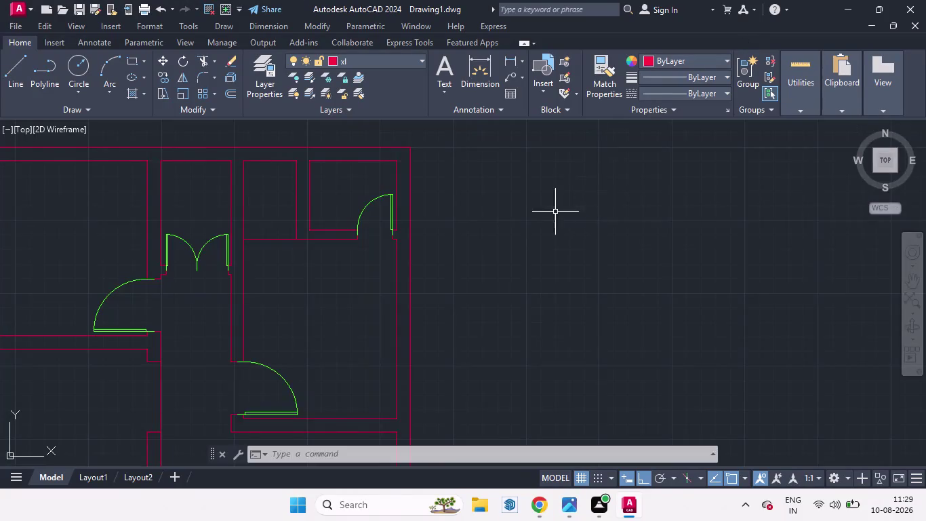
Erase the stray red object beside the plan and open the recent Blocks palette.
scroll(down, 3)
scroll(up, 3)
scroll(down, 3)
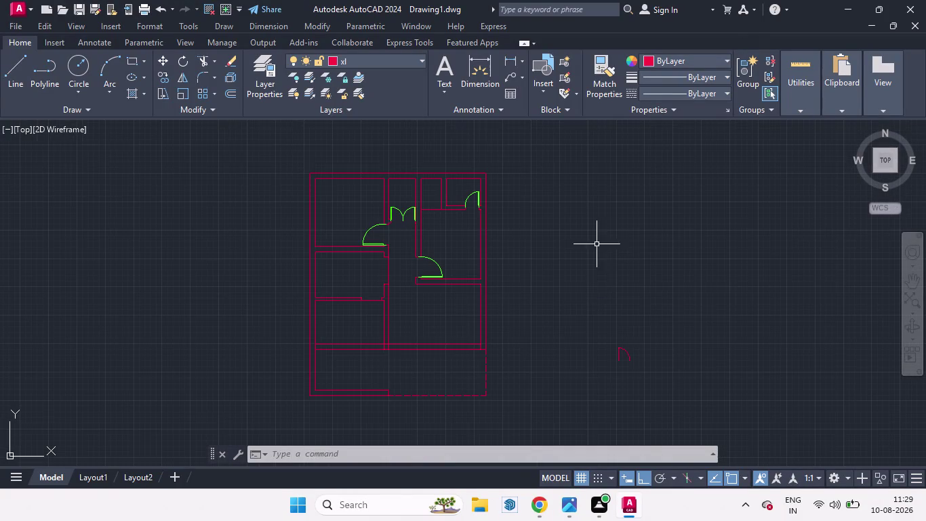
key(space)
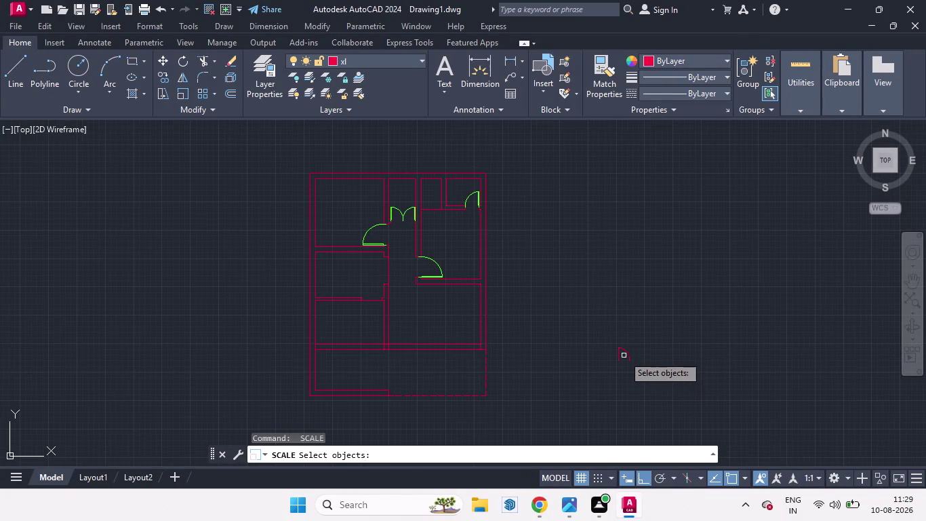
key(Escape)
click(629, 355)
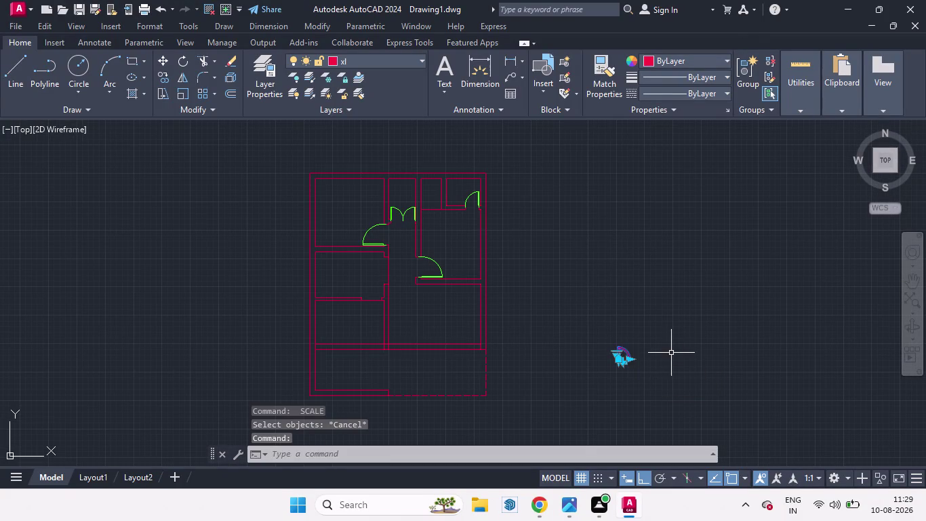
key(Home)
key(Delete)
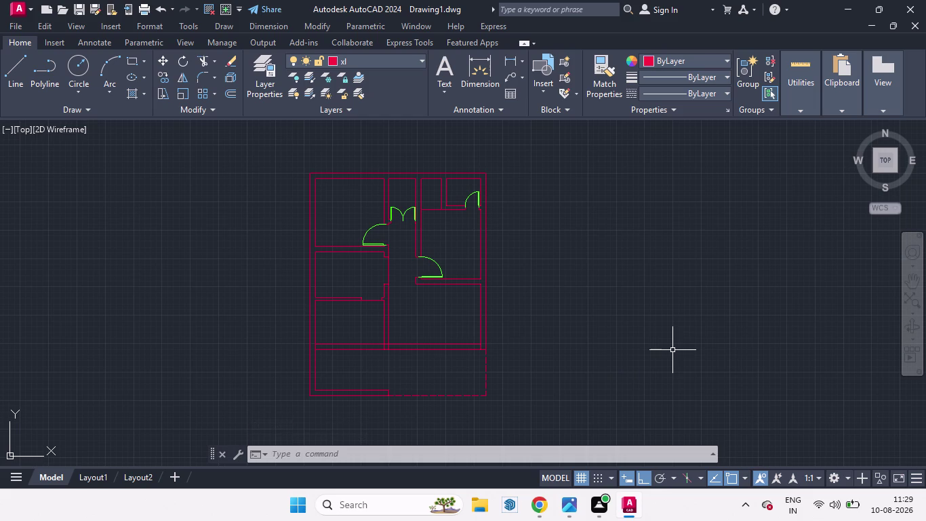
key(i)
key(Return)
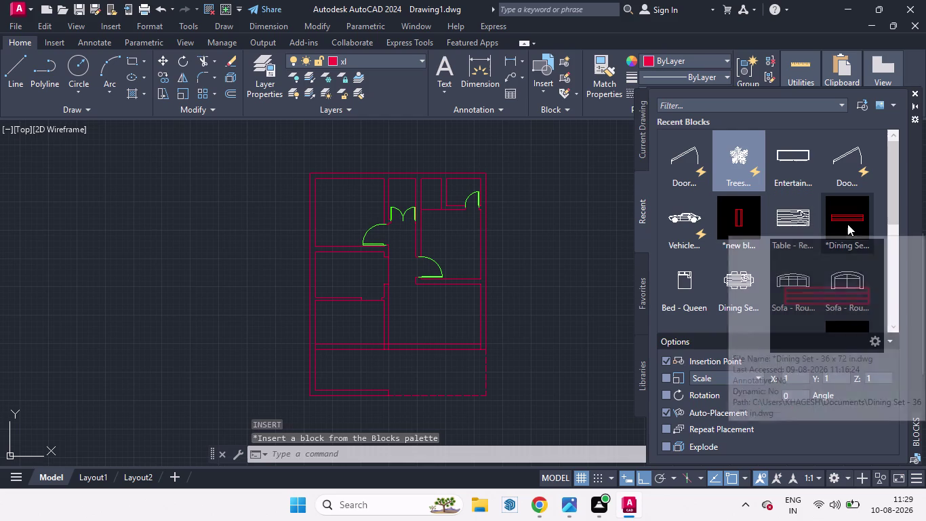
Pan and zoom to bring the floor plan back to the centre of the view.
drag(847, 223, 548, 254)
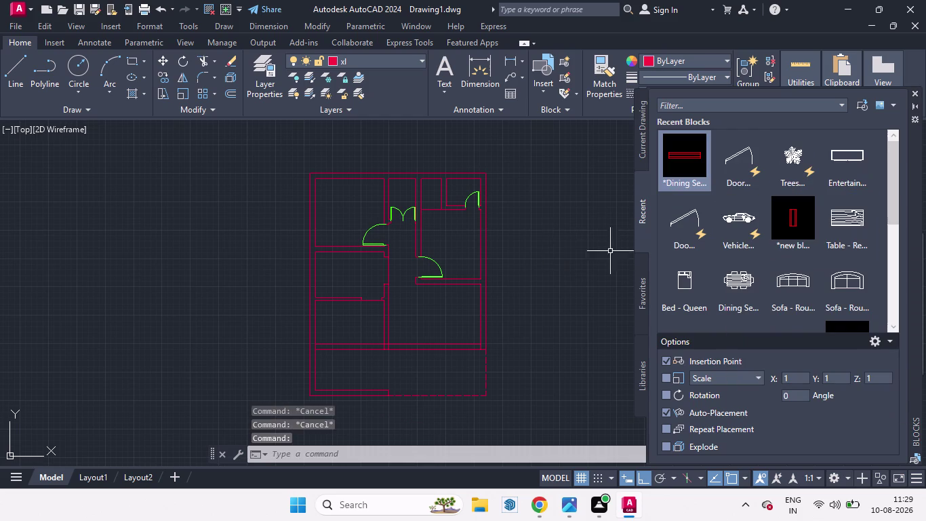
scroll(down, 3)
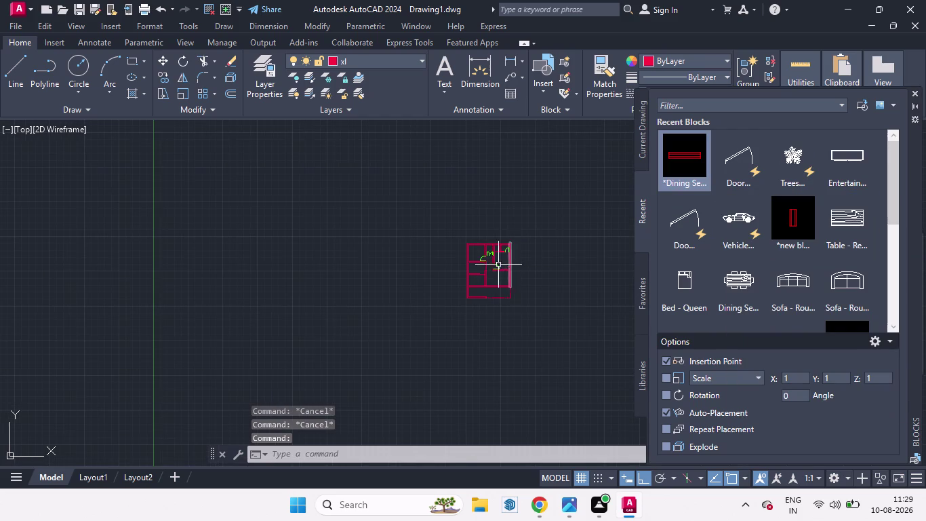
scroll(up, 3)
drag(685, 153, 624, 194)
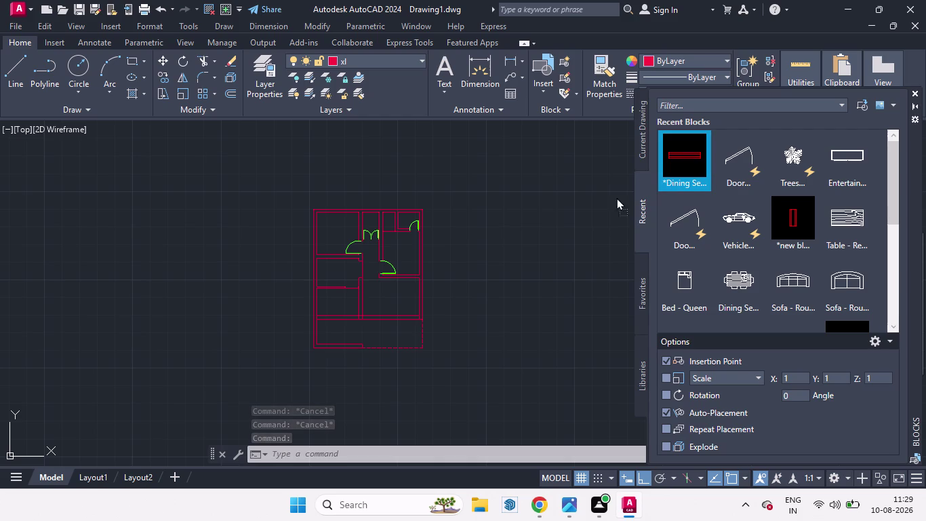
drag(624, 194, 489, 212)
scroll(down, 3)
scroll(down, 3)
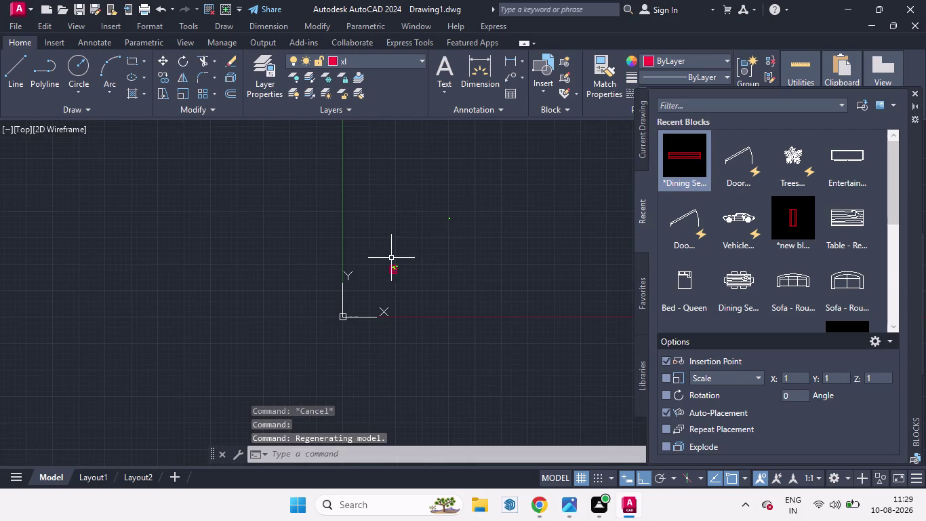
scroll(up, 3)
scroll(down, 3)
scroll(up, 3)
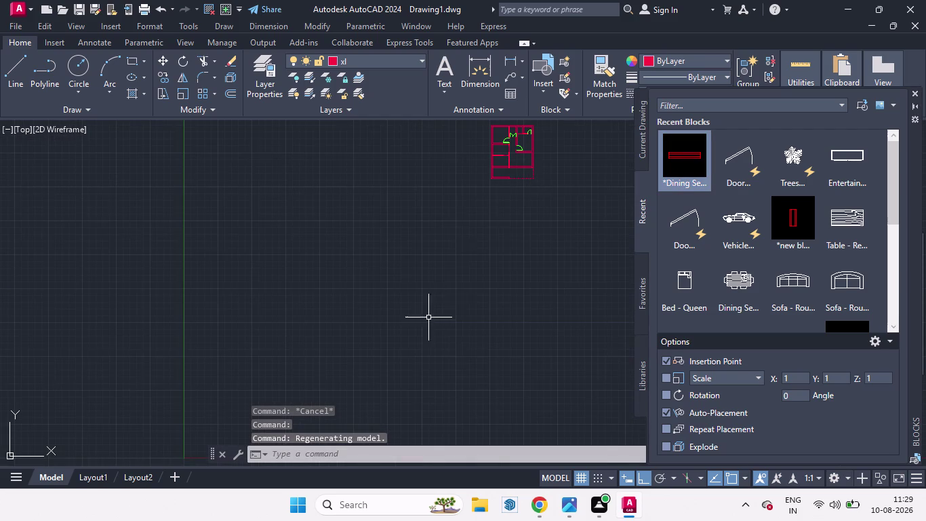
scroll(down, 3)
scroll(up, 3)
Place the tall red rectangular block to the left of the floor plan.
click(685, 155)
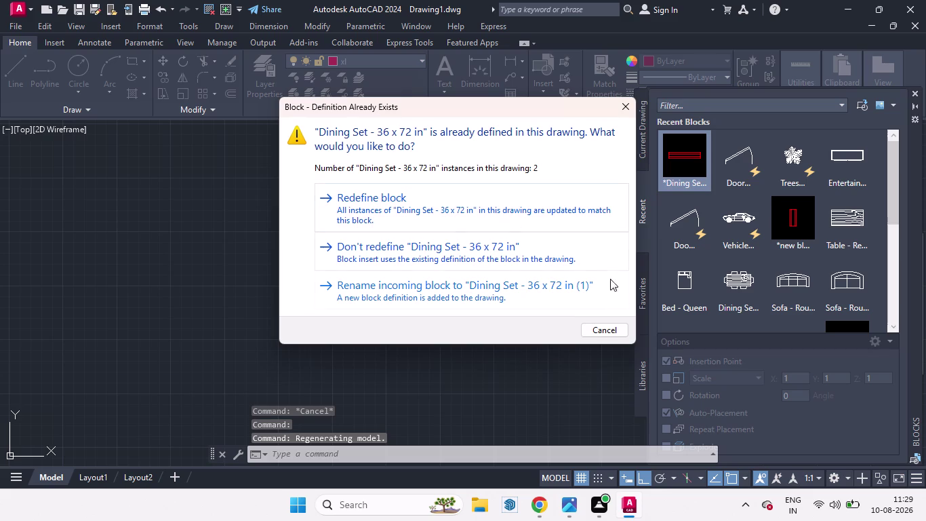
click(633, 109)
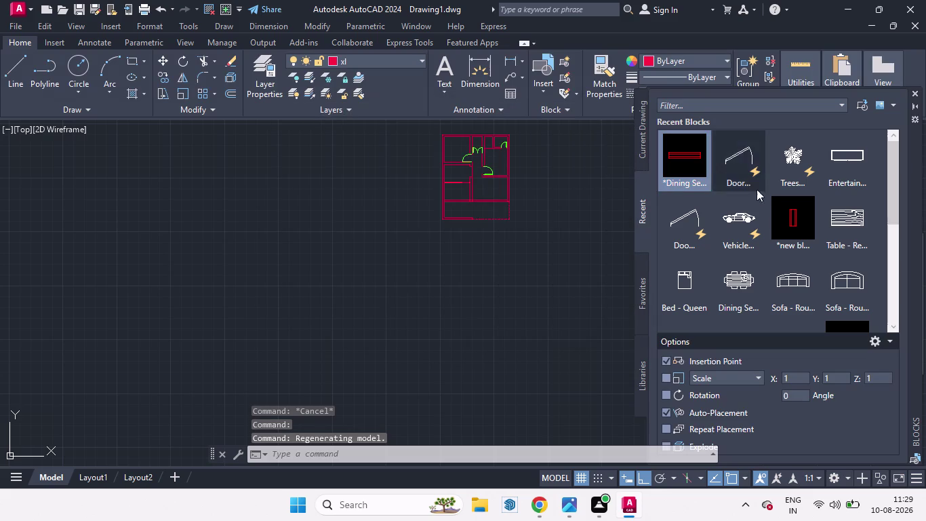
click(788, 214)
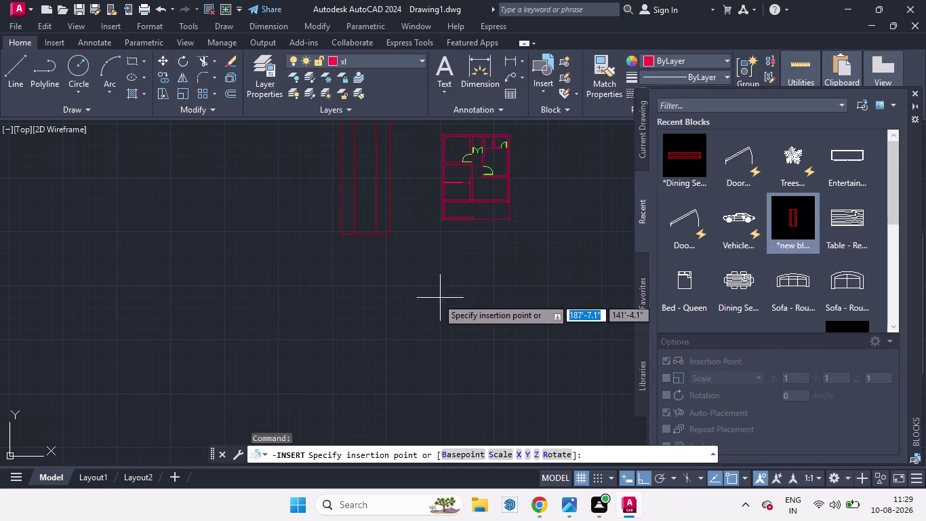
click(395, 367)
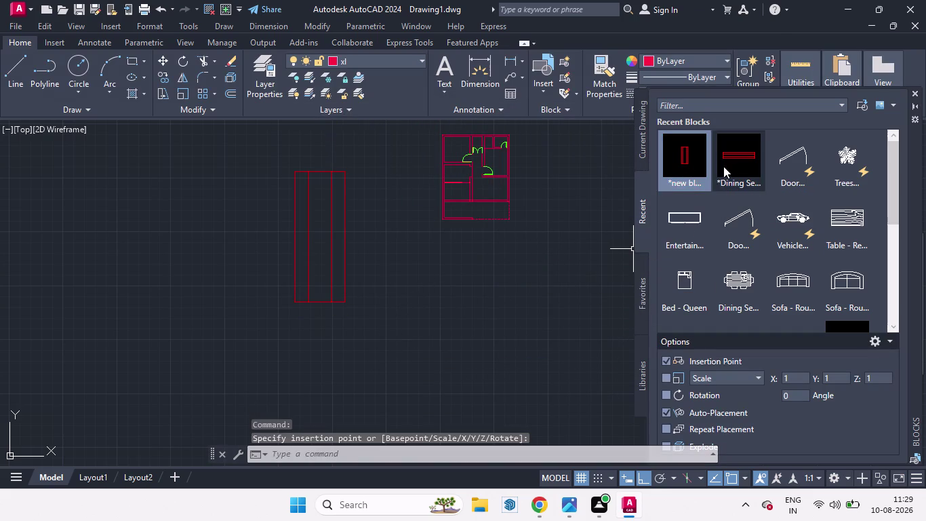
Insert Dining Set again without redefining it, then close the Blocks palette.
click(731, 166)
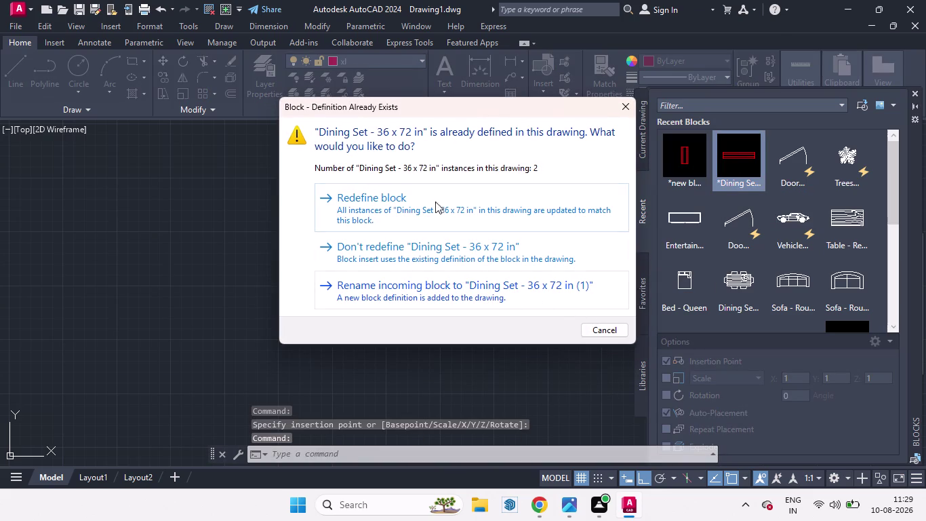
click(432, 197)
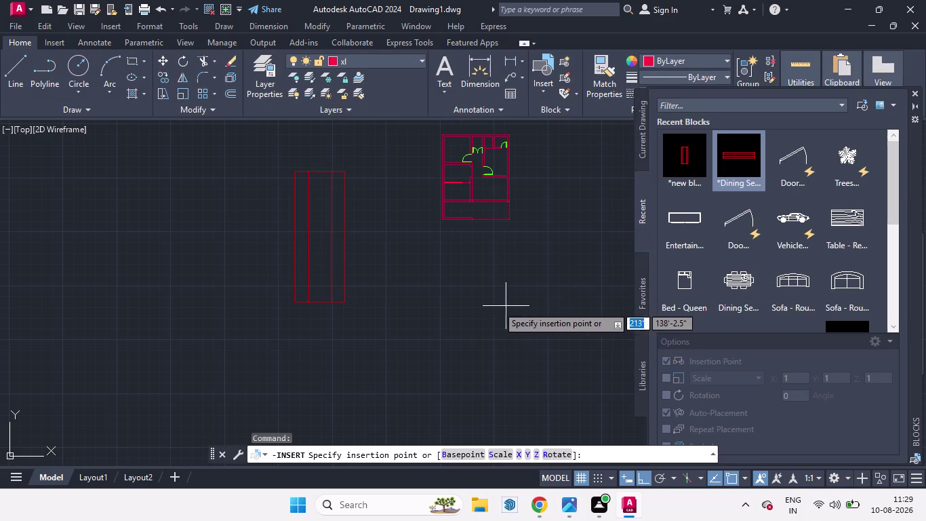
click(454, 304)
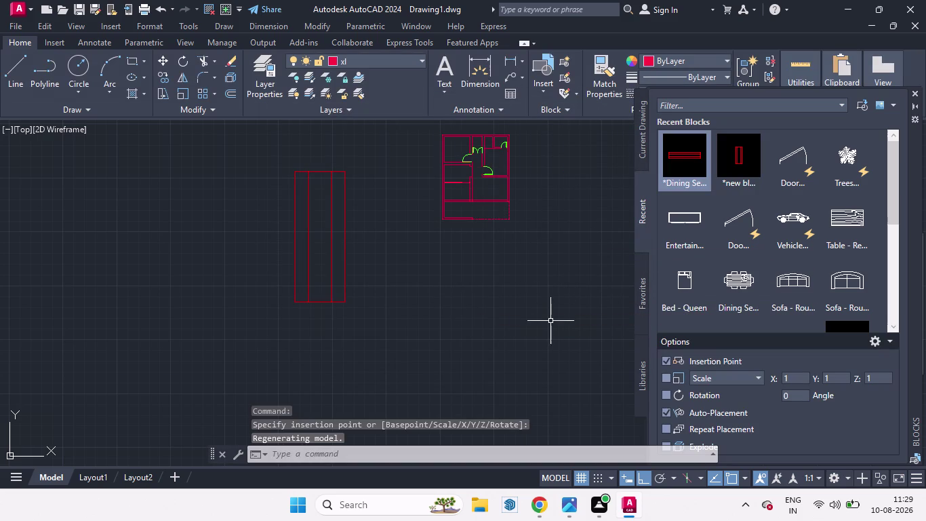
drag(692, 155, 417, 316)
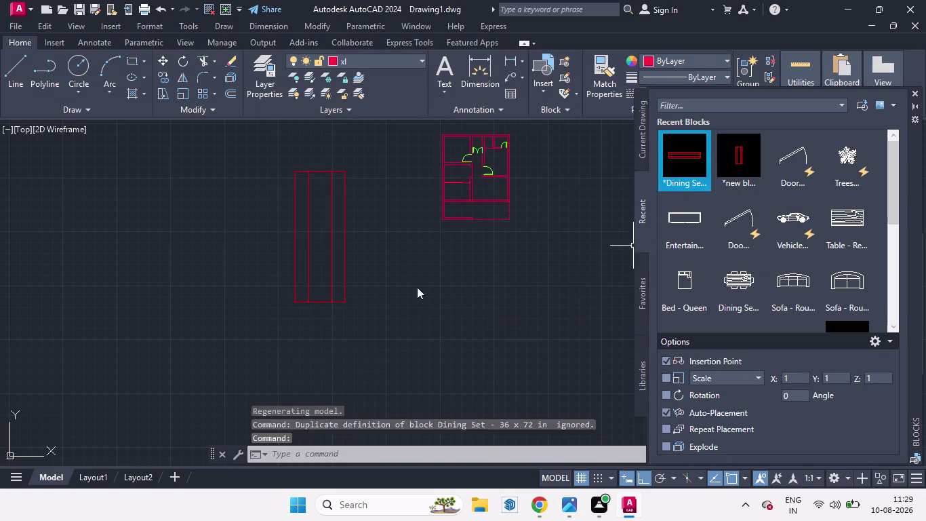
scroll(down, 3)
scroll(up, 3)
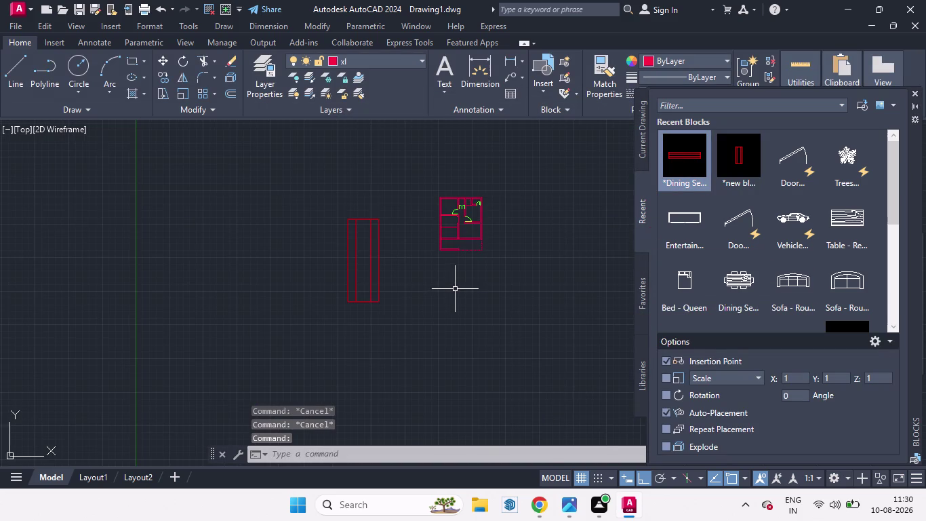
scroll(up, 3)
scroll(down, 3)
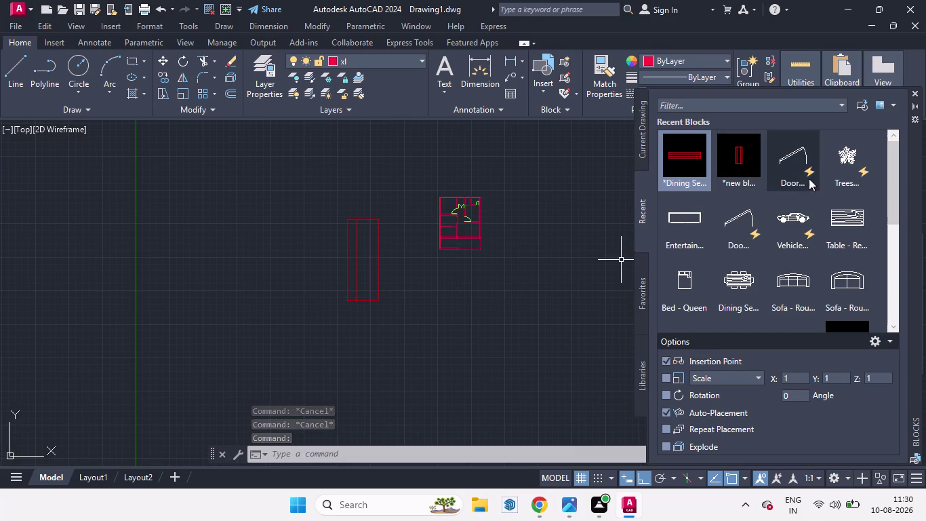
drag(689, 148, 673, 179)
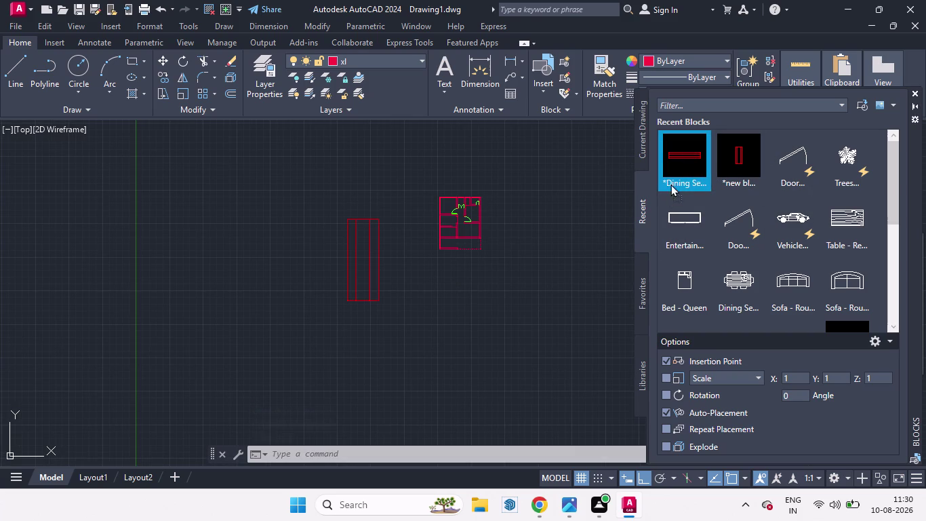
drag(673, 179, 487, 289)
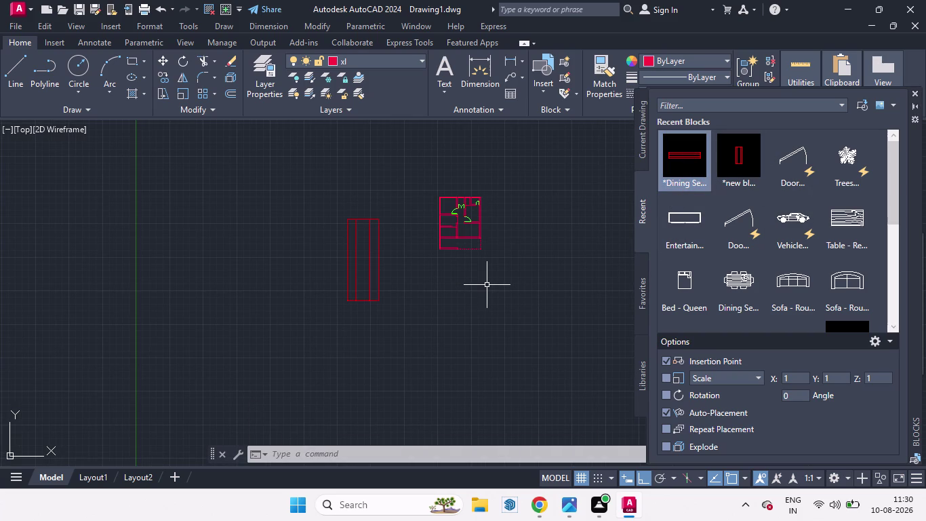
drag(705, 96, 687, 172)
click(916, 92)
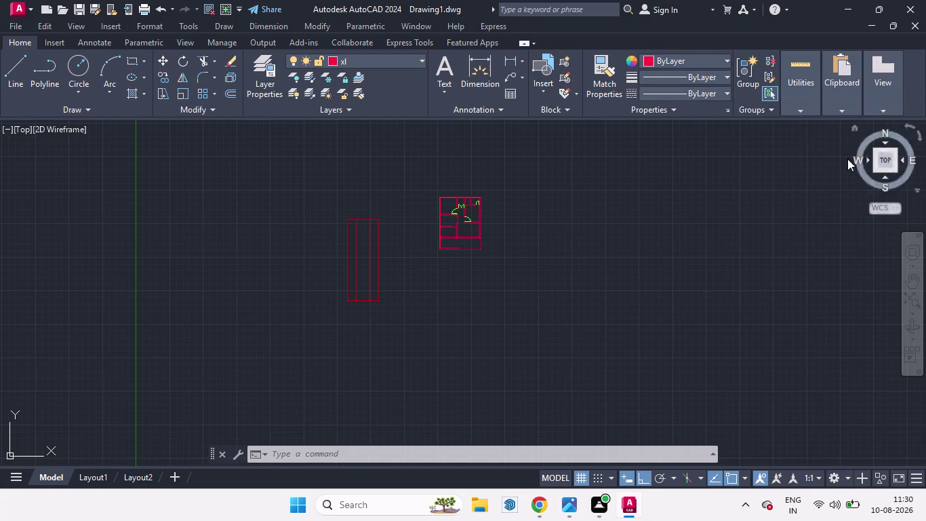
Reopen the recent Blocks palette with INSERT.
scroll(down, 3)
scroll(up, 3)
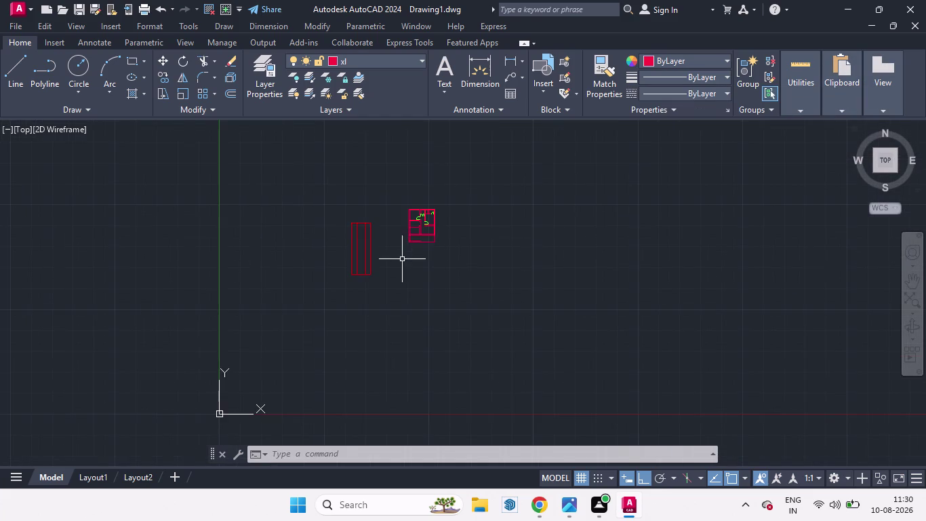
scroll(up, 3)
key(i)
key(Return)
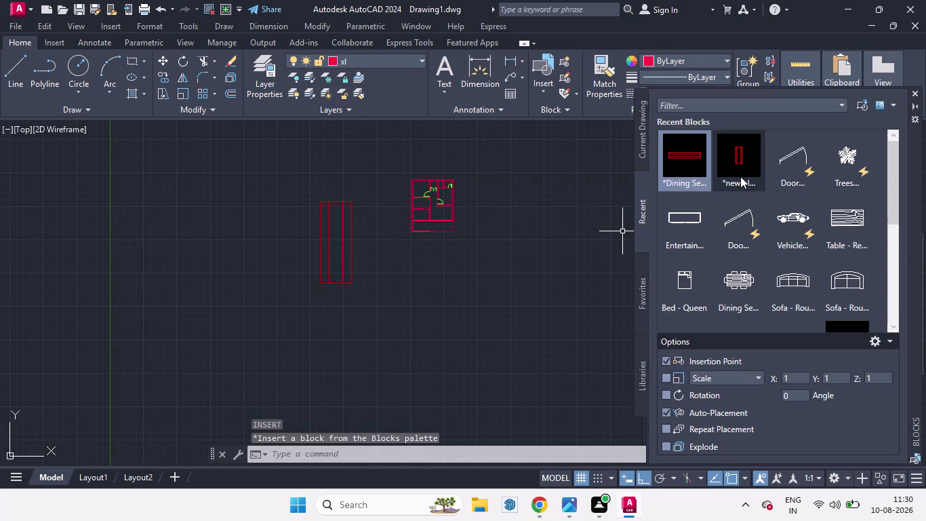
Drag the Dining Set and window blocks from the palette into the drawing.
drag(691, 162, 542, 234)
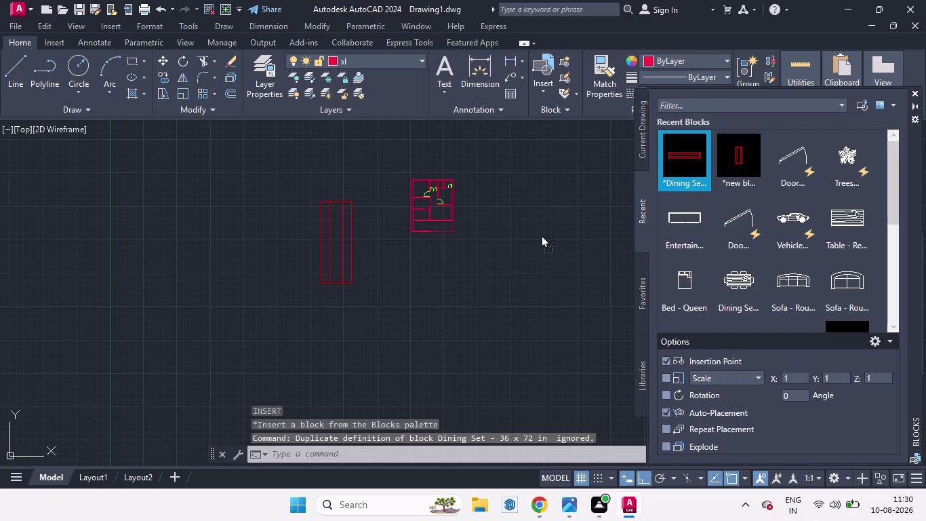
drag(542, 235, 539, 235)
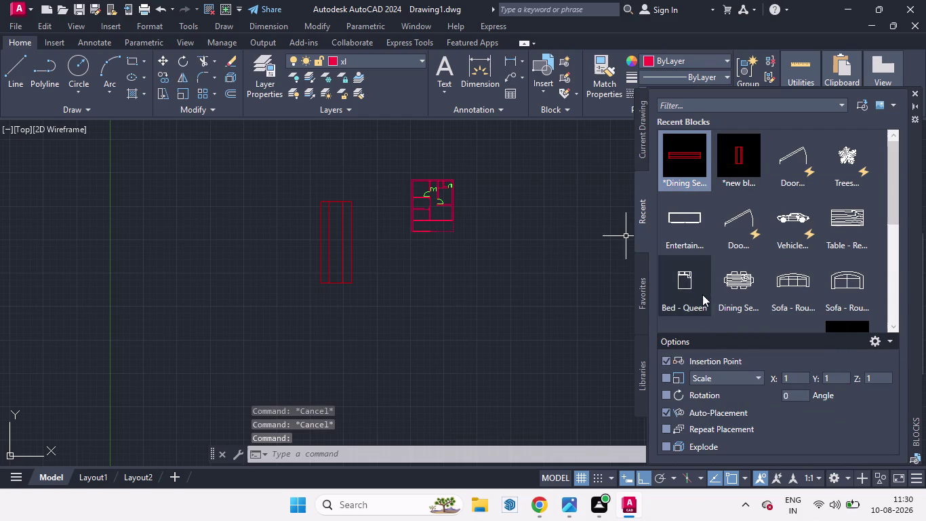
scroll(down, 3)
drag(847, 242, 791, 279)
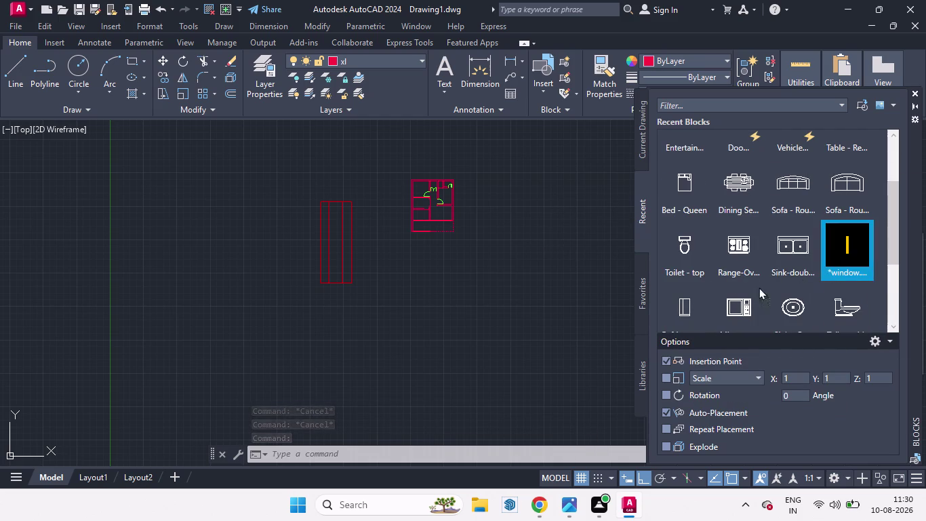
drag(792, 279, 483, 139)
Delete the newly placed window block.
scroll(down, 3)
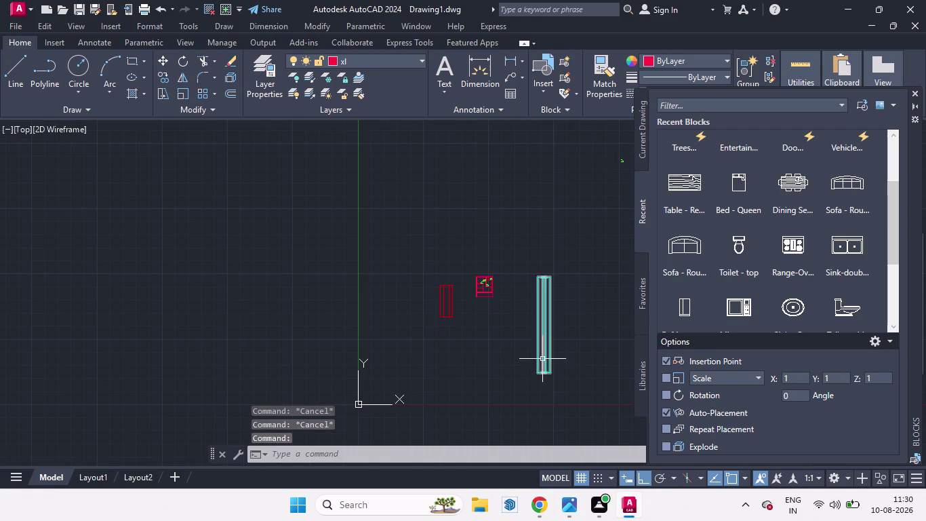
drag(560, 371, 541, 343)
click(544, 331)
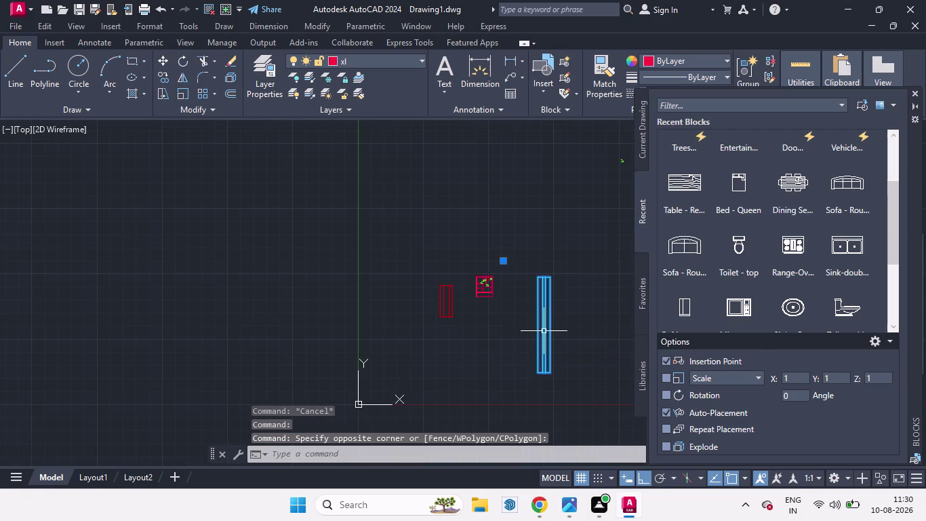
key(Delete)
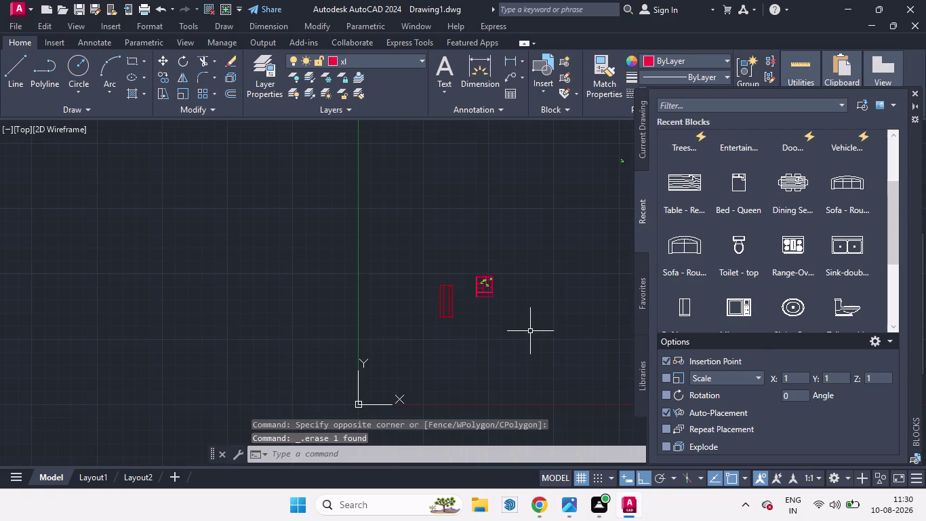
Delete the tall narrow red rectangle beside the block.
drag(470, 321, 422, 268)
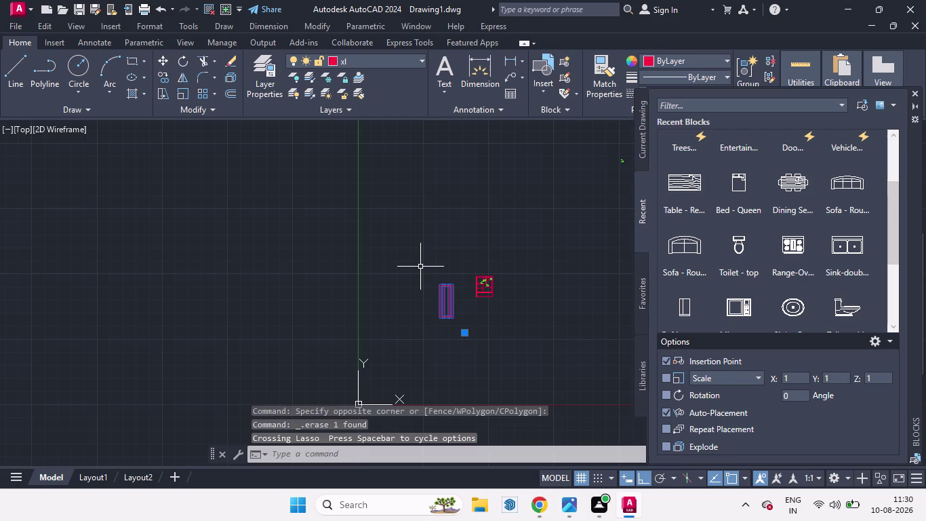
key(Delete)
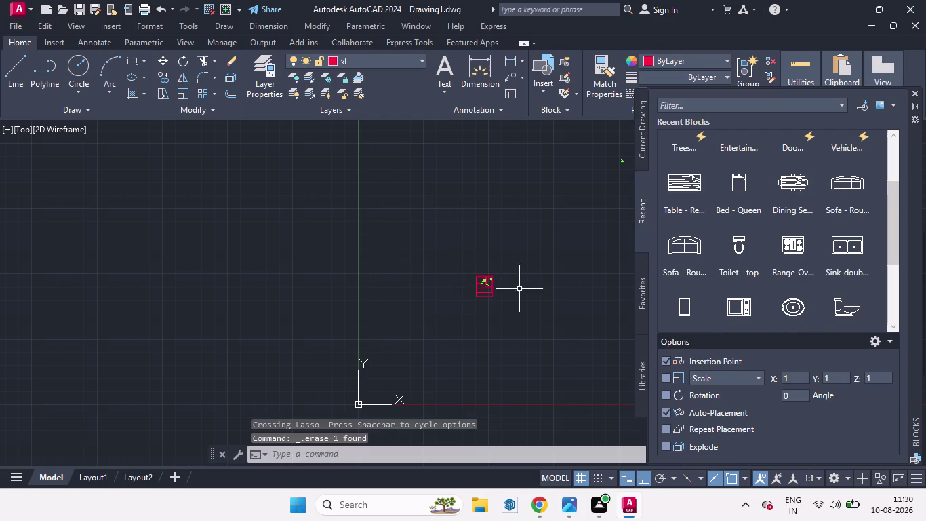
scroll(up, 3)
scroll(up, 3)
scroll(down, 3)
text(rec)
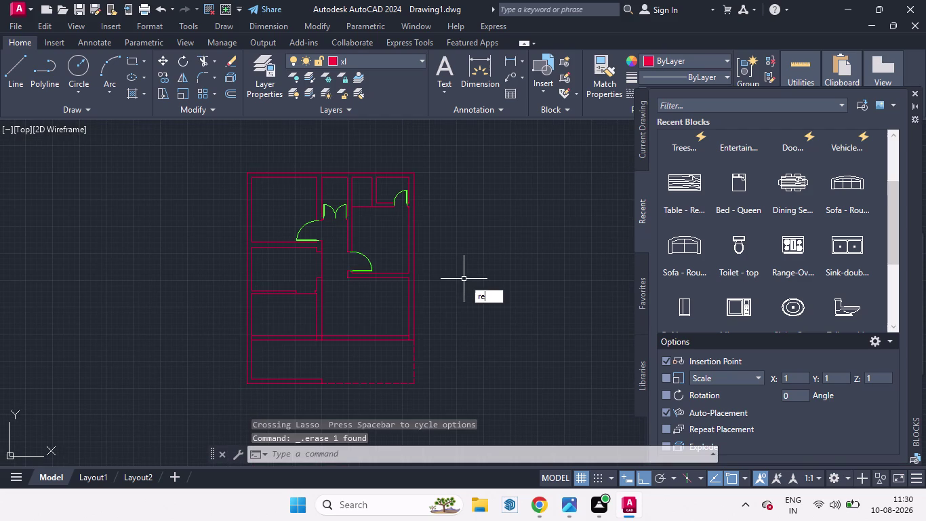
Draw a rectangle using Dimensions of 4' length by 9 width.
key(Return)
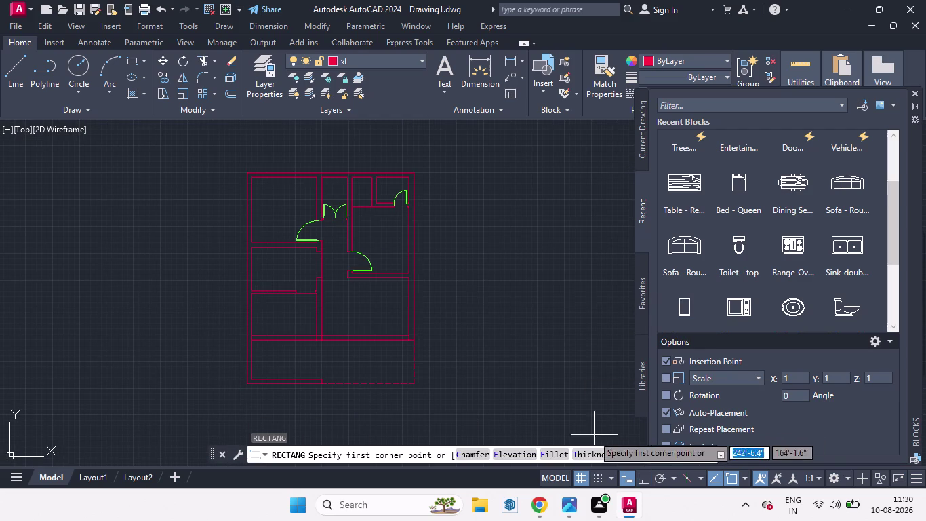
click(493, 272)
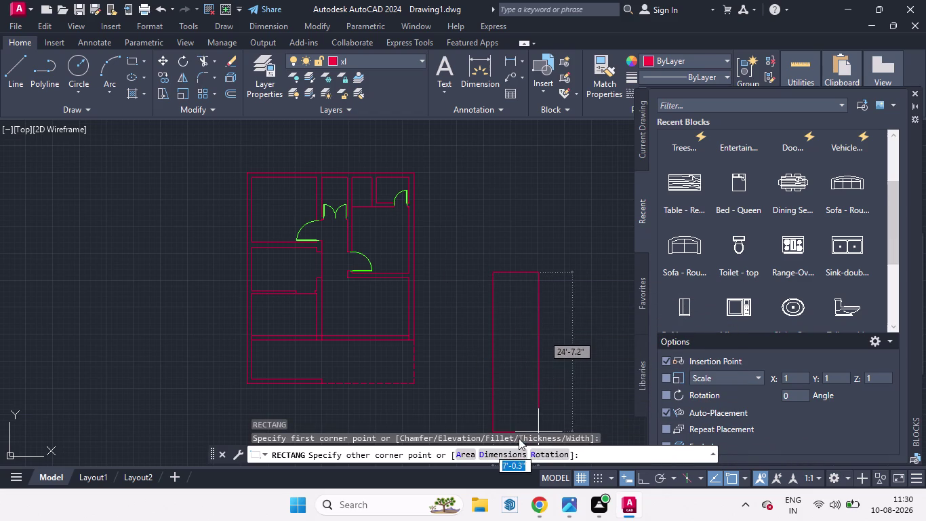
click(505, 455)
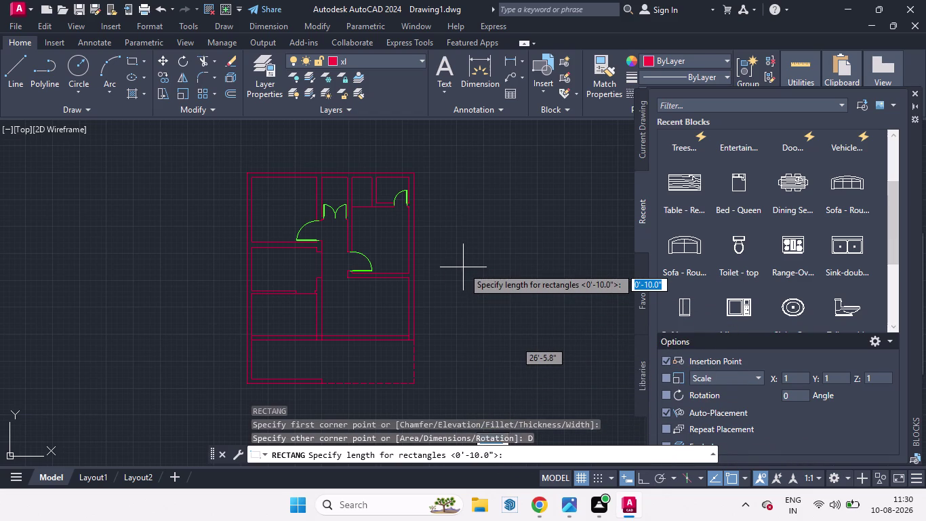
key(4)
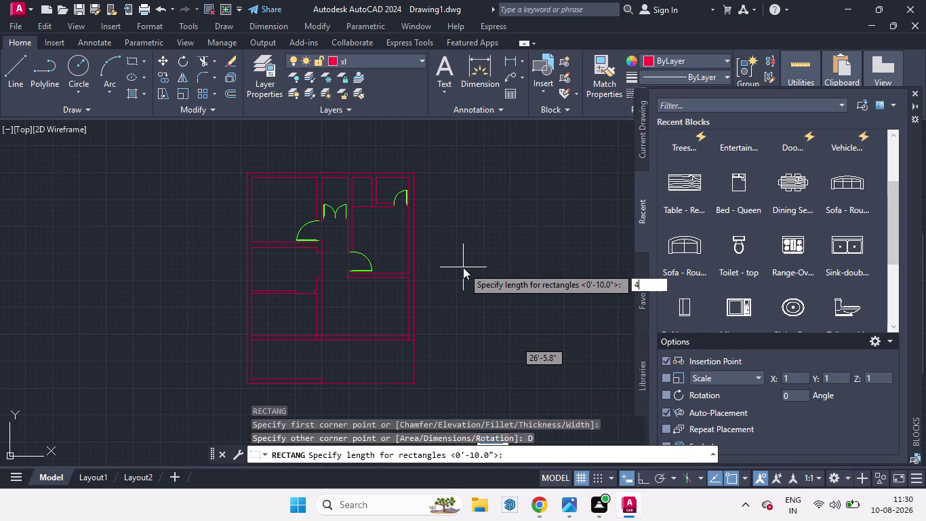
key(apostrophe)
key(Return)
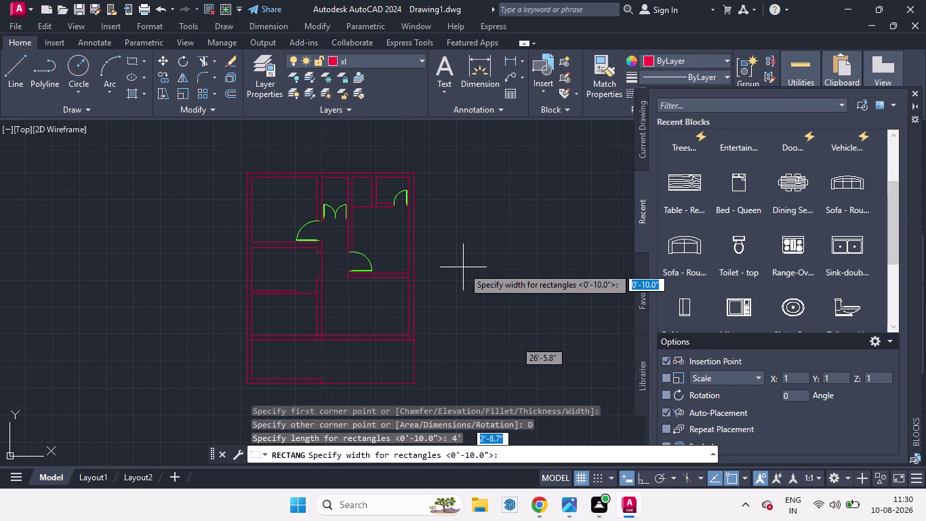
key(9)
key(Return)
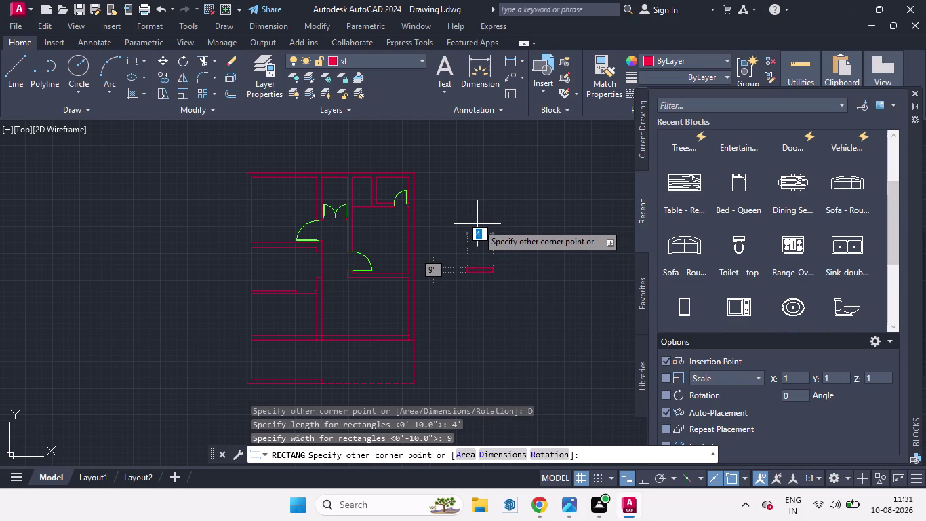
click(474, 215)
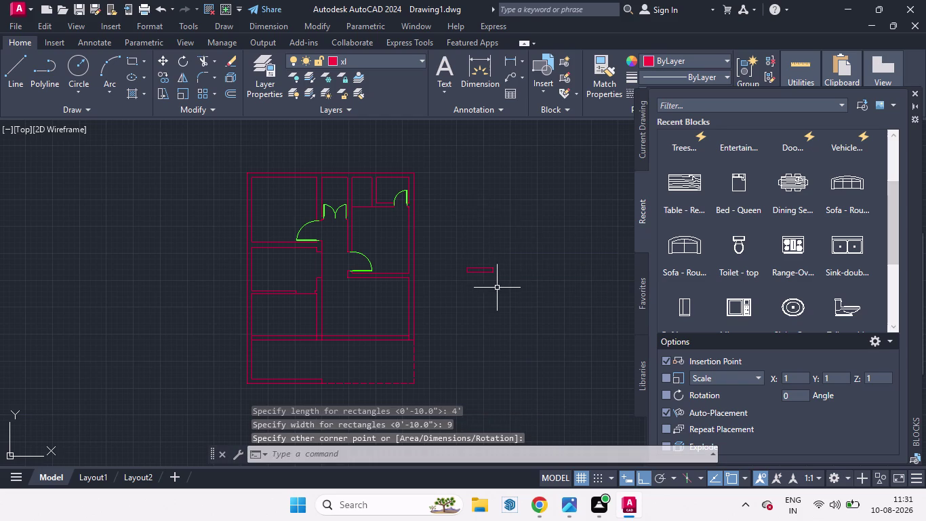
scroll(up, 3)
scroll(up, 3)
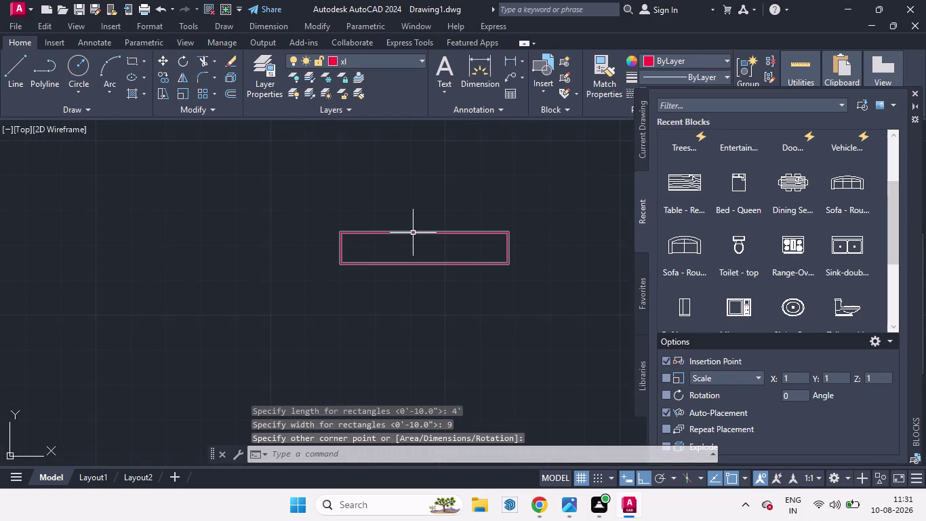
Draw a line through the rectangle's middle, past its right side.
click(412, 232)
click(505, 276)
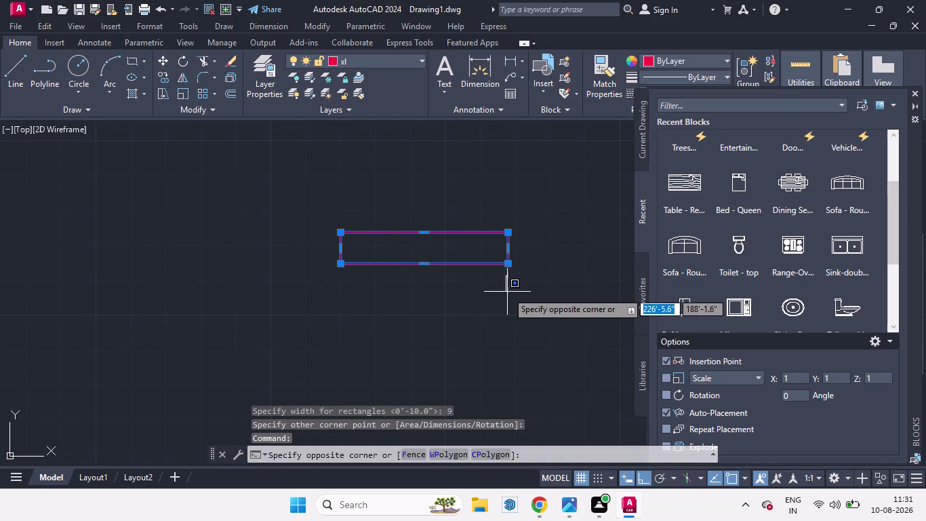
key(space)
text(l)
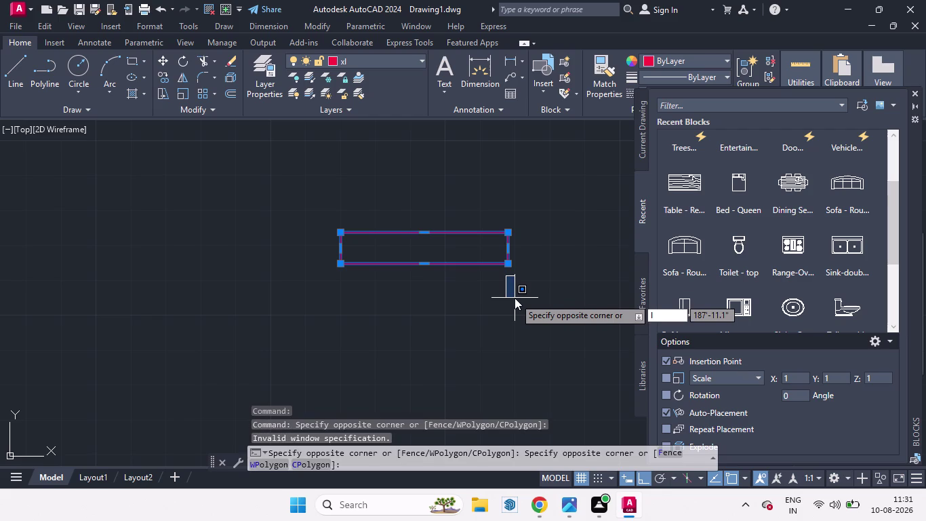
key(Escape)
key(Escape)
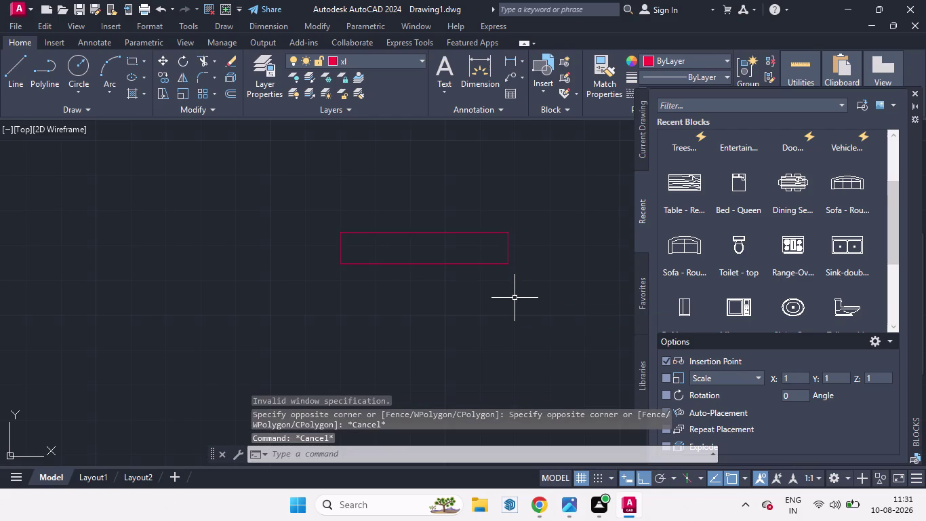
text(l')
key(Return)
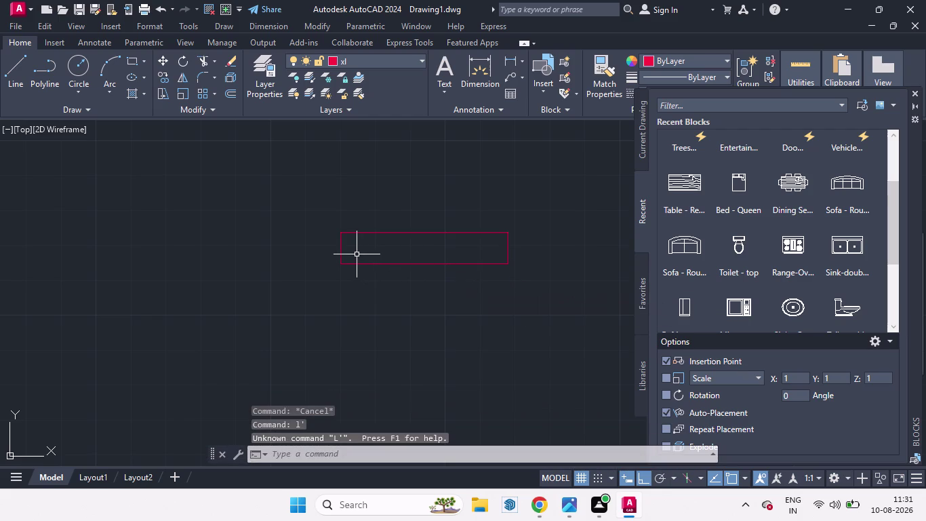
key(l)
key(Return)
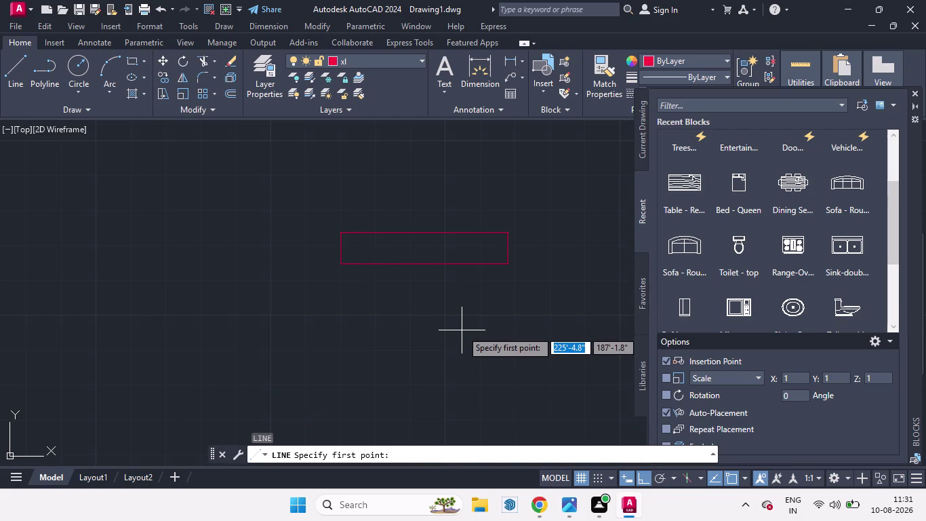
click(343, 247)
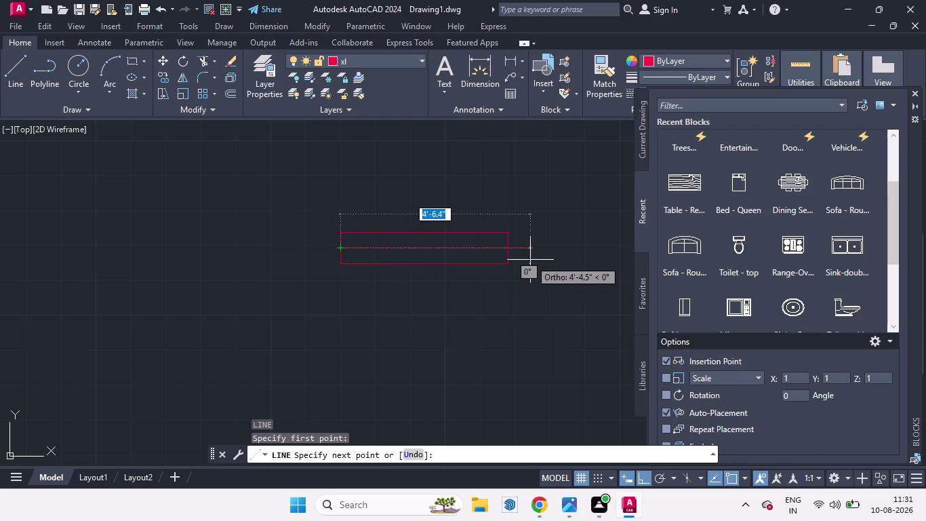
click(572, 261)
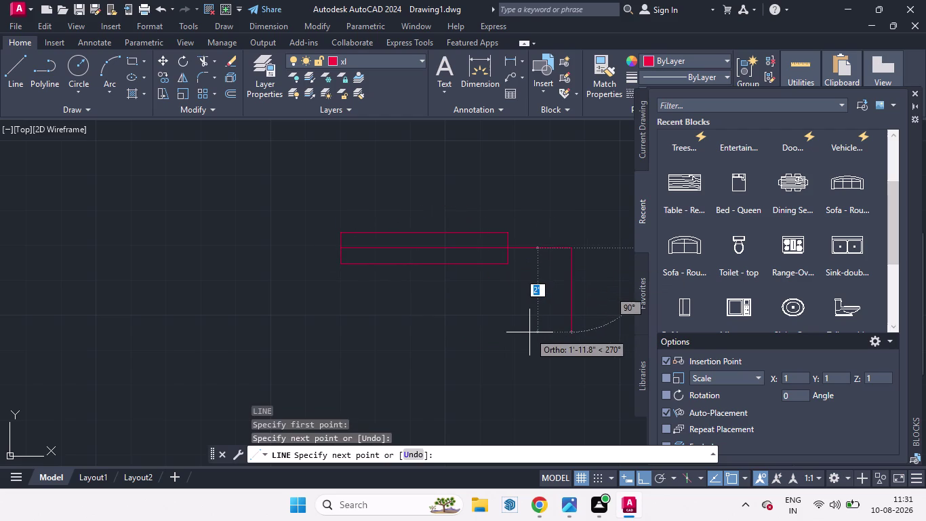
key(space)
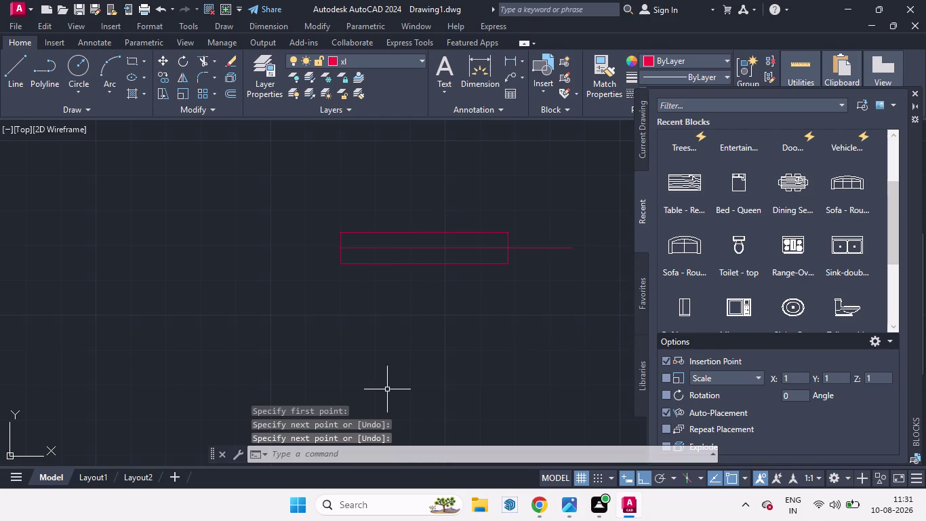
Try offsetting the centre line by 2', then cancel.
key(o)
key(Return)
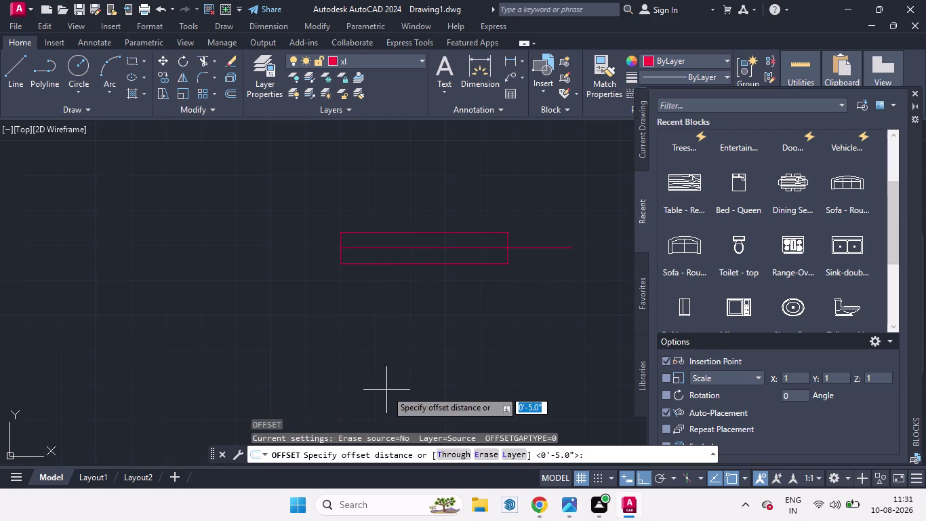
key(2)
key(apostrophe)
key(Return)
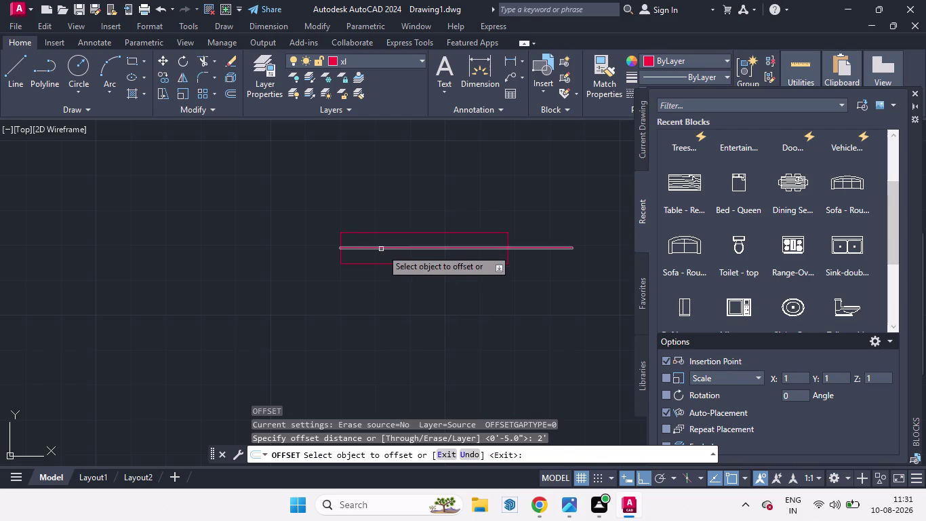
drag(382, 249, 383, 237)
key(space)
key(o)
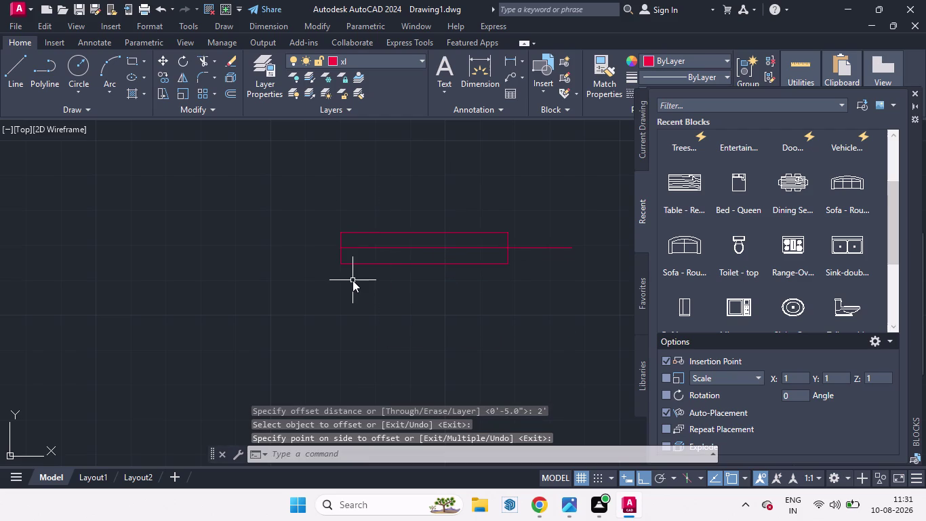
Offset the centre line by 2 to both sides.
key(Return)
key(2)
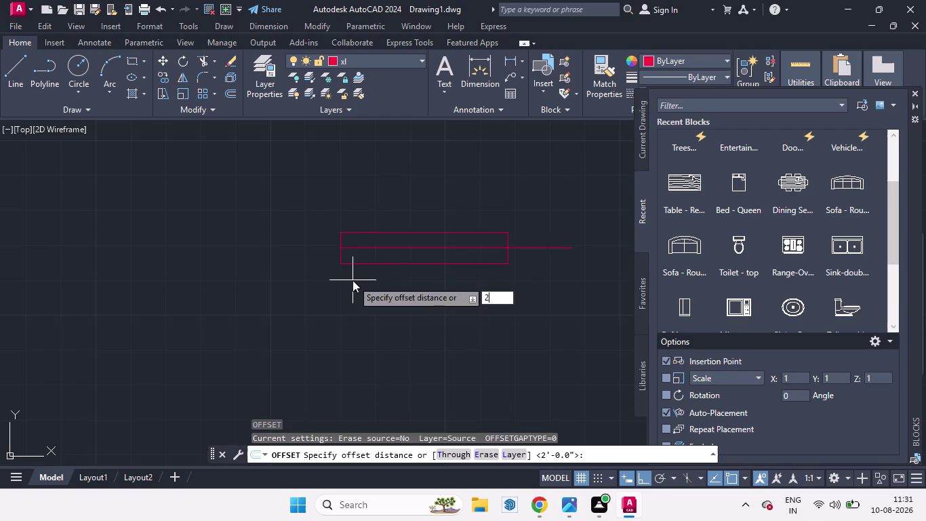
key(Return)
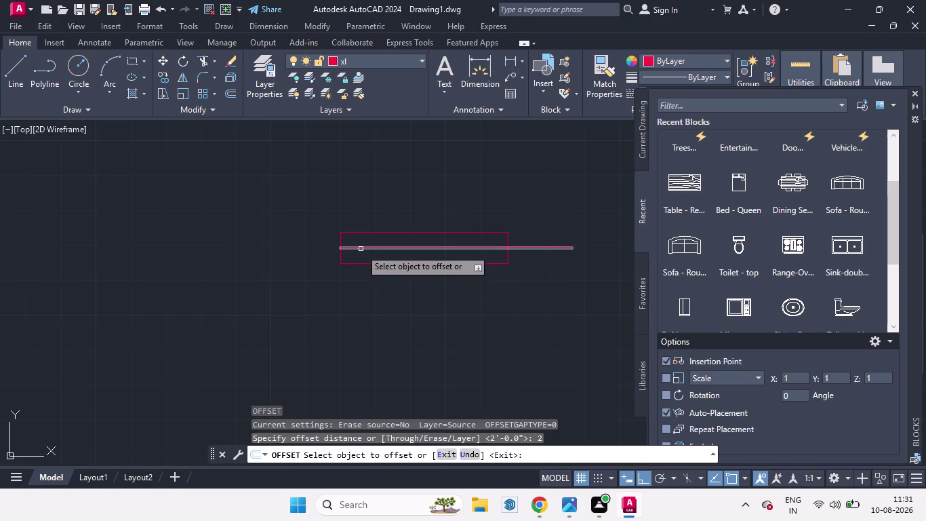
drag(360, 249, 361, 242)
click(362, 242)
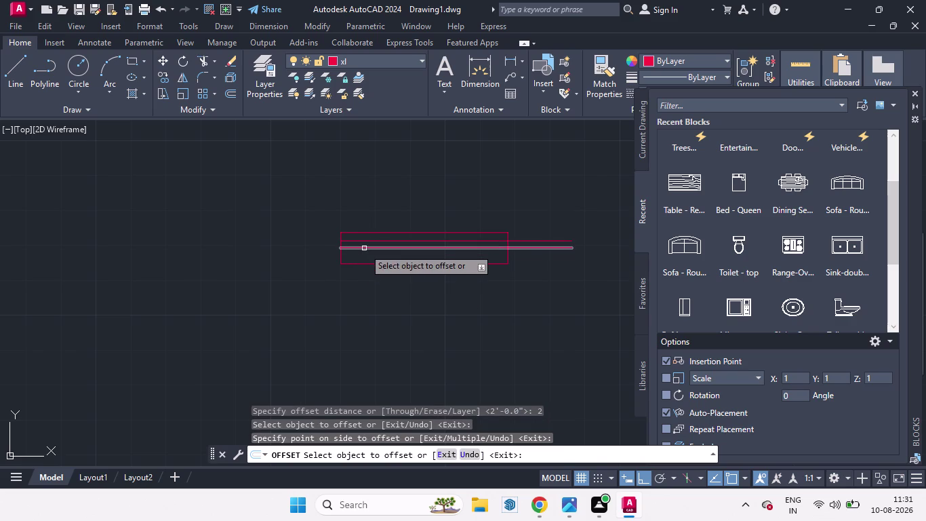
drag(364, 249, 364, 260)
click(364, 260)
key(space)
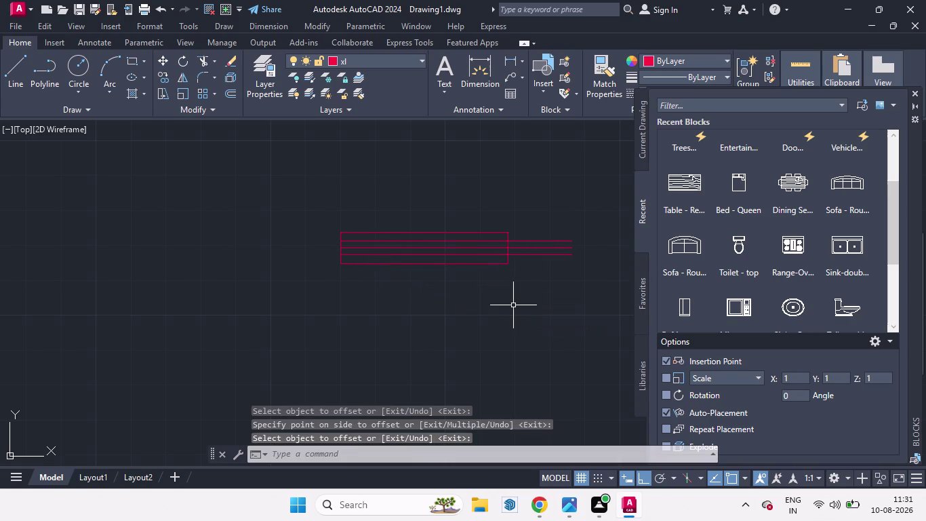
Trim the line ends sticking out past the rectangle.
text(tr)
key(Return)
key(Return)
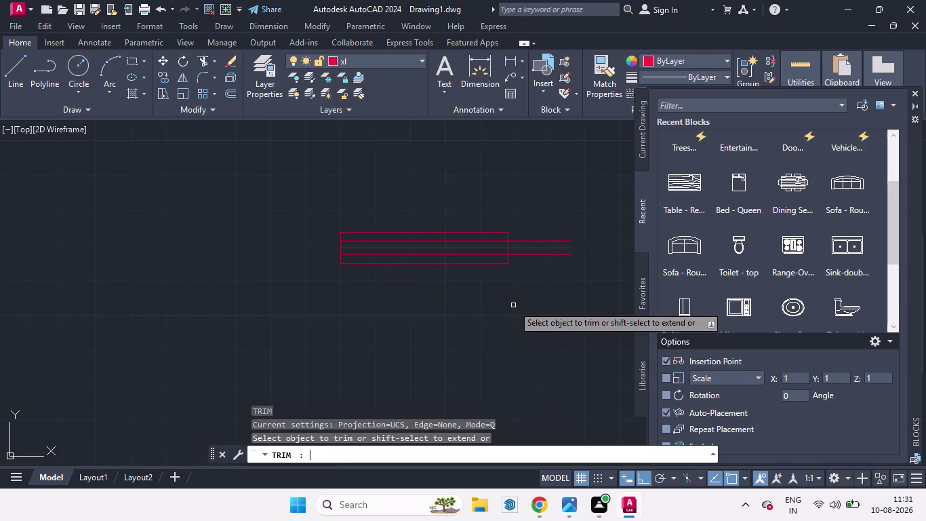
drag(534, 217, 534, 383)
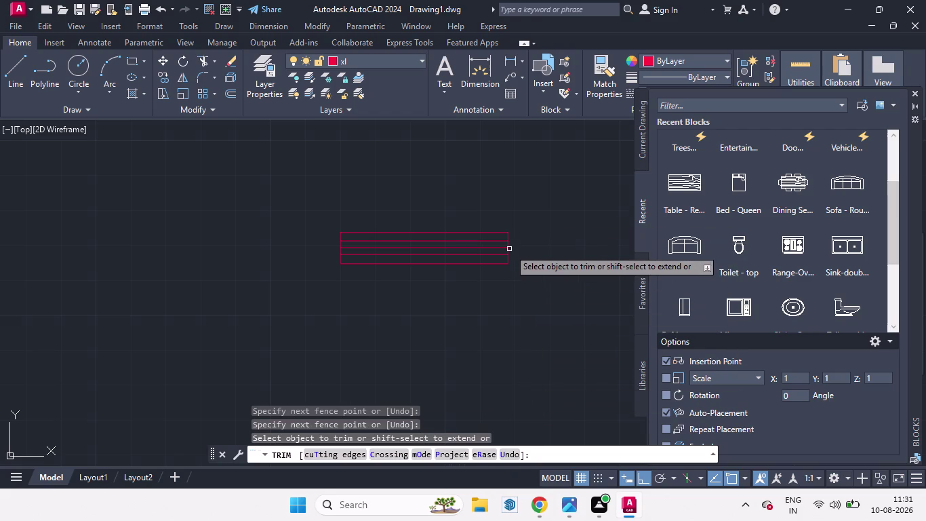
click(493, 248)
key(space)
drag(519, 280, 233, 224)
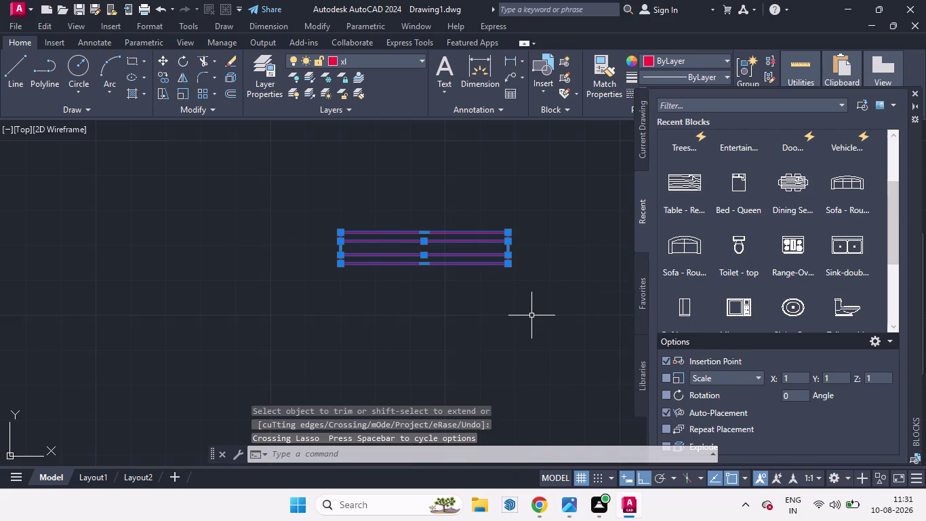
Rotate the window rectangle 90° so it stands vertically.
text(ro)
key(Return)
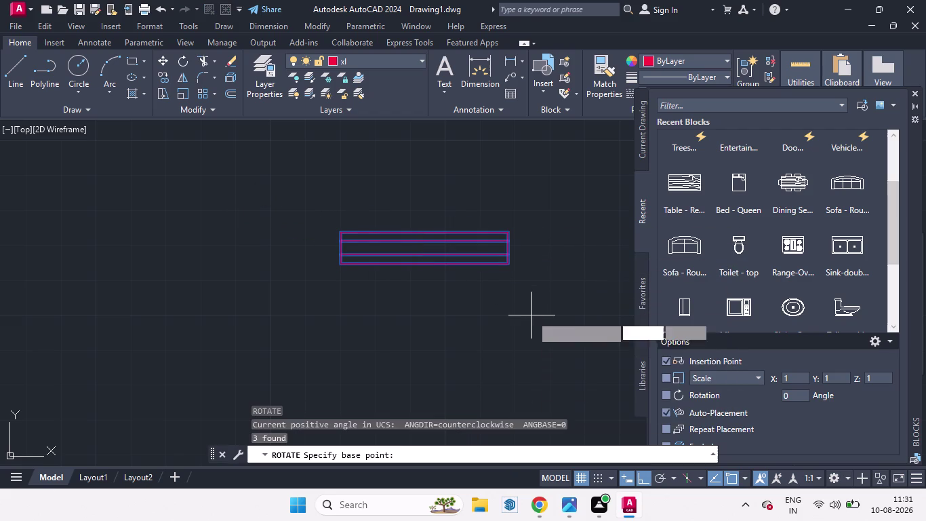
click(506, 270)
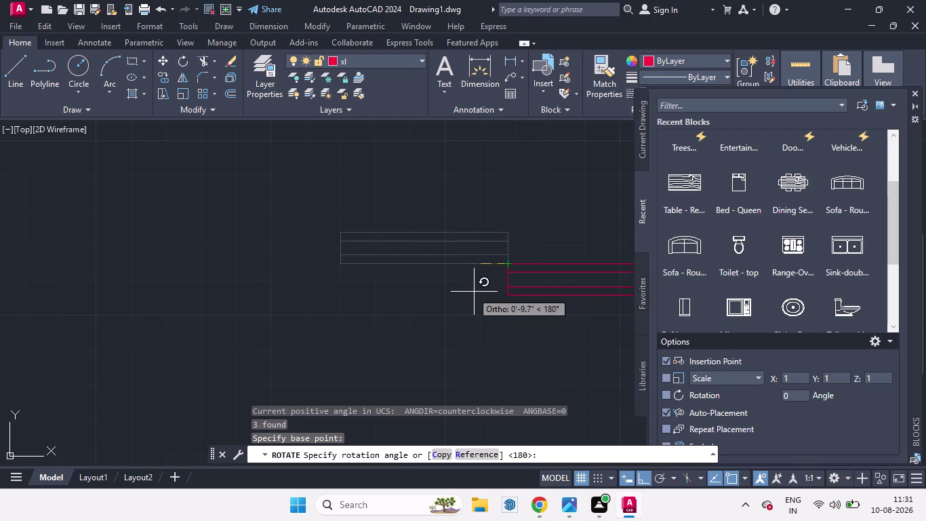
click(490, 206)
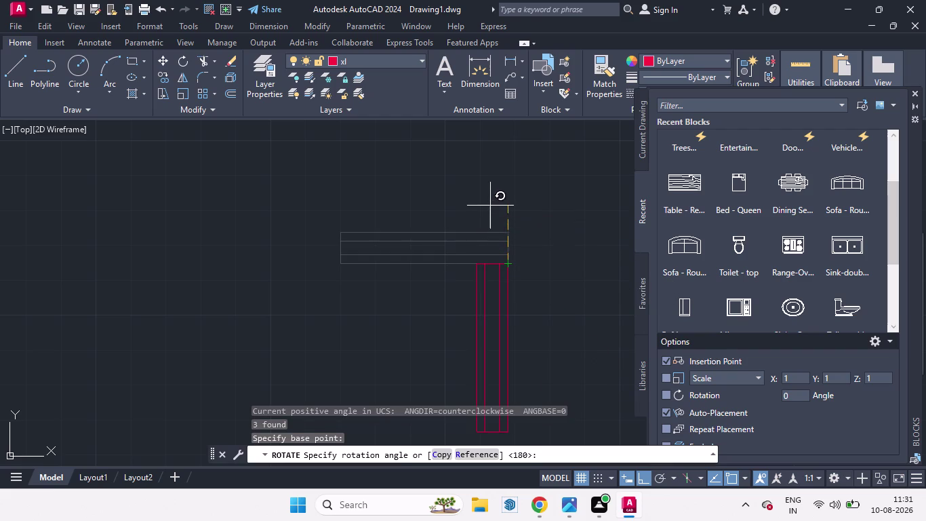
scroll(down, 3)
scroll(up, 3)
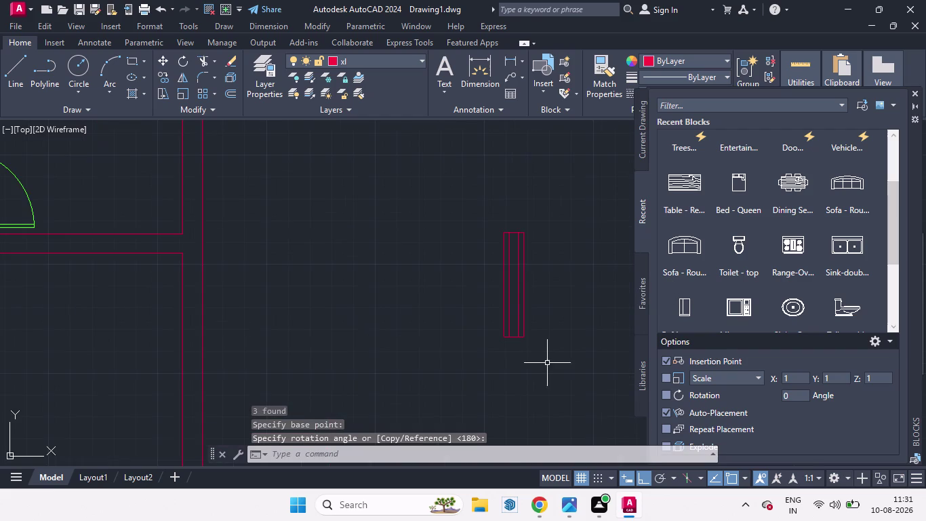
Put the three window lines on the 'windows' layer.
click(550, 373)
click(459, 175)
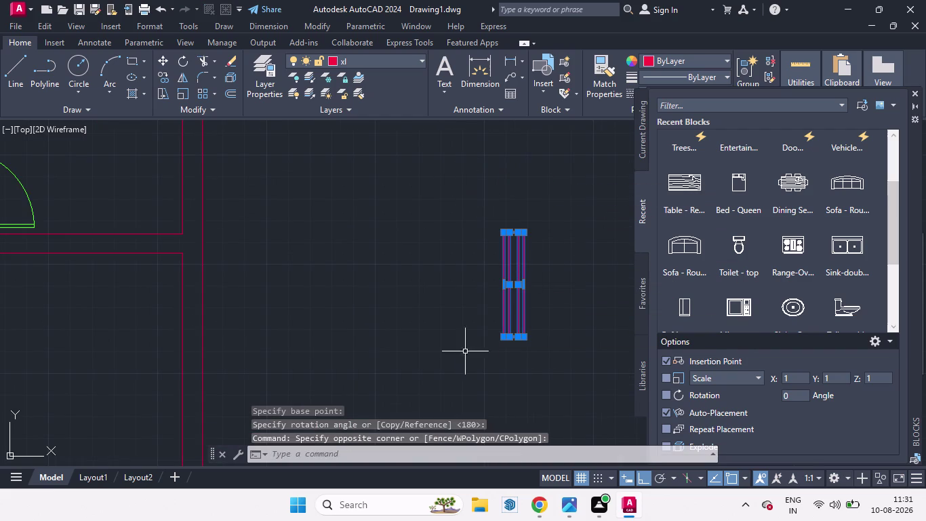
click(417, 60)
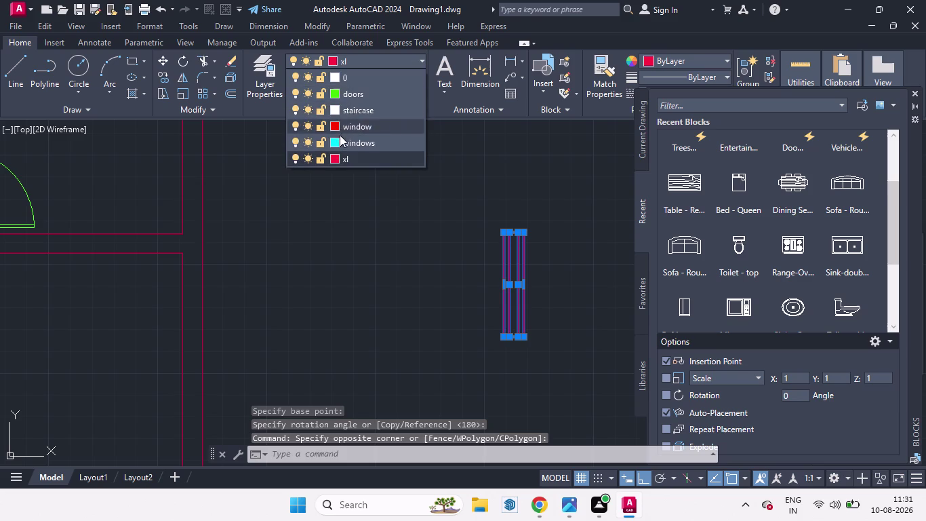
click(345, 139)
scroll(up, 3)
scroll(down, 3)
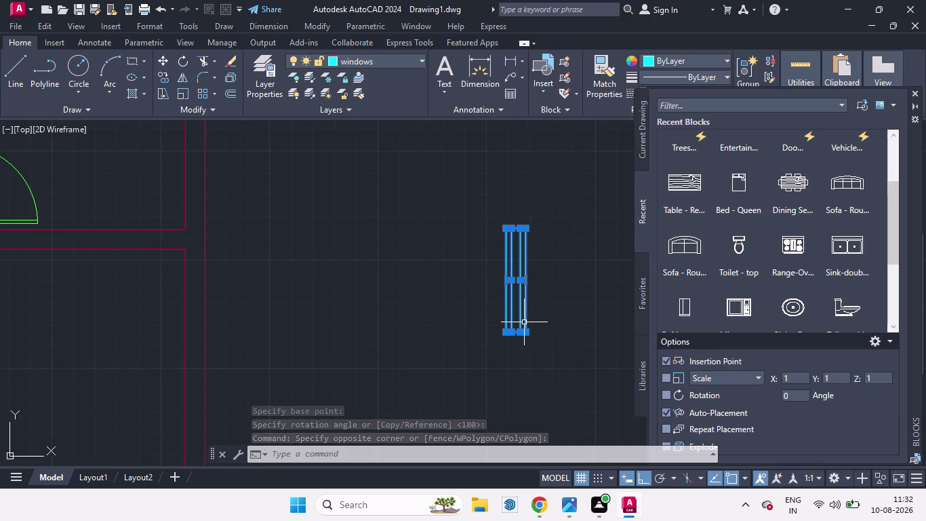
Move the window into the floor plan's left wall.
key(m)
key(Return)
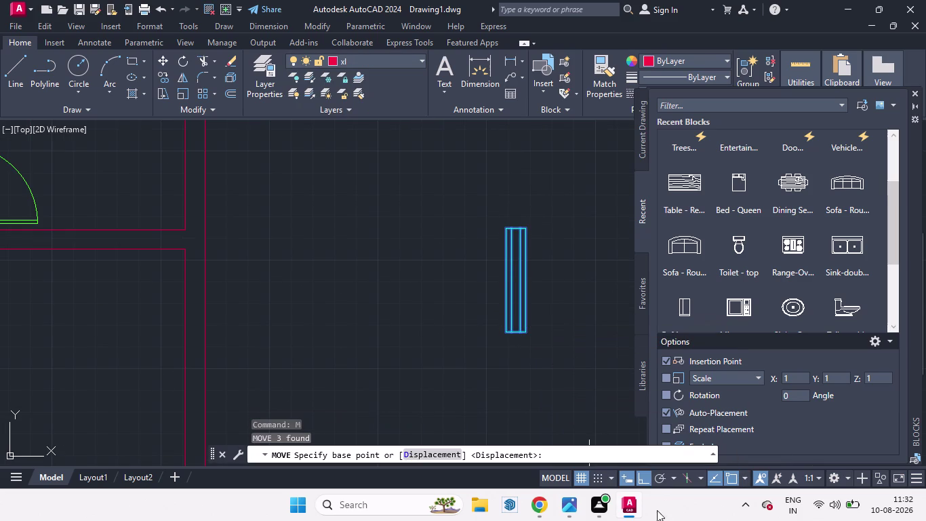
click(644, 485)
click(509, 335)
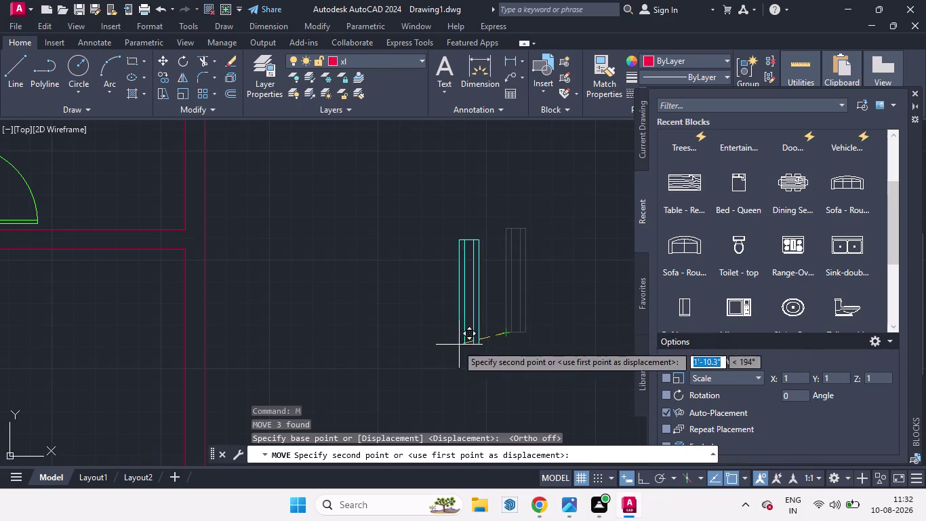
scroll(down, 3)
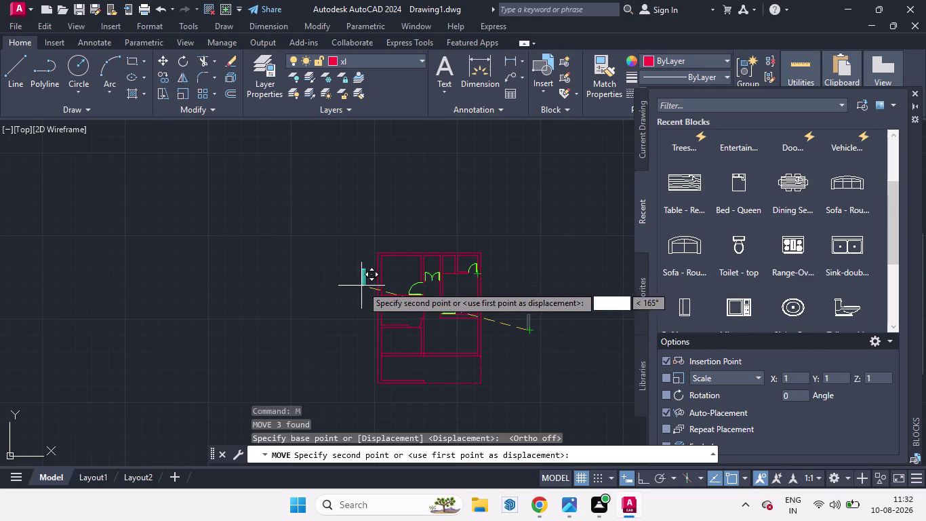
scroll(up, 3)
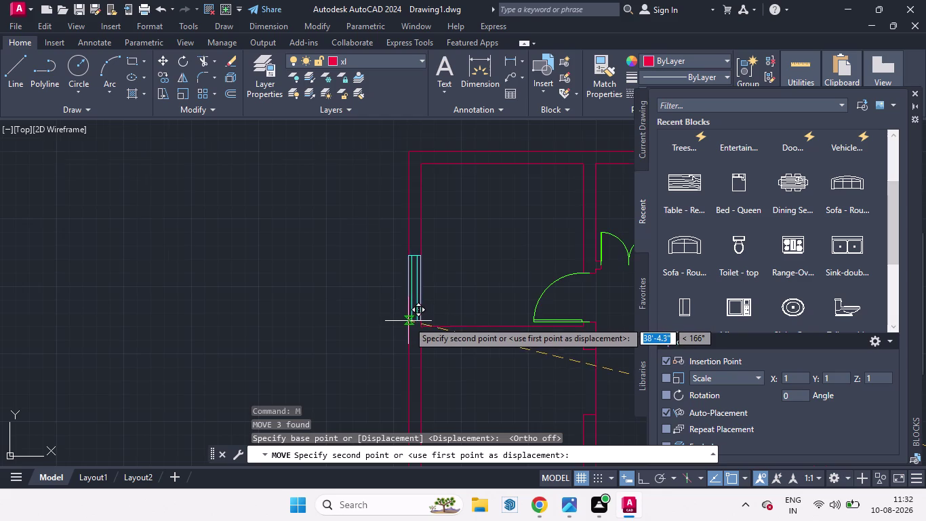
scroll(up, 3)
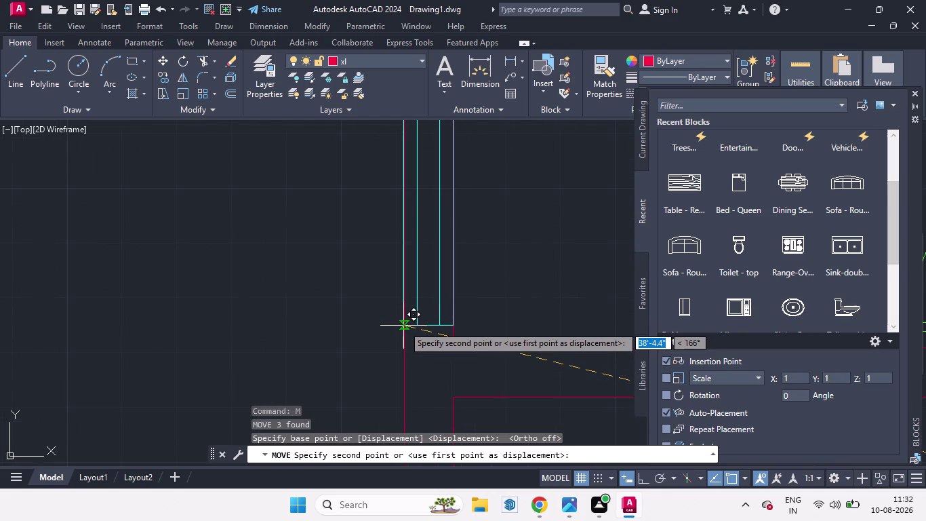
click(404, 325)
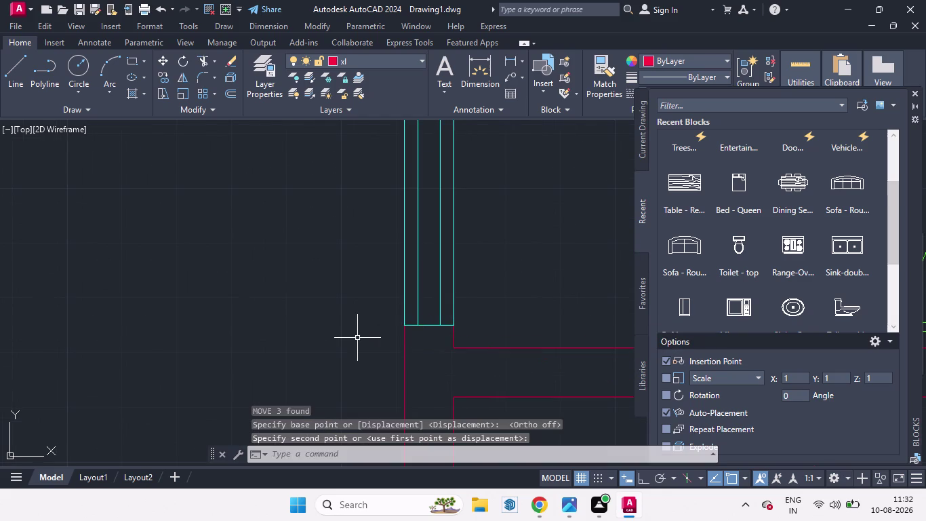
scroll(down, 3)
scroll(up, 3)
scroll(down, 3)
scroll(down, 3)
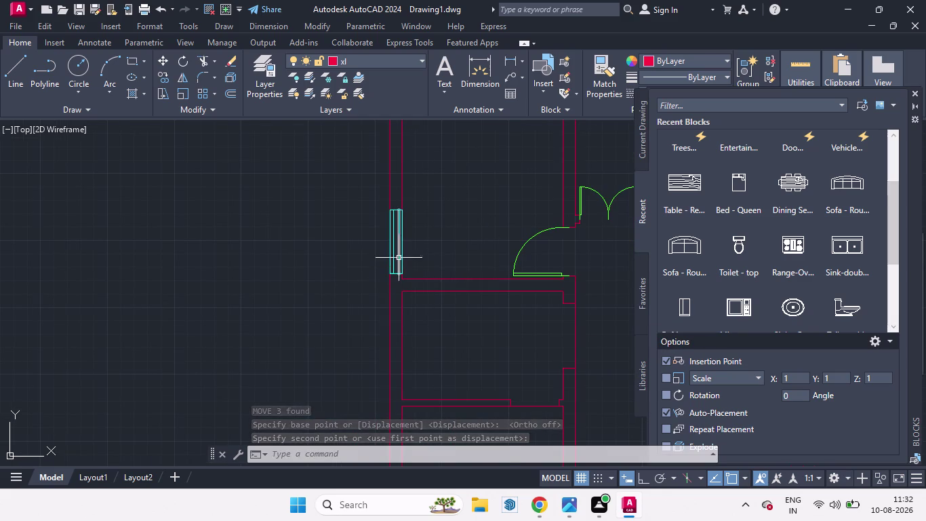
scroll(up, 3)
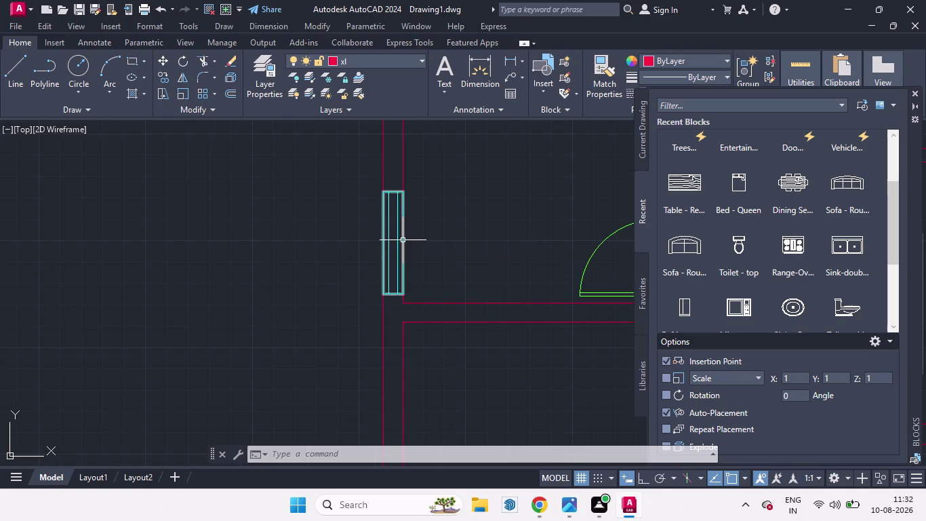
drag(421, 250, 342, 224)
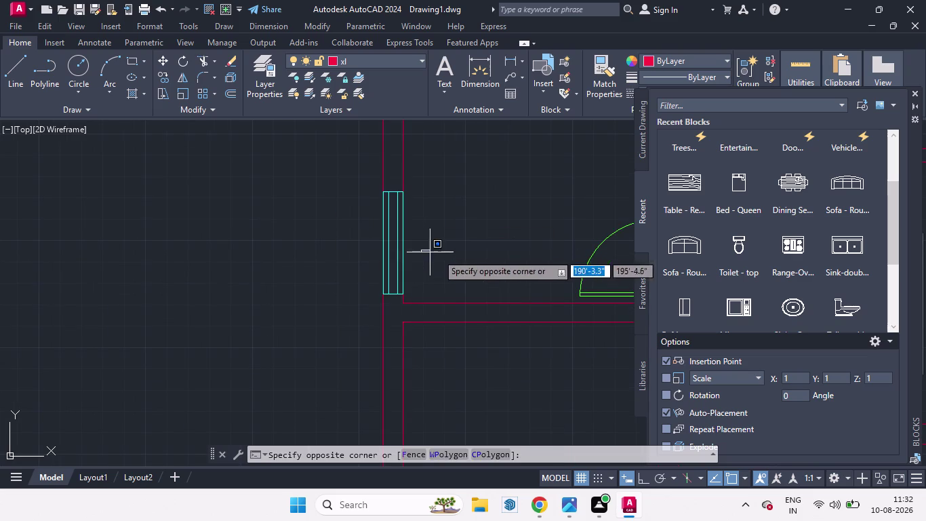
key(space)
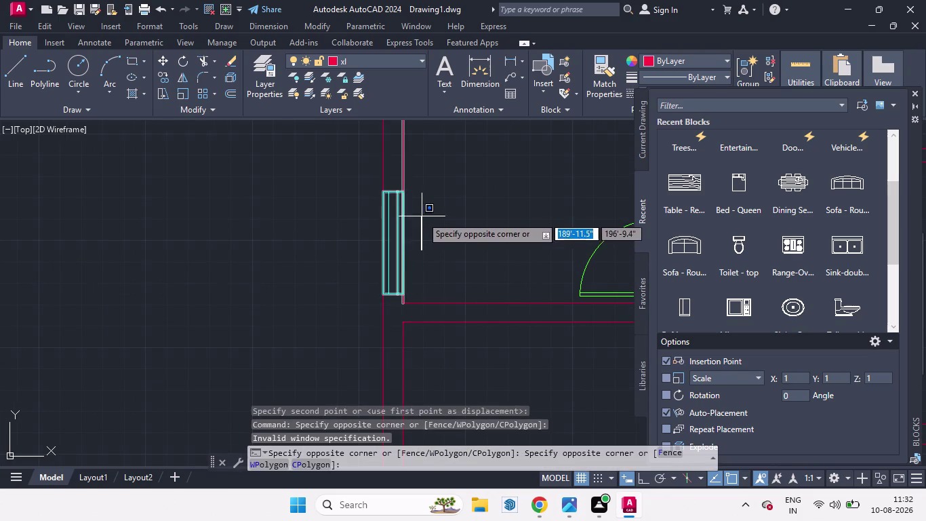
key(space)
key(space)
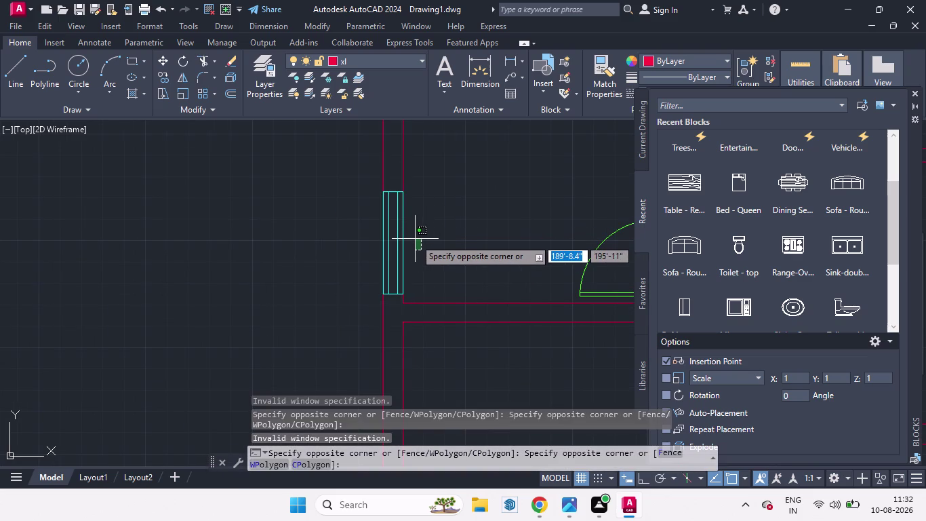
key(Escape)
drag(341, 191, 446, 268)
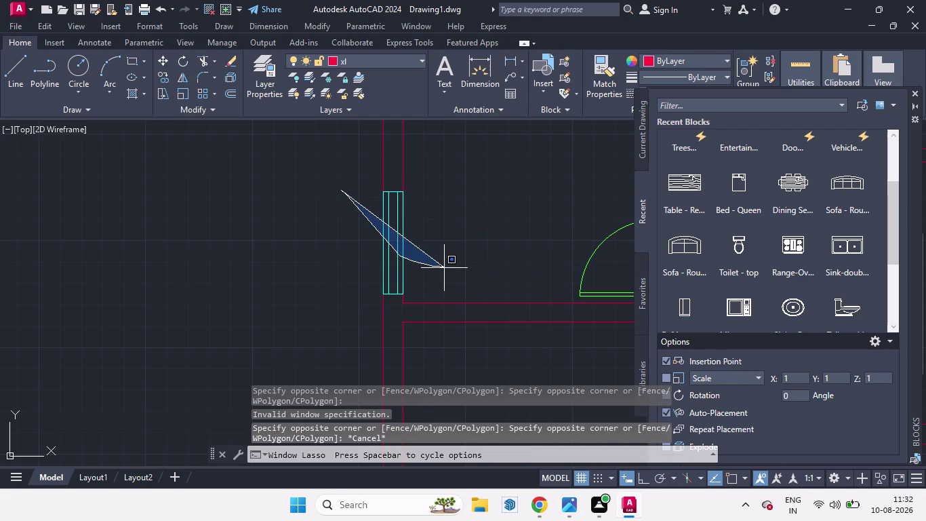
drag(446, 268, 466, 239)
click(350, 147)
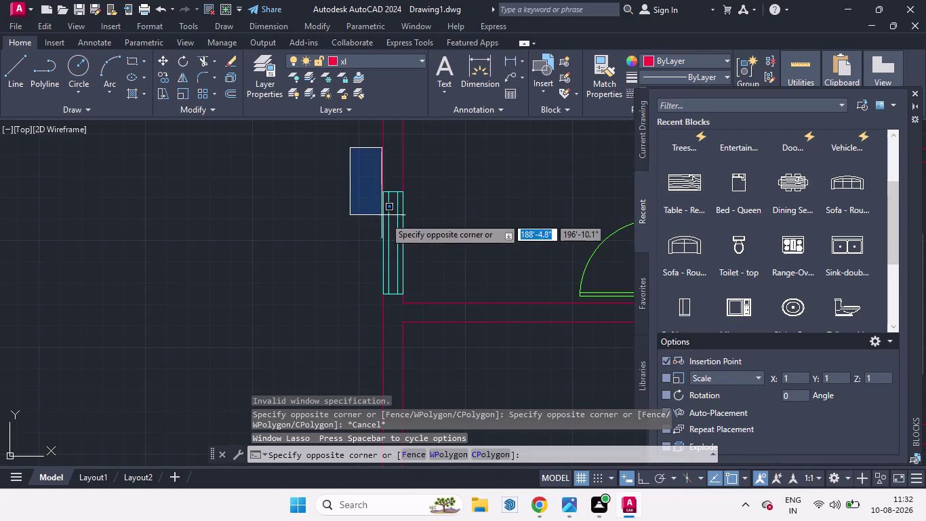
click(433, 270)
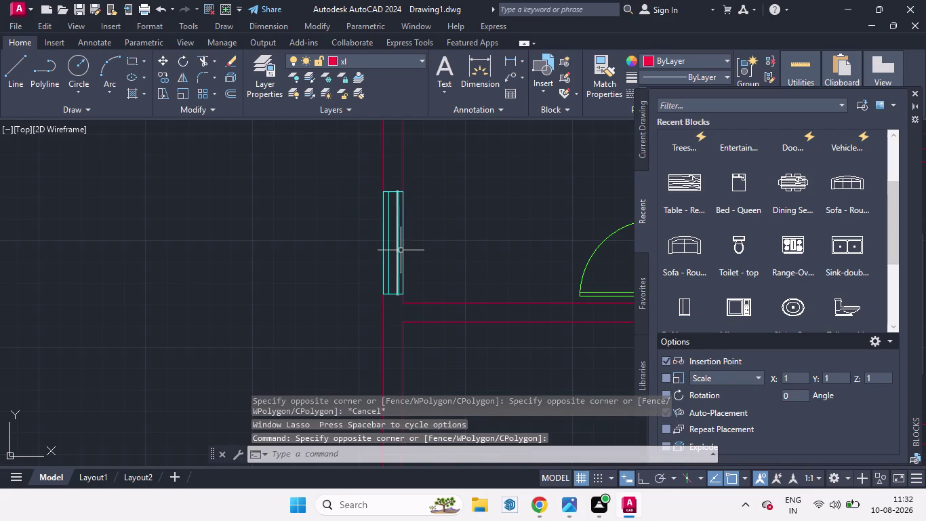
click(403, 249)
click(396, 249)
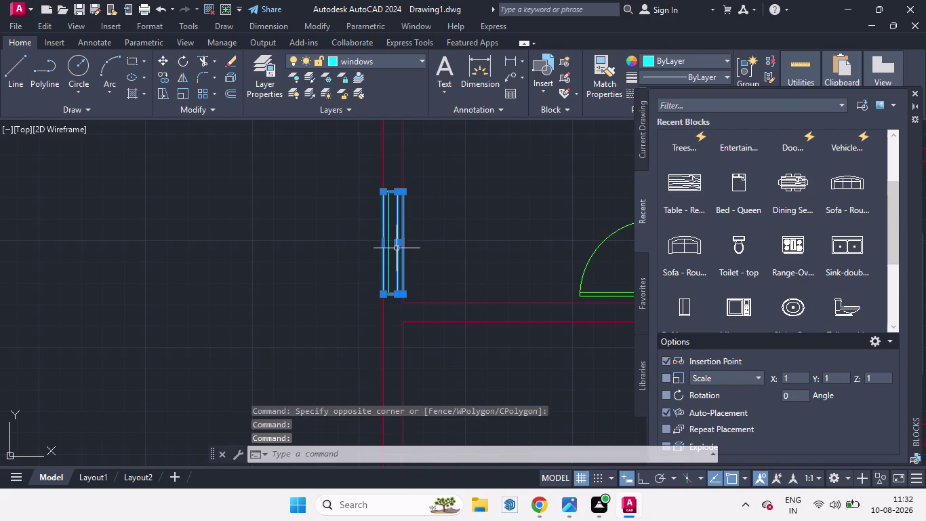
click(390, 245)
key(j)
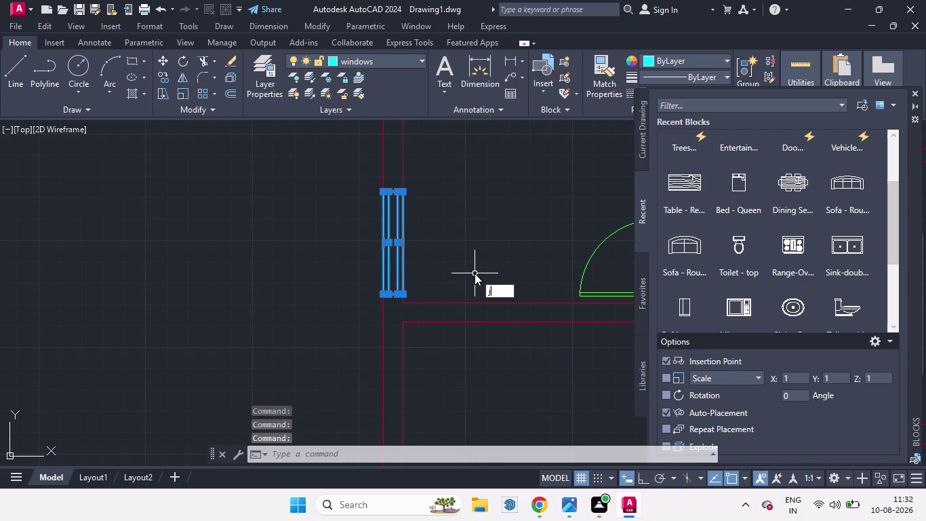
key(Return)
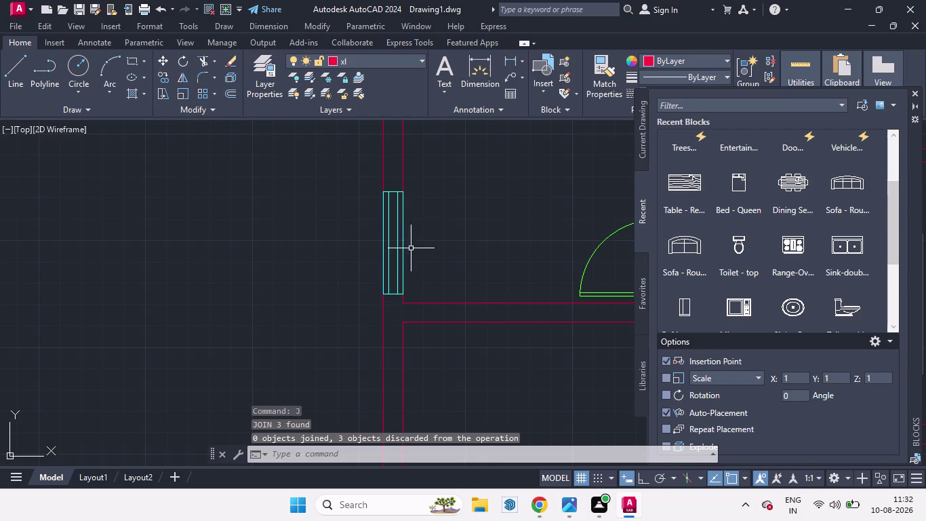
click(427, 259)
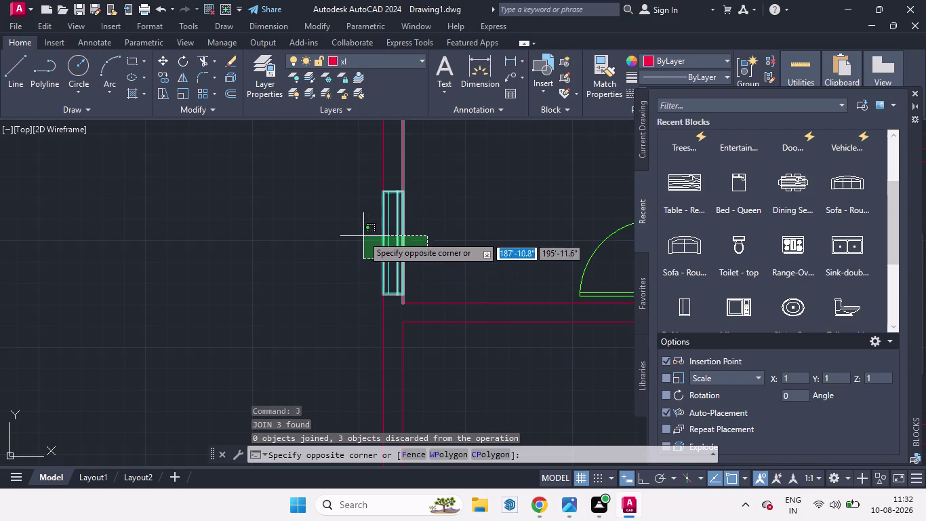
key(space)
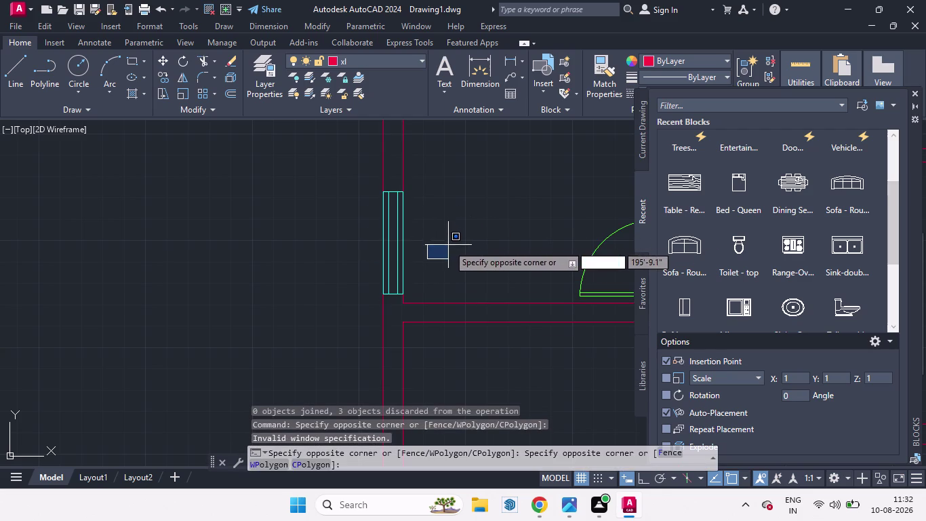
key(Escape)
click(398, 246)
click(390, 243)
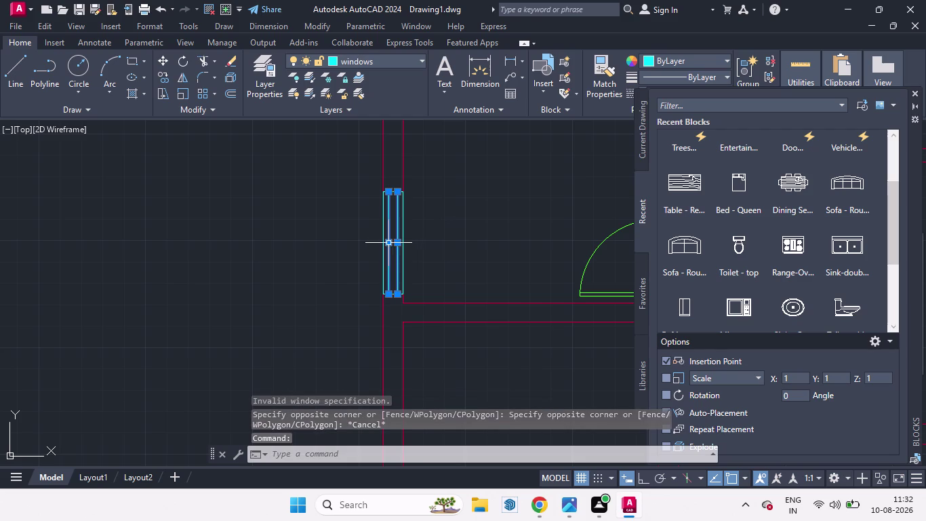
scroll(up, 3)
click(396, 168)
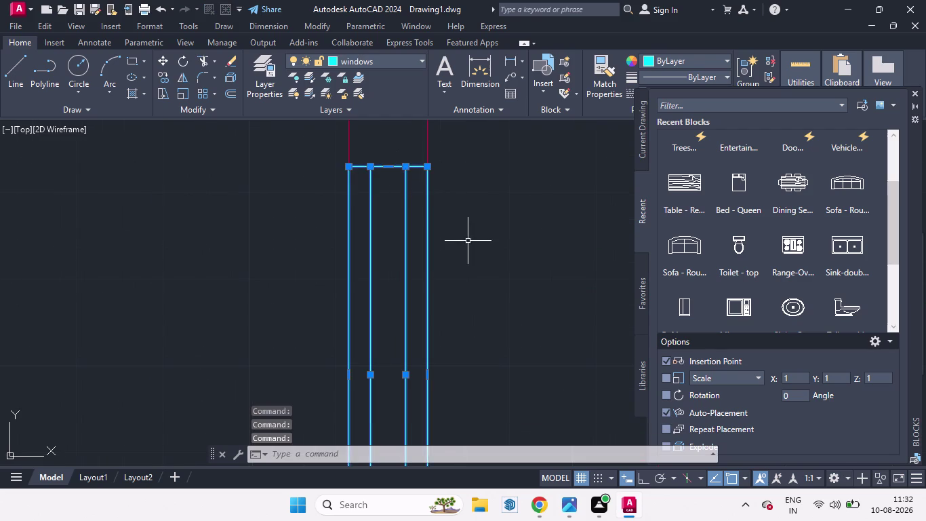
scroll(down, 3)
scroll(up, 3)
scroll(up, 3)
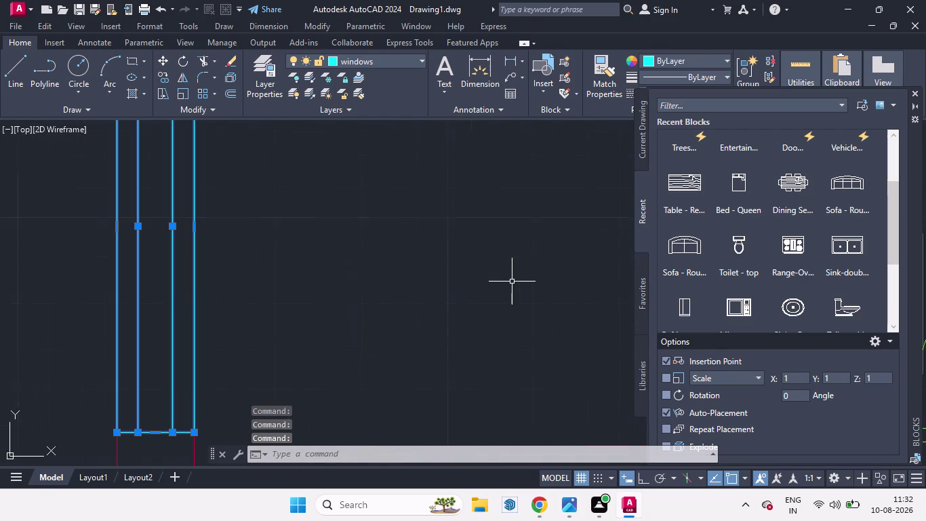
scroll(down, 3)
text(b)
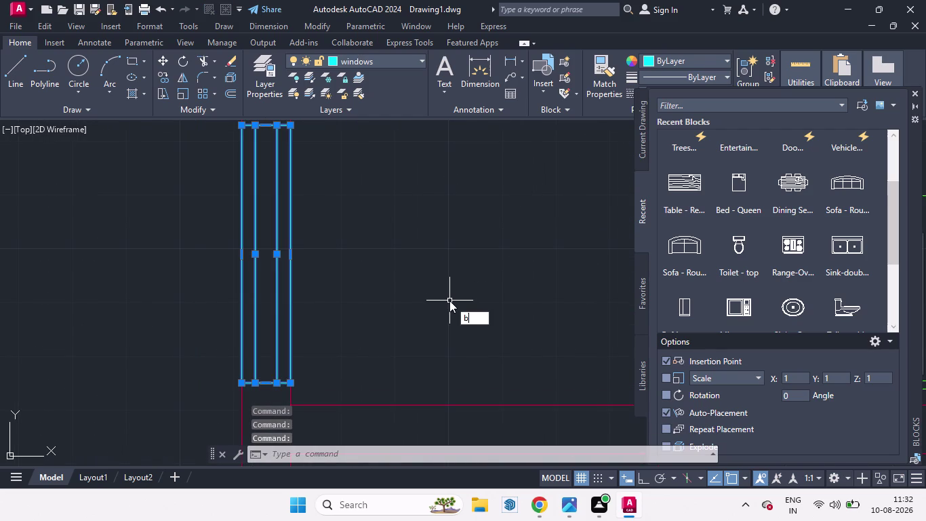
text(lo)
Start a block definition from the window lines, pick its base point, and set units to Inches.
key(Return)
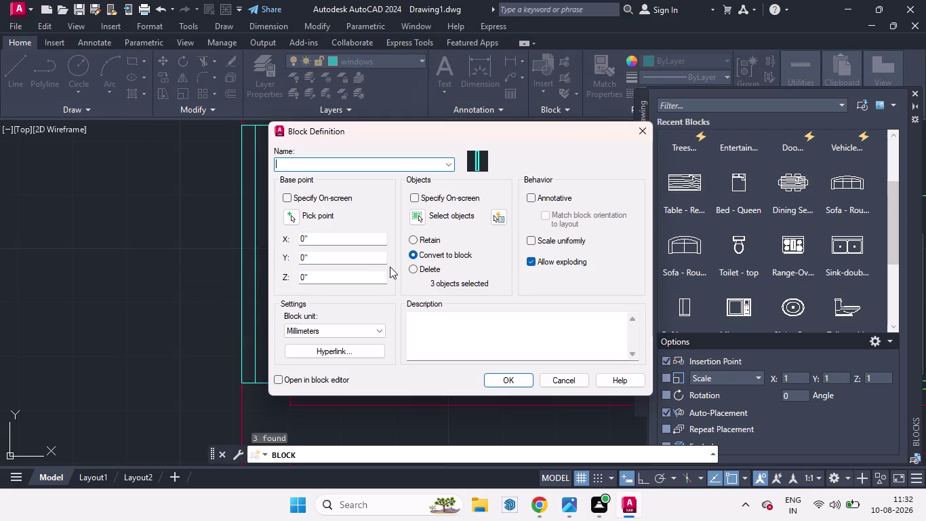
click(289, 217)
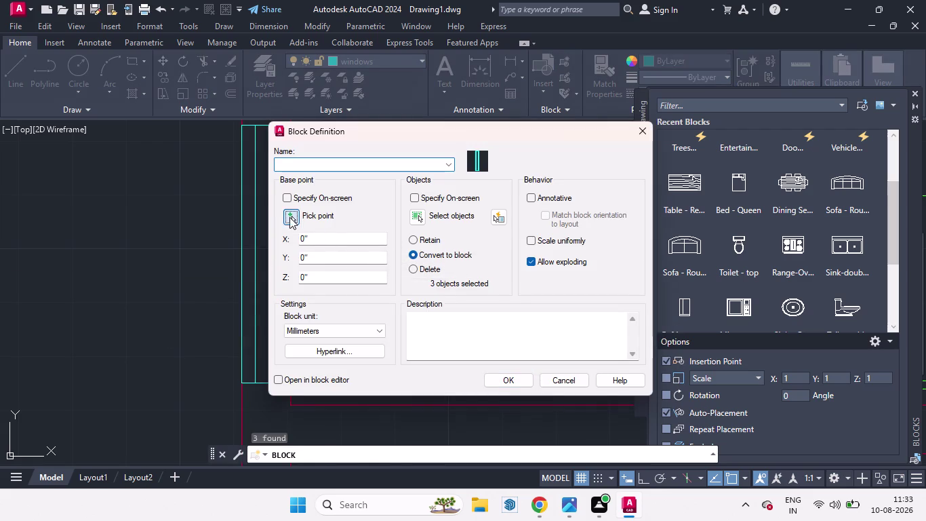
click(256, 269)
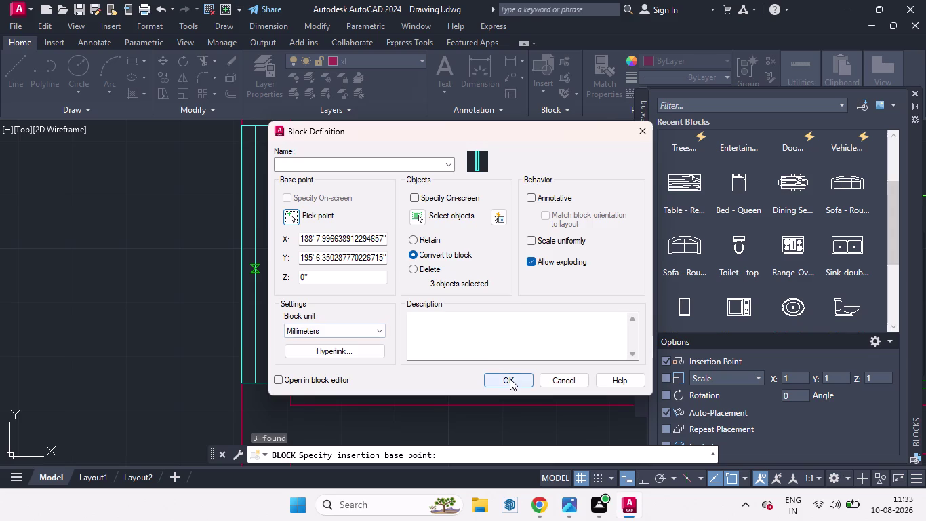
click(382, 333)
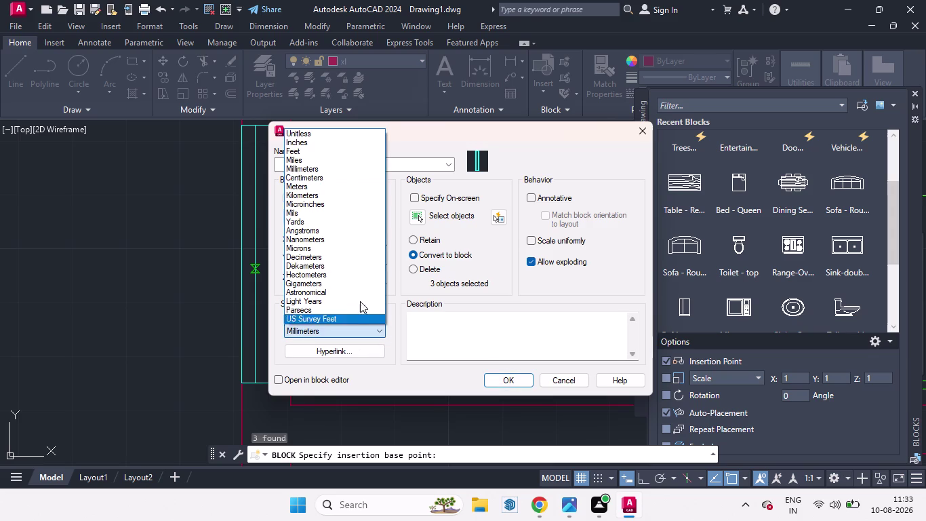
click(295, 145)
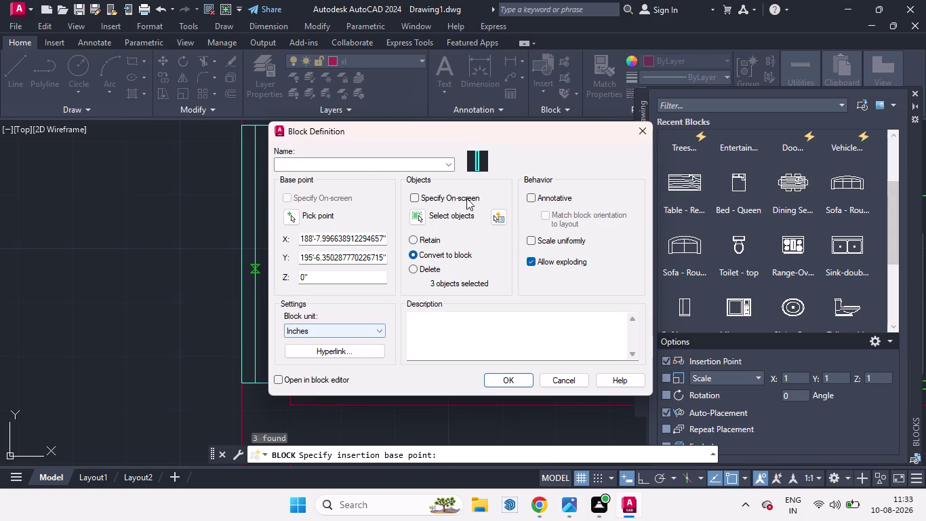
Name the block 'window' and redefine the existing window block.
click(502, 377)
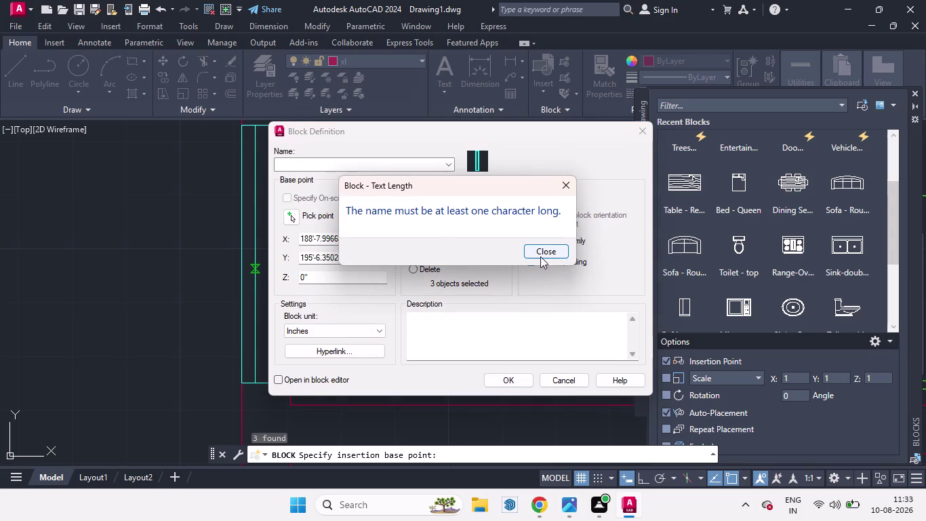
click(559, 183)
click(294, 166)
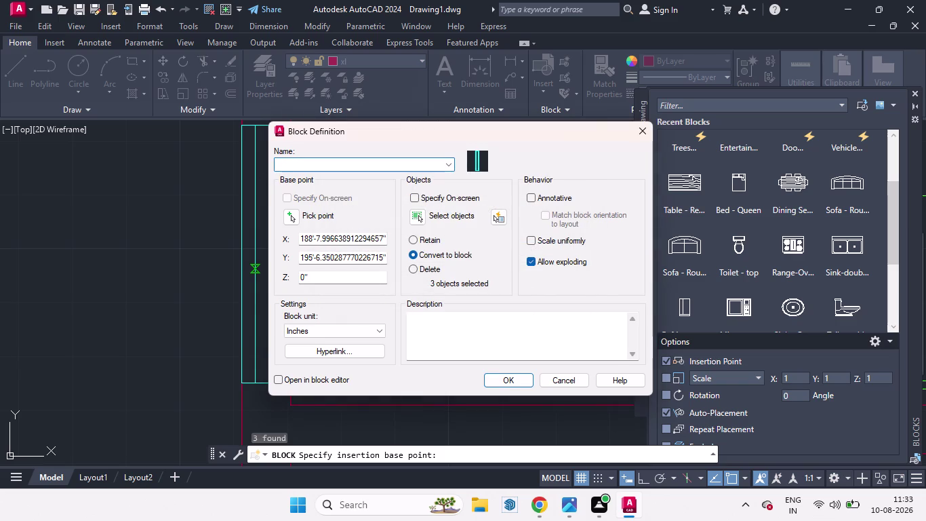
key(e)
key(BackSpace)
text(win)
text(d)
text(ow)
click(505, 381)
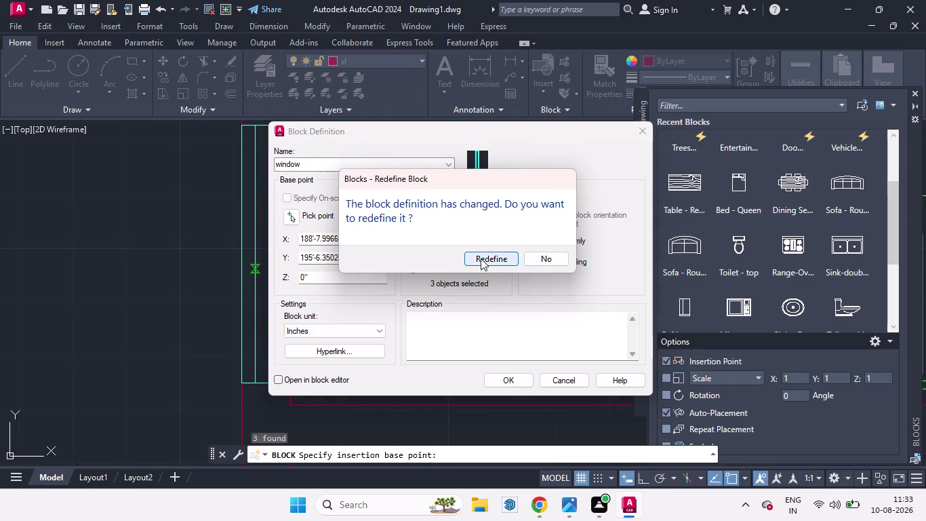
click(480, 259)
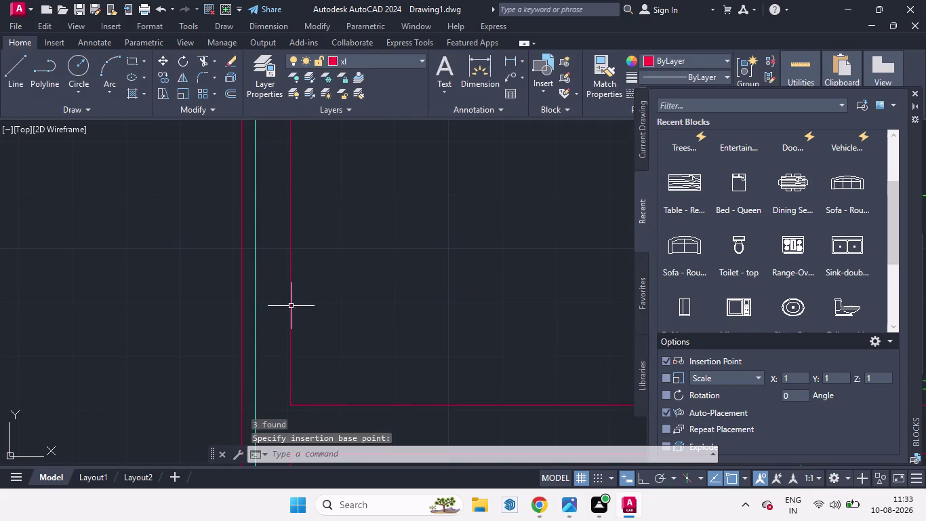
Undo the last zoom and the window block definition.
scroll(down, 3)
scroll(down, 3)
scroll(down, 3)
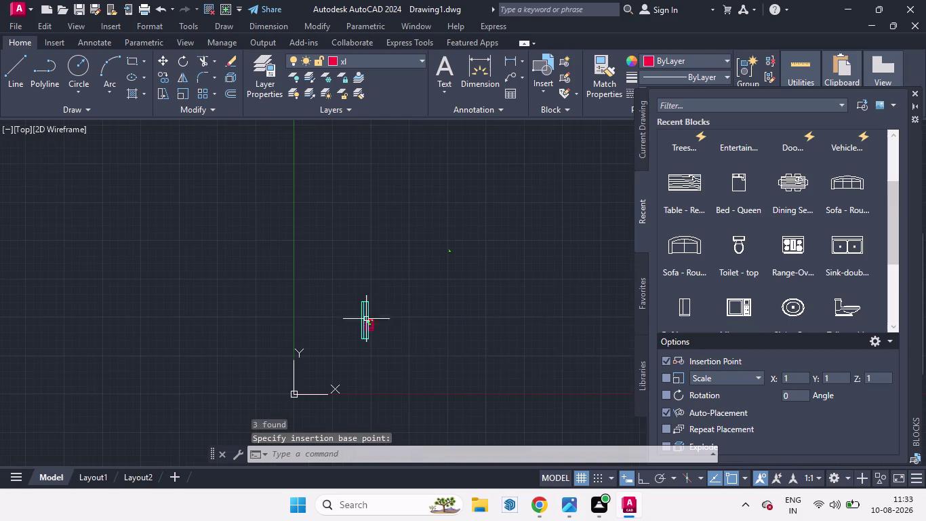
scroll(up, 3)
key(ctrl+z)
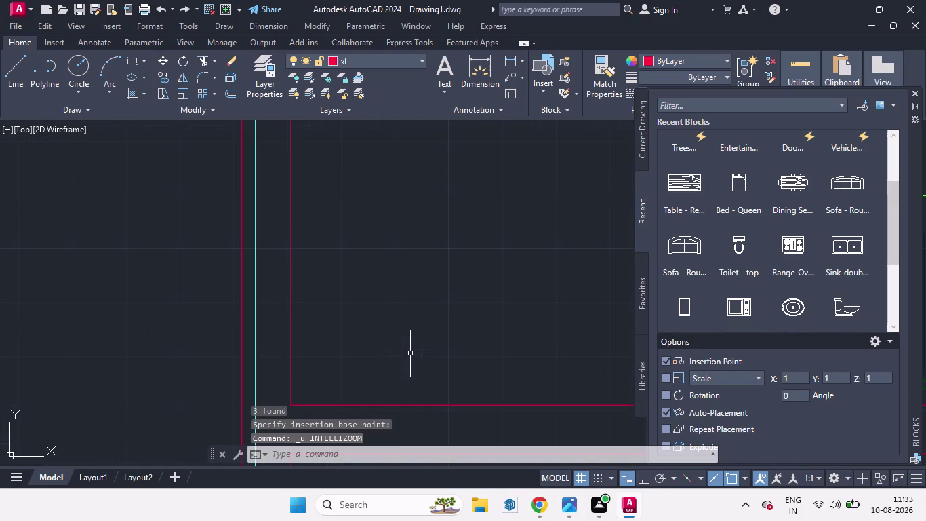
key(ctrl+z)
Select the outer and two inner cyan window lines and join them with J.
scroll(down, 3)
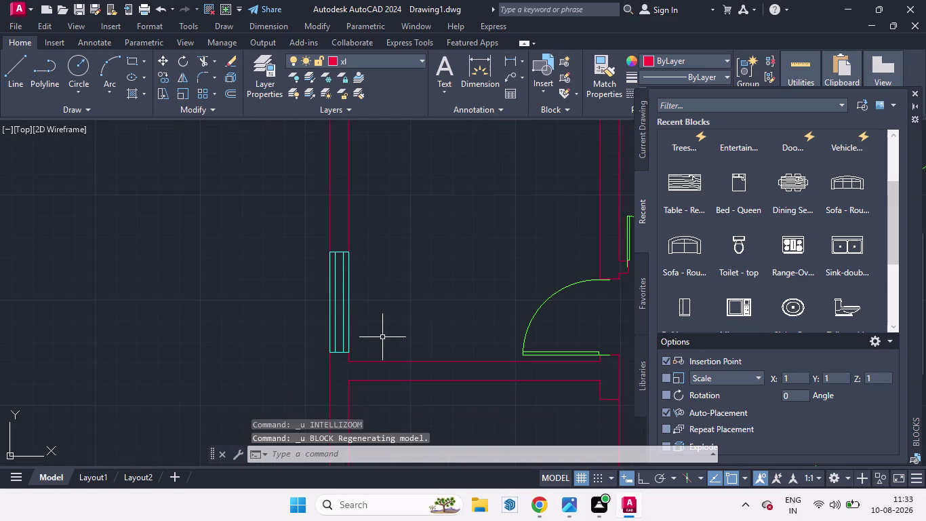
scroll(down, 3)
scroll(up, 3)
scroll(up, 3)
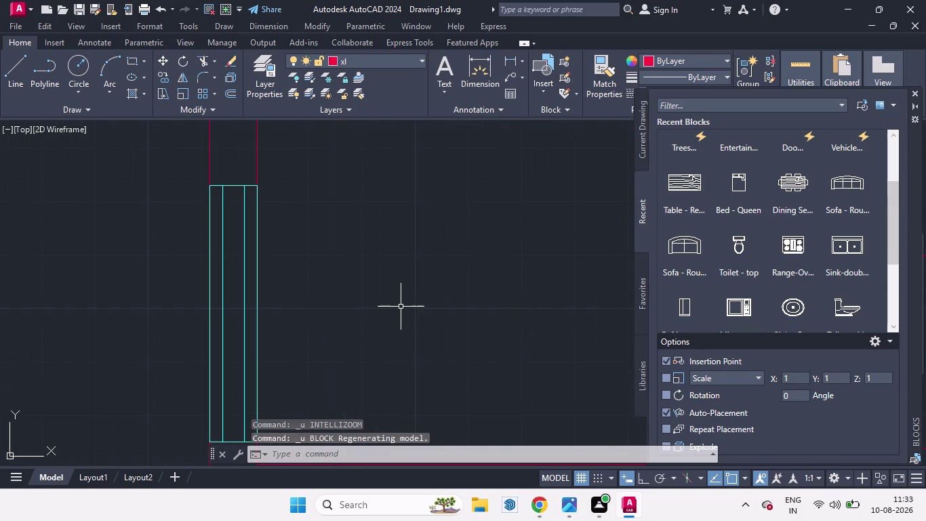
scroll(down, 3)
scroll(up, 3)
scroll(down, 3)
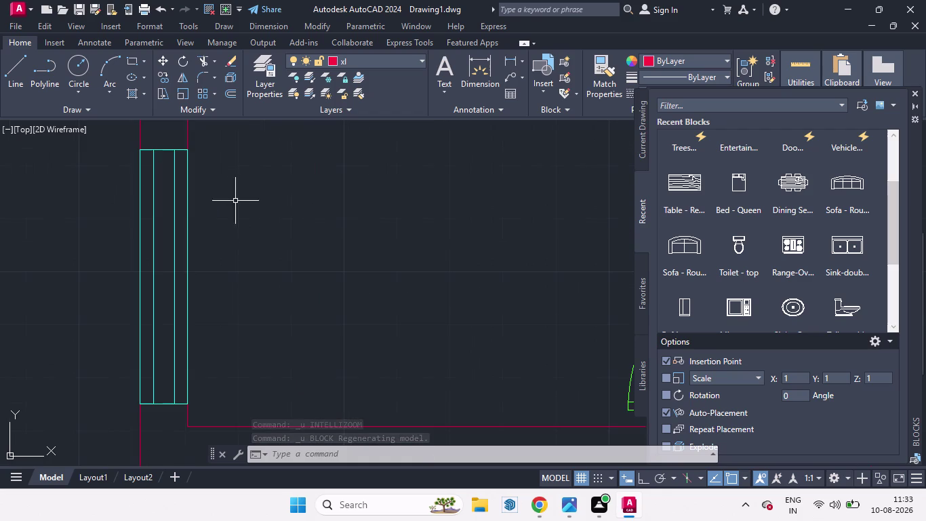
click(160, 149)
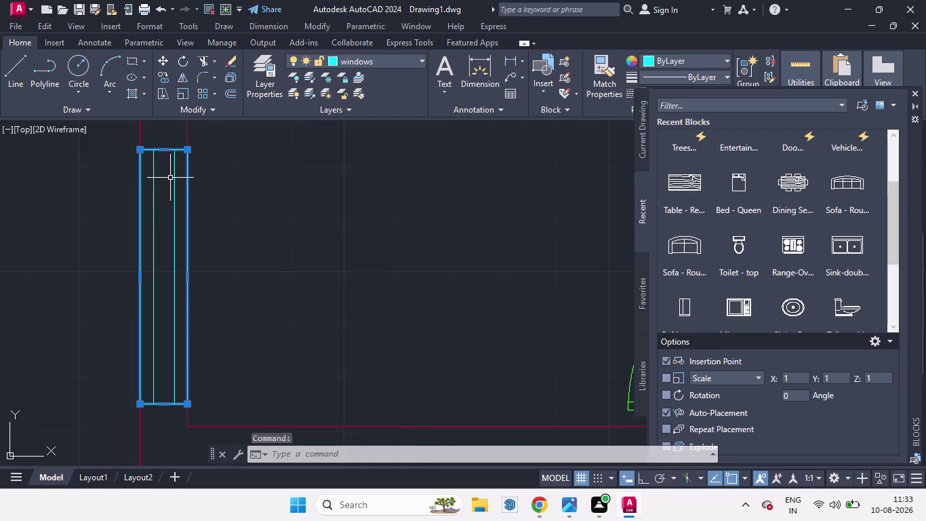
click(175, 179)
click(155, 185)
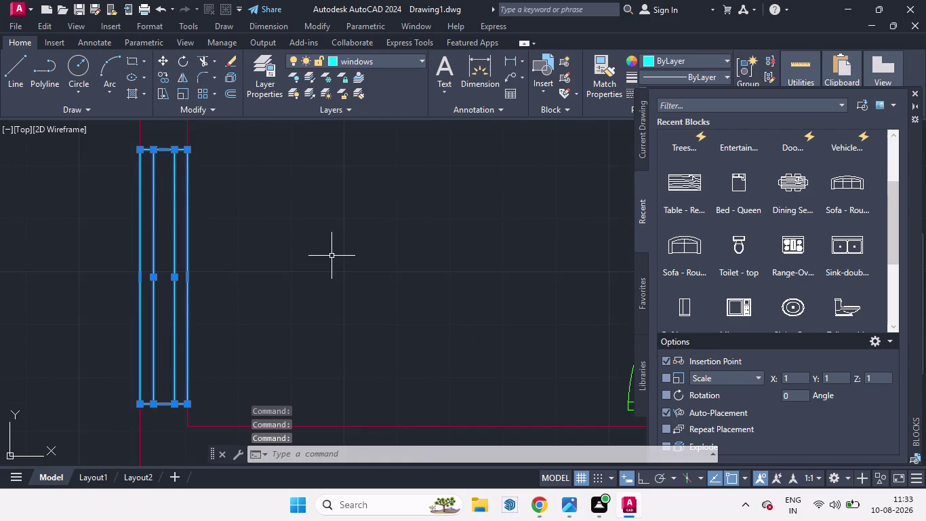
key(j)
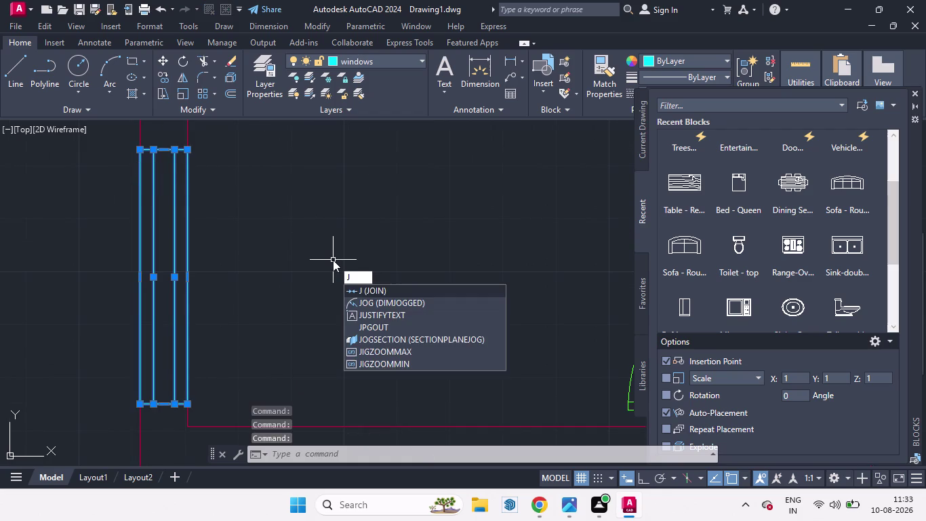
key(Return)
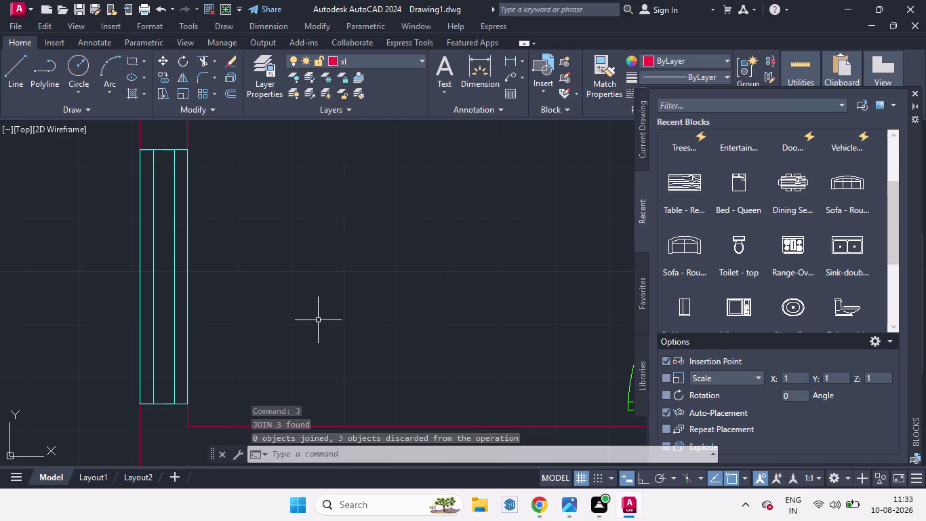
Cancel a selection box, reselect the three window lines, and retry the join.
scroll(up, 3)
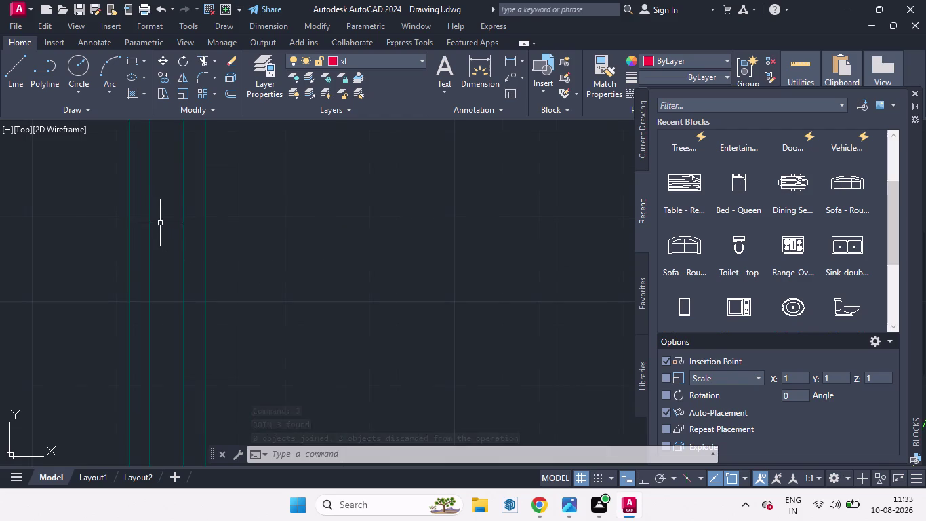
scroll(down, 3)
scroll(up, 3)
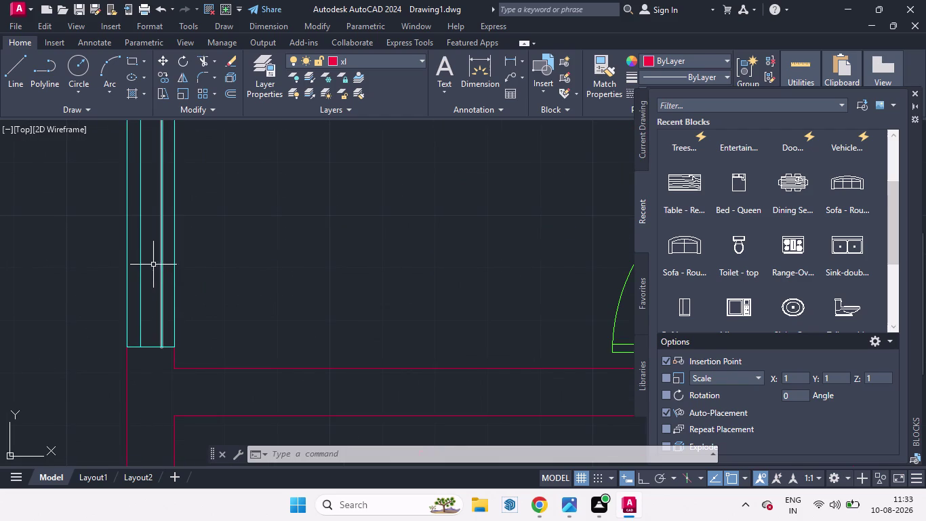
click(176, 255)
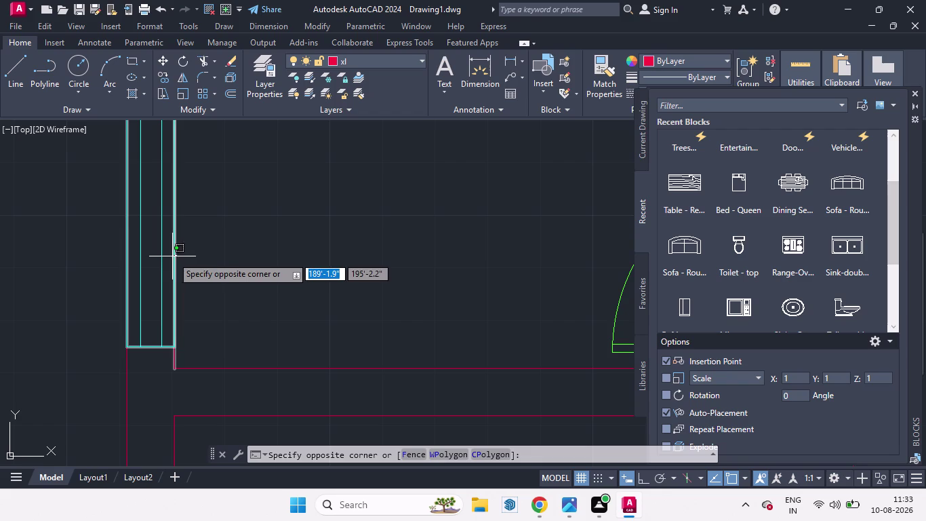
key(space)
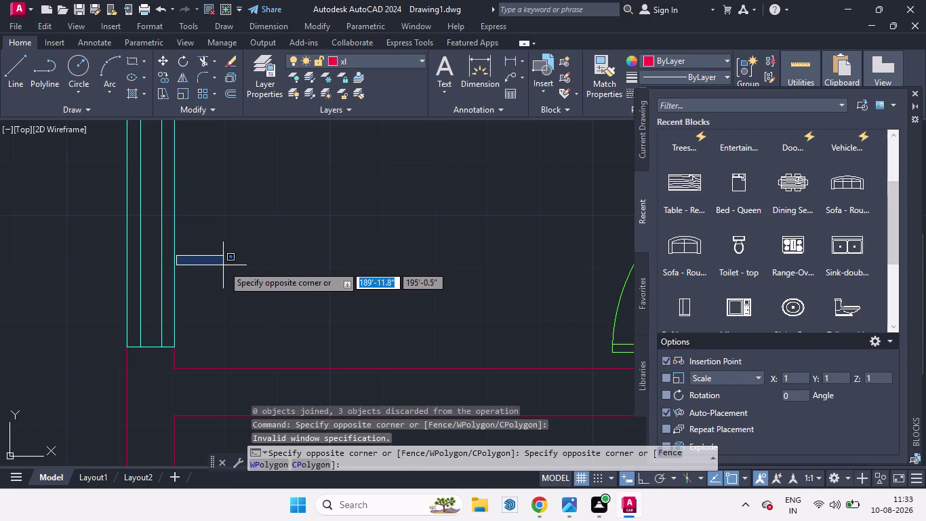
key(Escape)
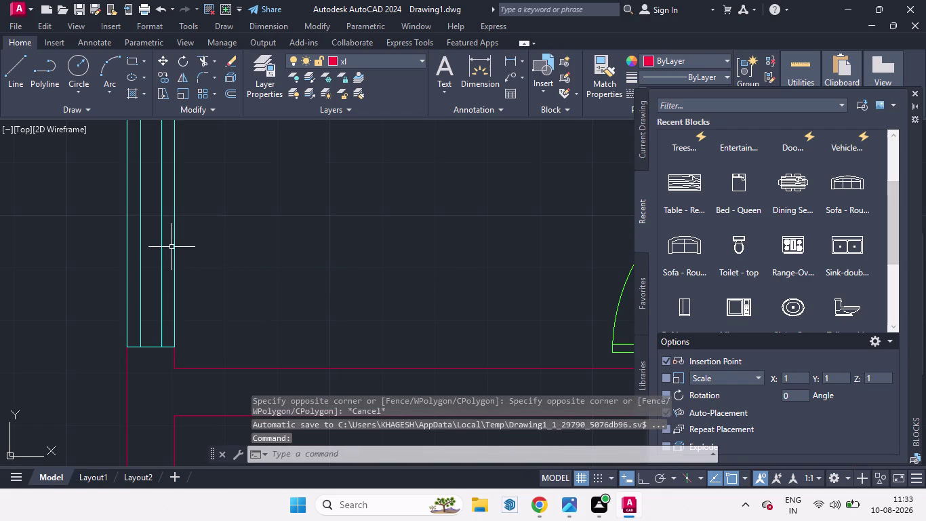
click(173, 246)
click(161, 247)
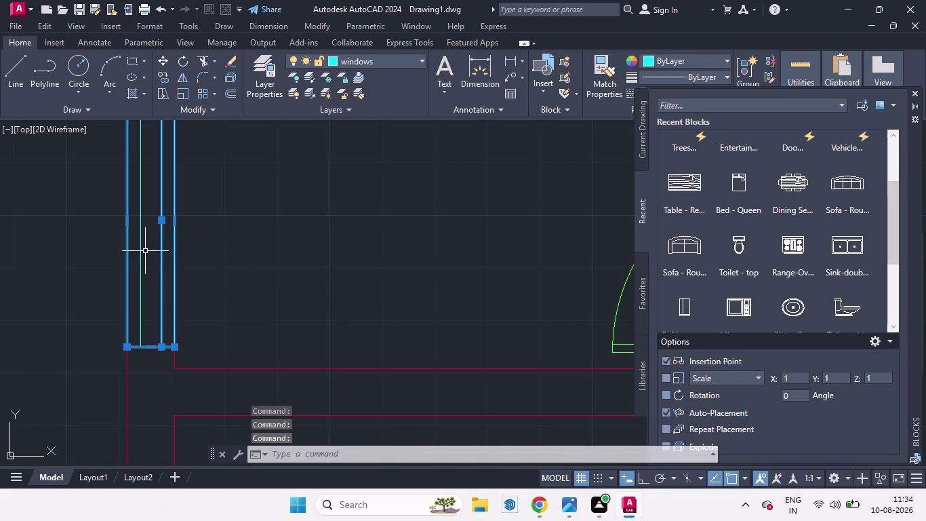
click(141, 251)
scroll(down, 3)
scroll(up, 3)
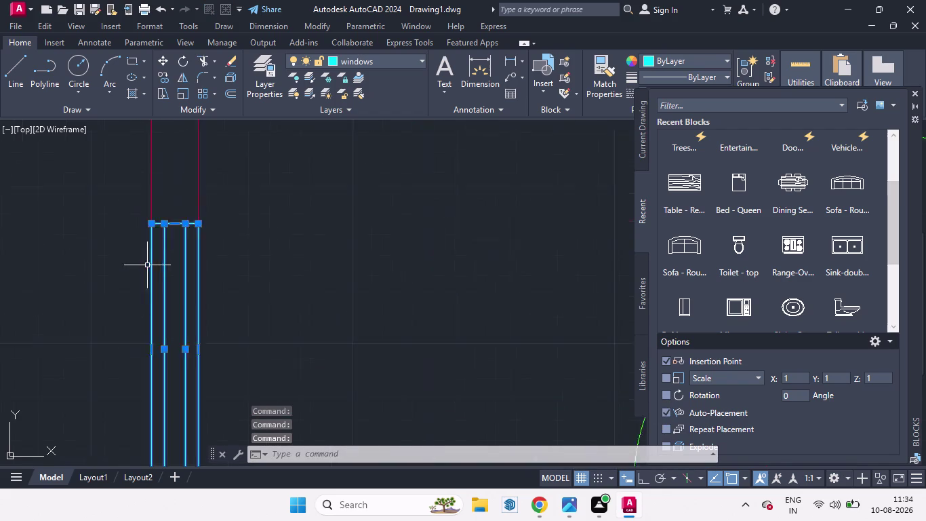
scroll(up, 3)
scroll(up, 3)
scroll(down, 3)
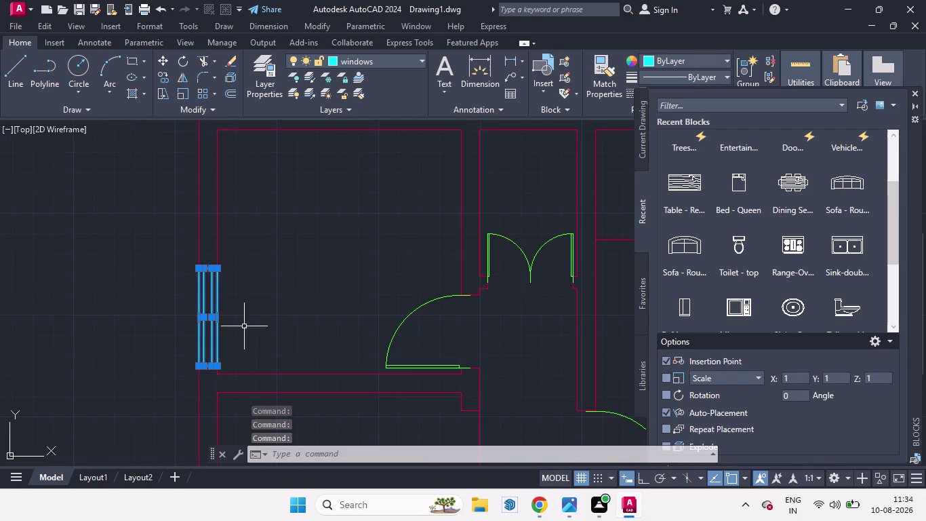
key(space)
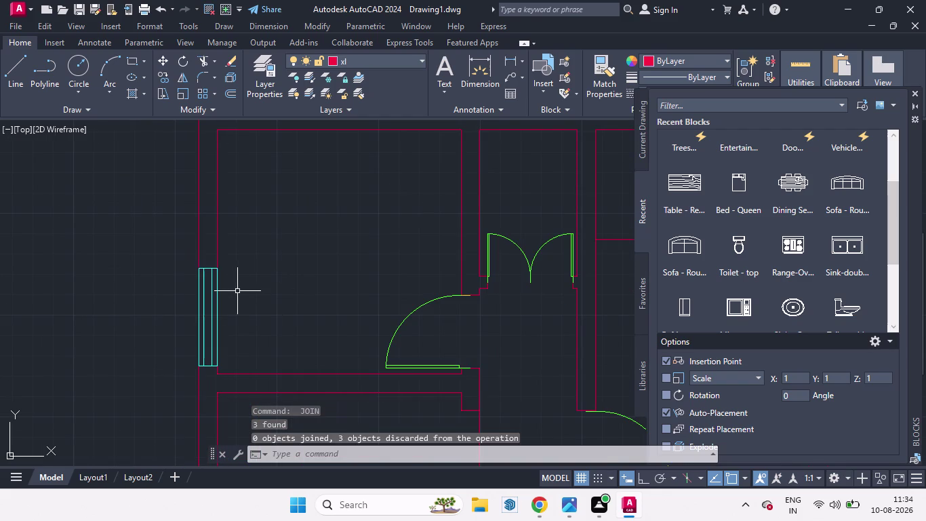
Pick the window outline and two inner lines once more and run J.
scroll(down, 3)
scroll(up, 3)
scroll(up, 3)
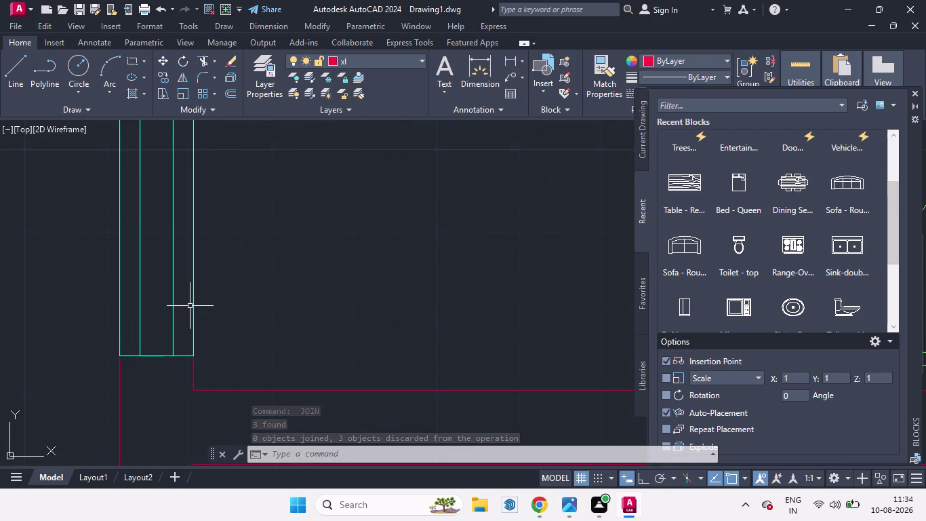
scroll(up, 3)
click(196, 311)
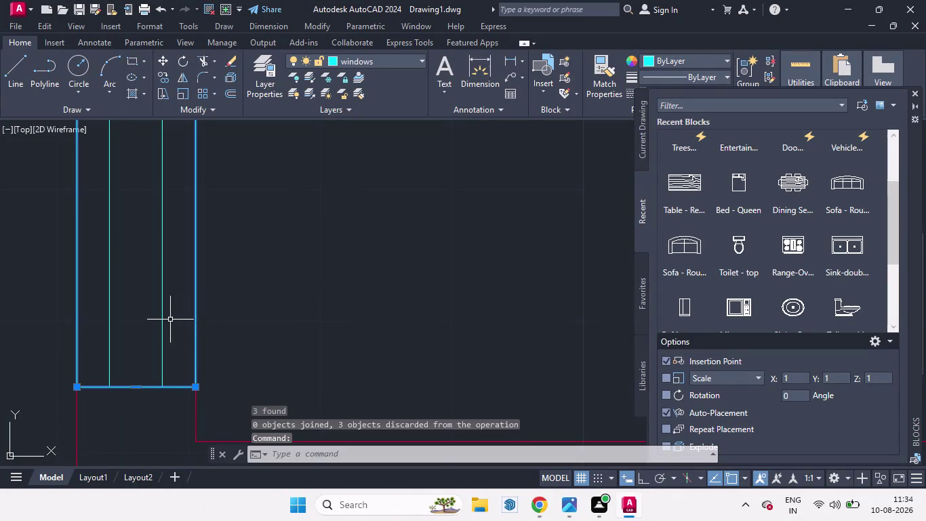
click(160, 319)
click(109, 324)
scroll(down, 3)
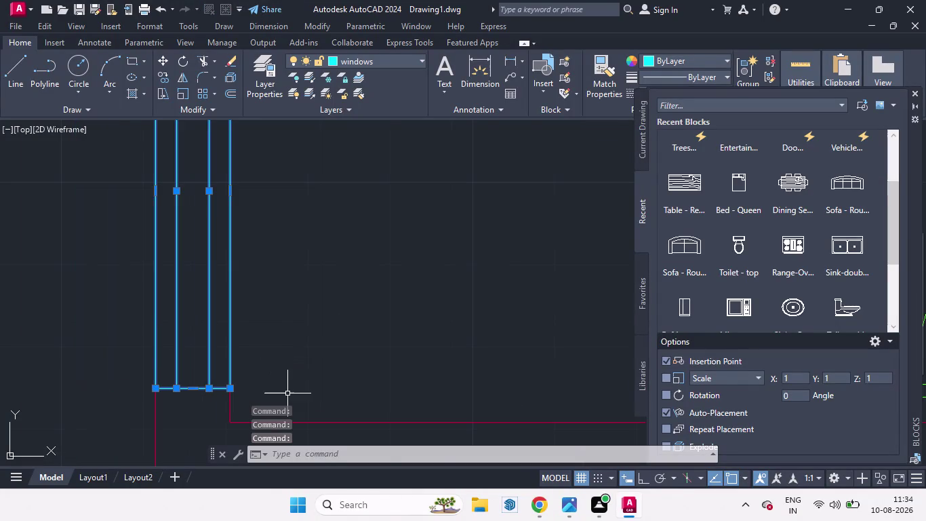
scroll(down, 3)
scroll(up, 3)
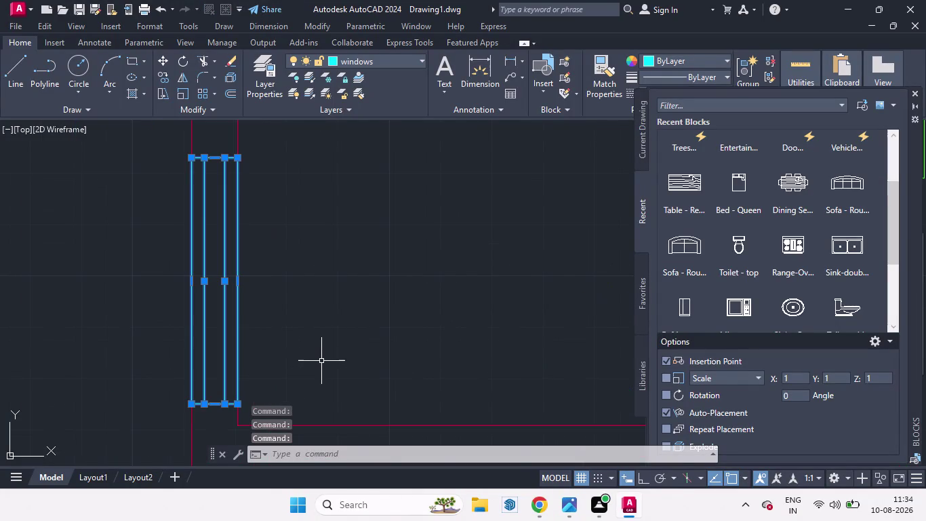
key(j)
key(Return)
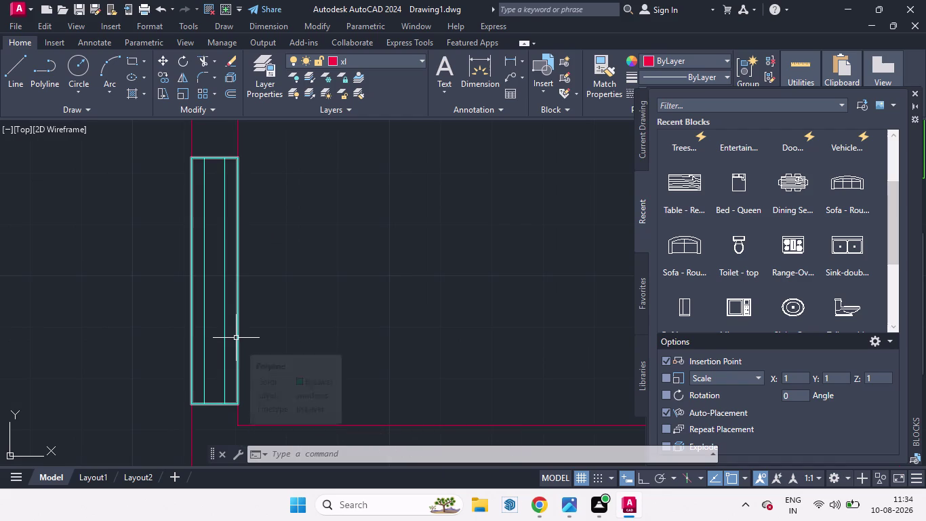
Cancel a failed selection attempt beside the window.
scroll(down, 3)
scroll(down, 3)
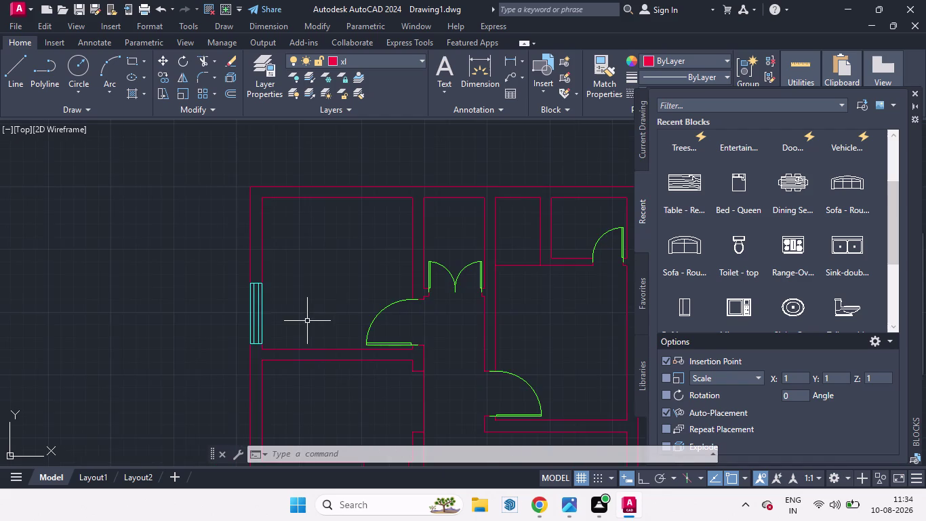
scroll(up, 3)
click(279, 338)
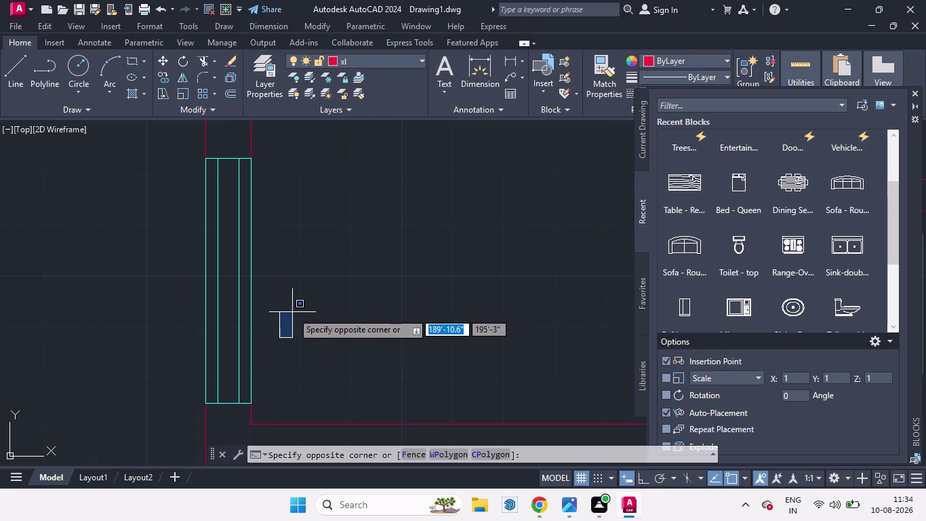
key(space)
key(Escape)
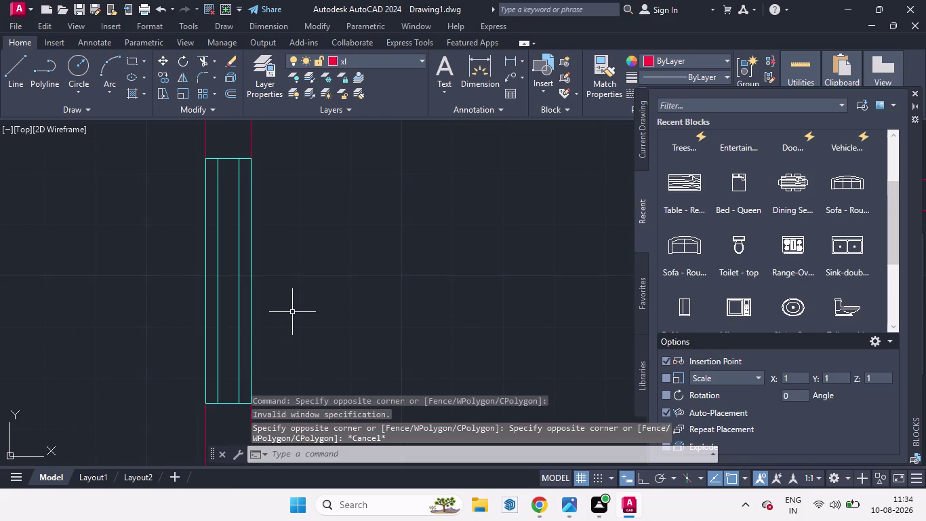
Select the window's outer outline and inner lines and begin typing the BLOCK command.
scroll(down, 3)
scroll(up, 3)
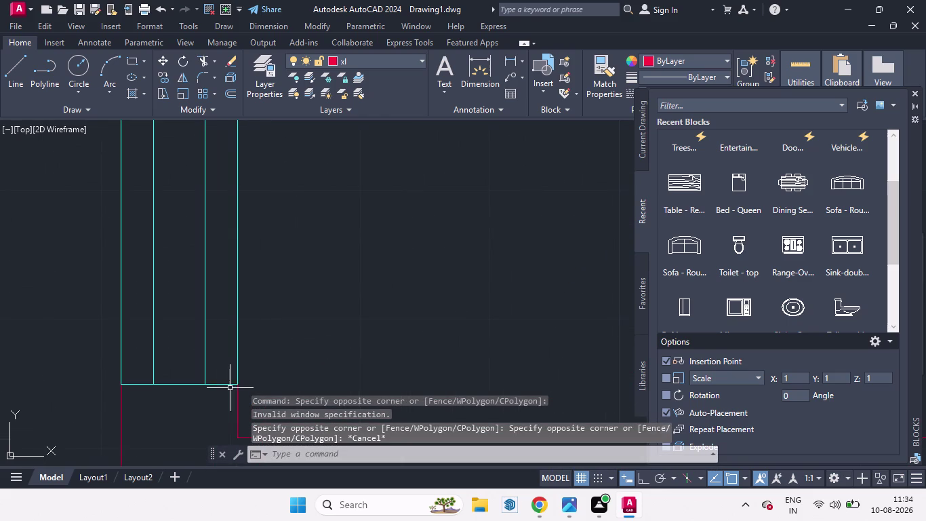
click(220, 383)
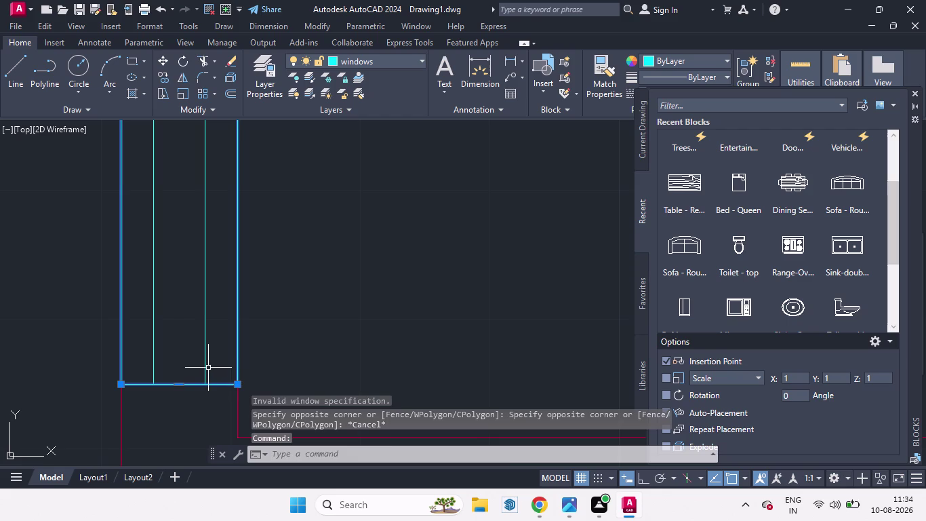
click(207, 367)
click(190, 367)
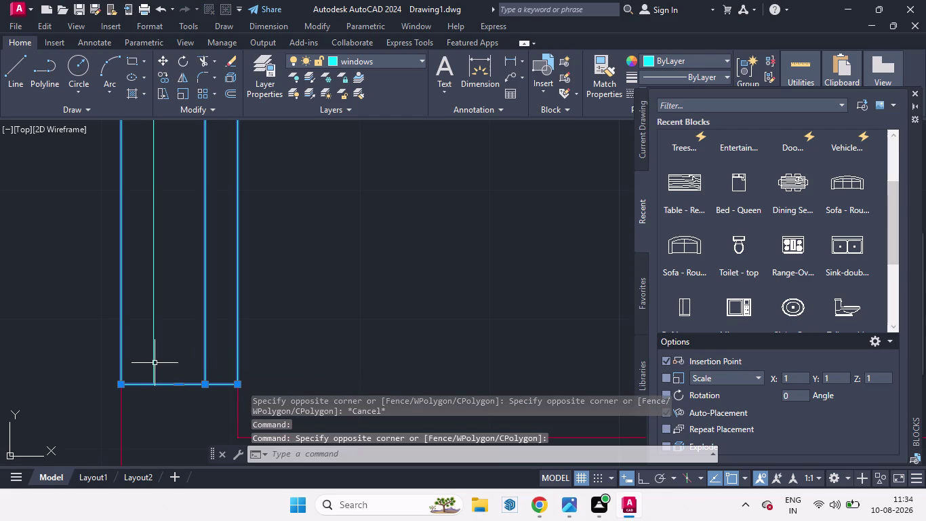
click(154, 363)
scroll(down, 3)
scroll(up, 3)
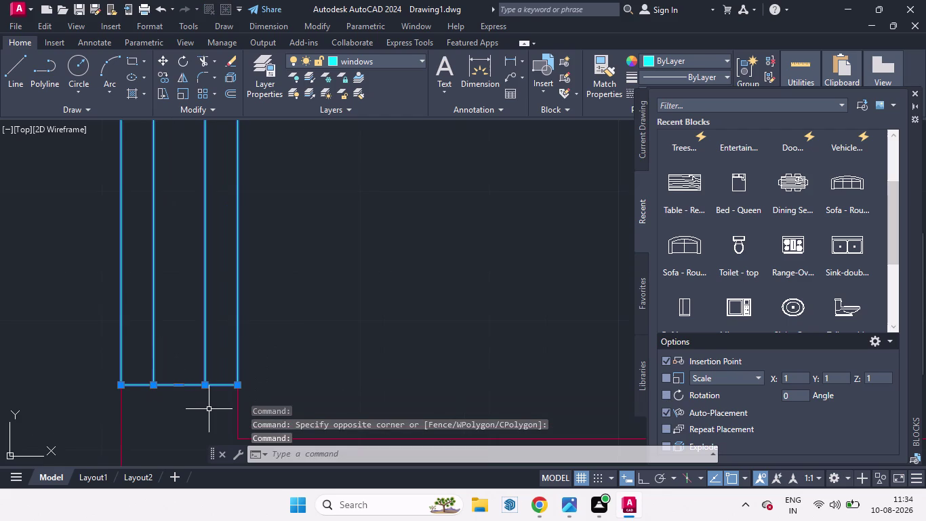
key(b)
text(lo)
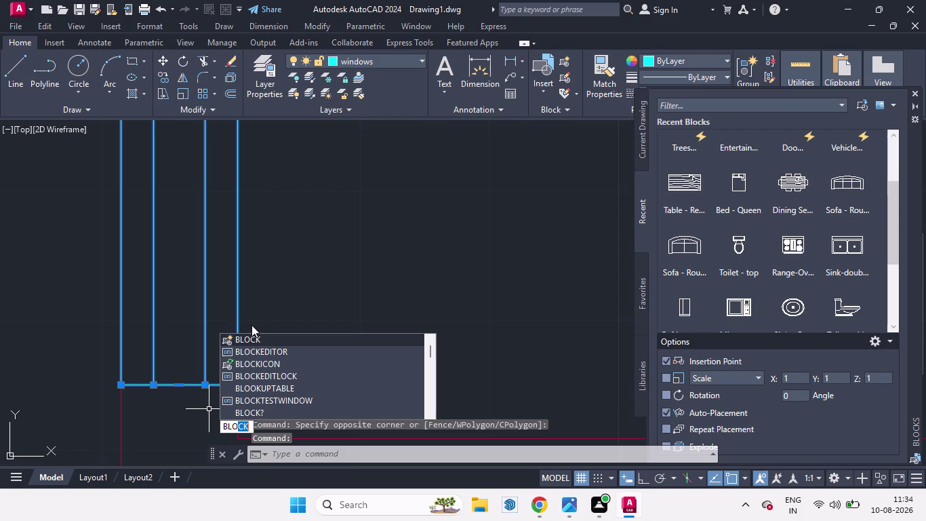
key(space)
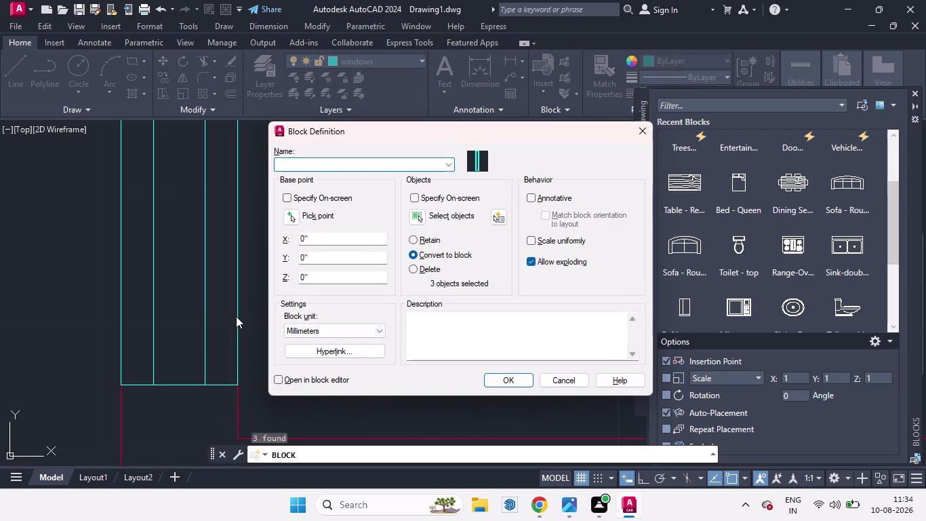
click(646, 131)
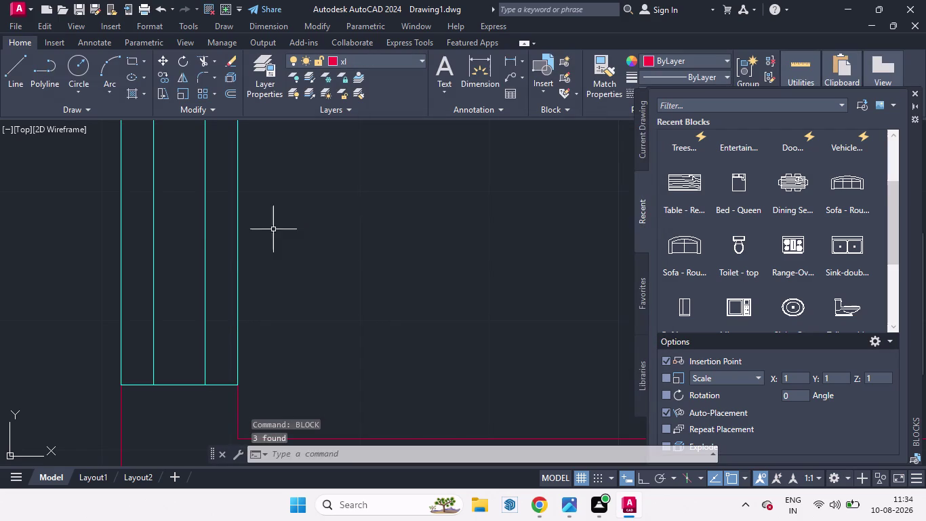
click(237, 235)
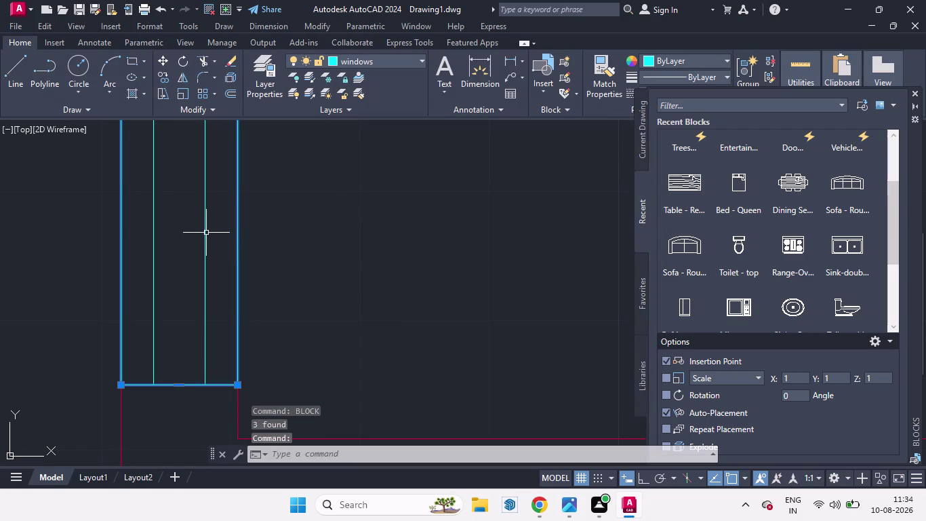
click(205, 232)
click(154, 237)
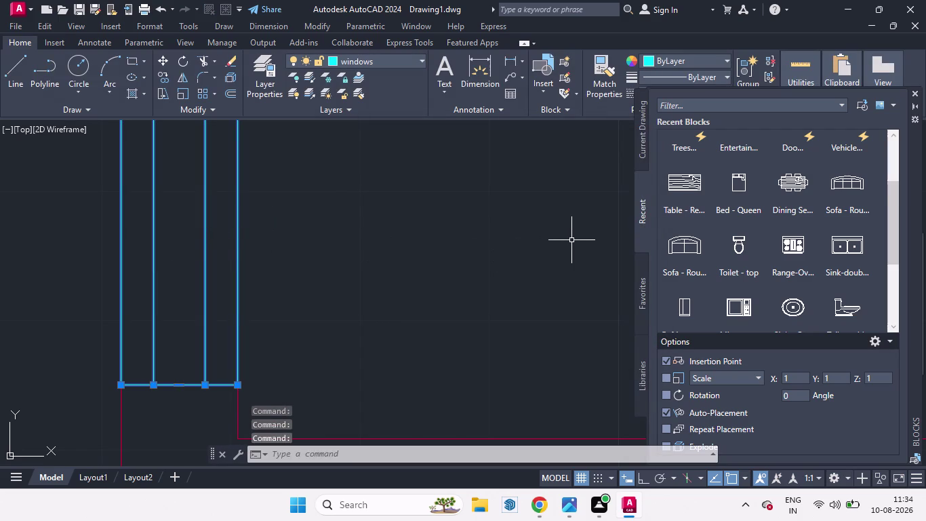
text(gr)
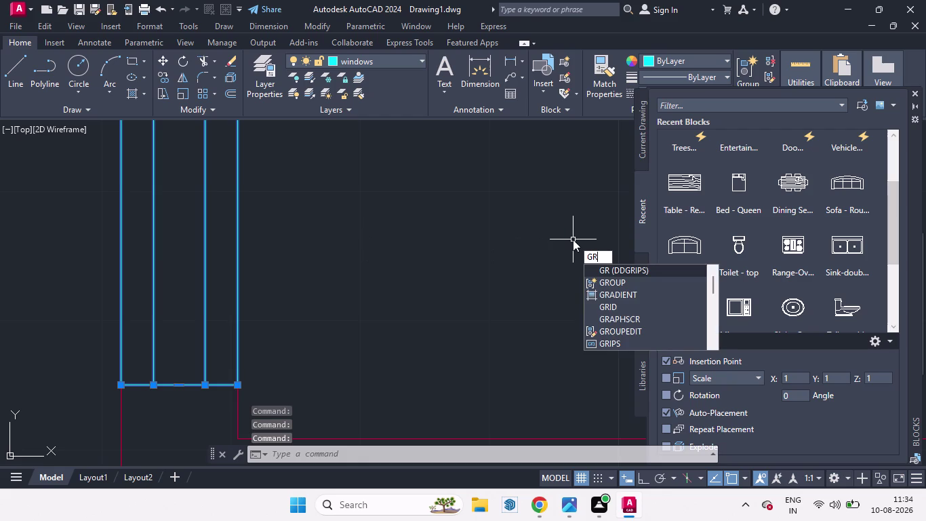
Group the three window lines, decline a duplicate group, and select the window group.
click(617, 287)
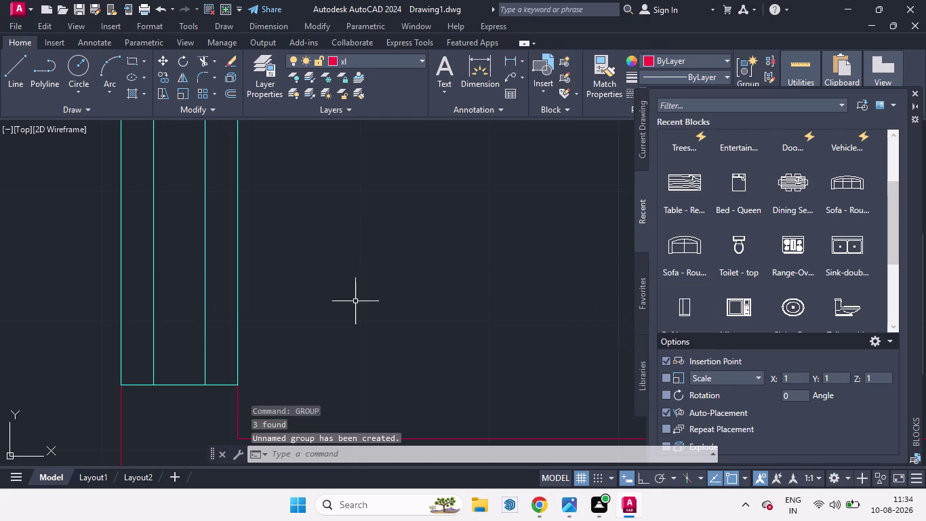
click(205, 291)
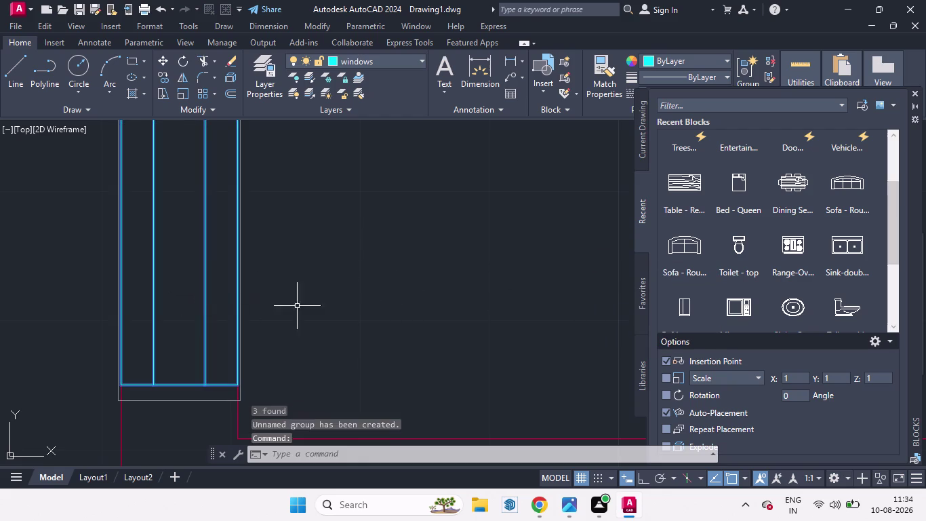
scroll(down, 3)
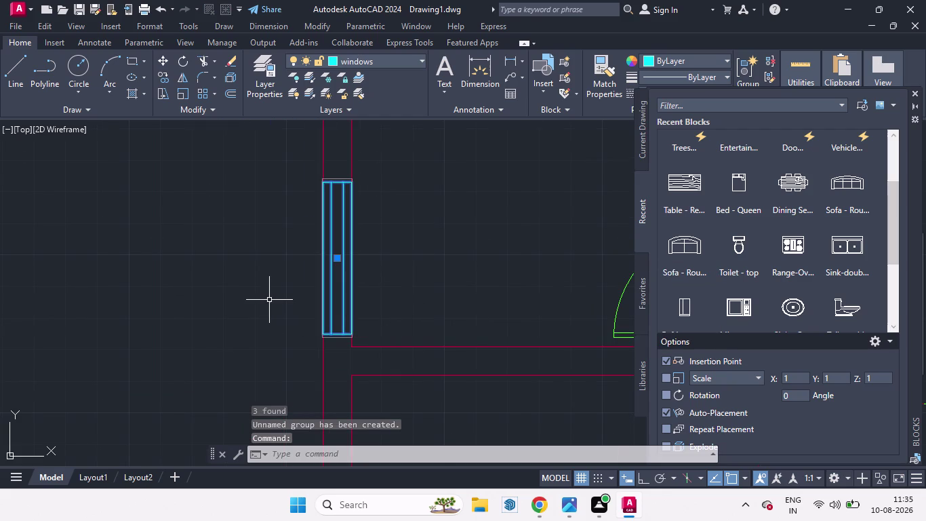
key(space)
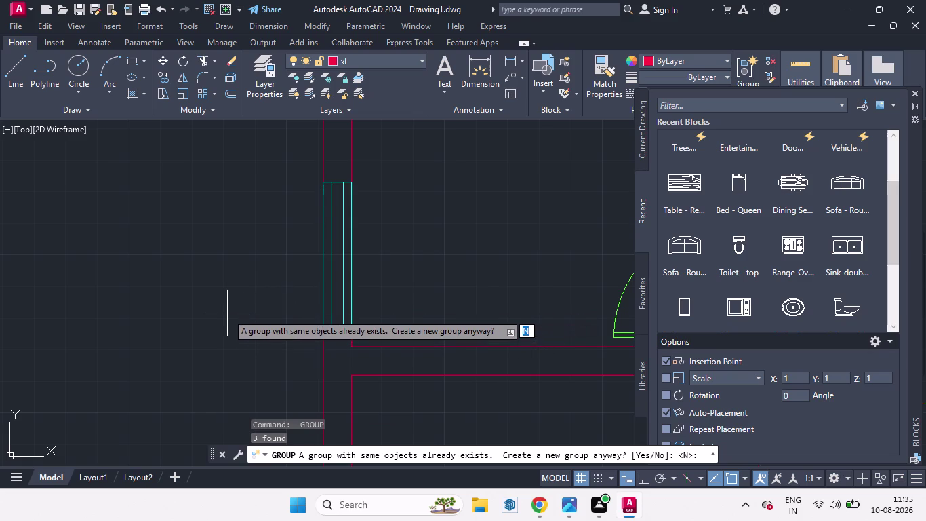
key(Escape)
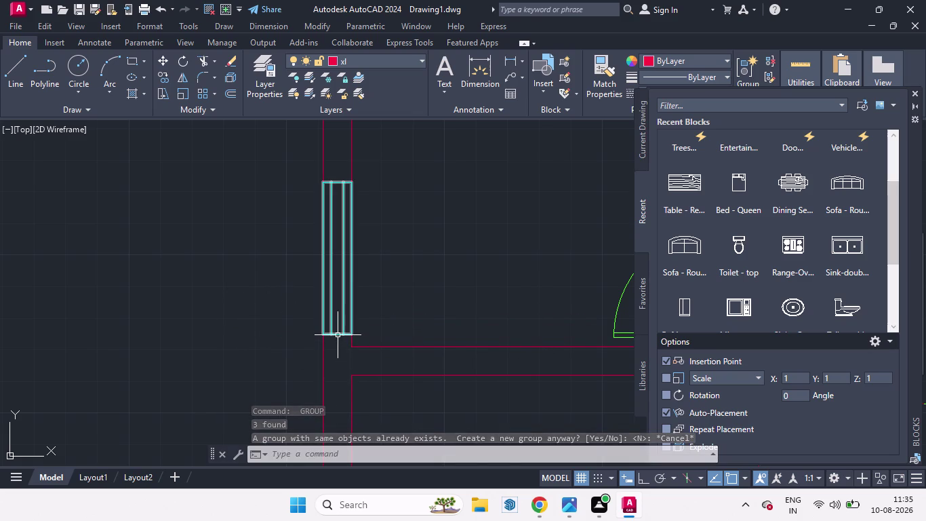
click(338, 335)
Copy the window group from its bottom end with Ortho on, placing one lower on the left wall.
key(c)
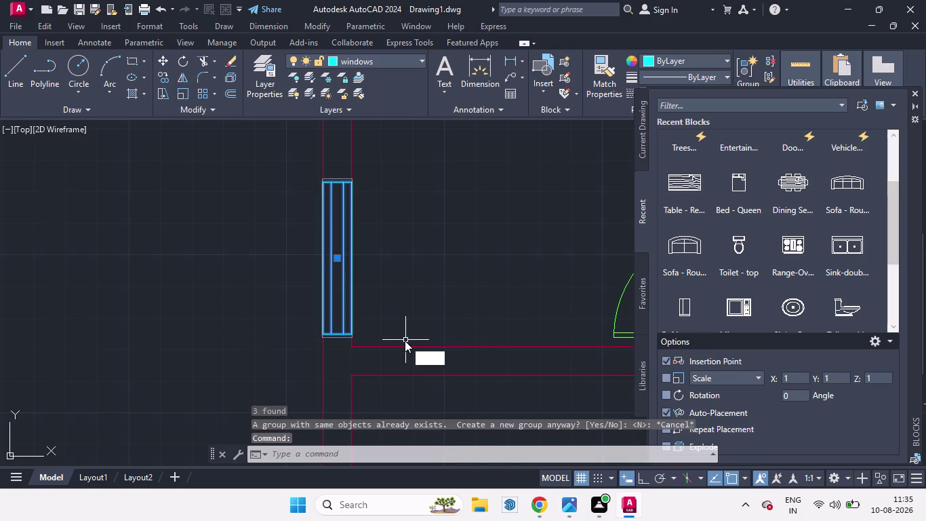
key(o)
key(Return)
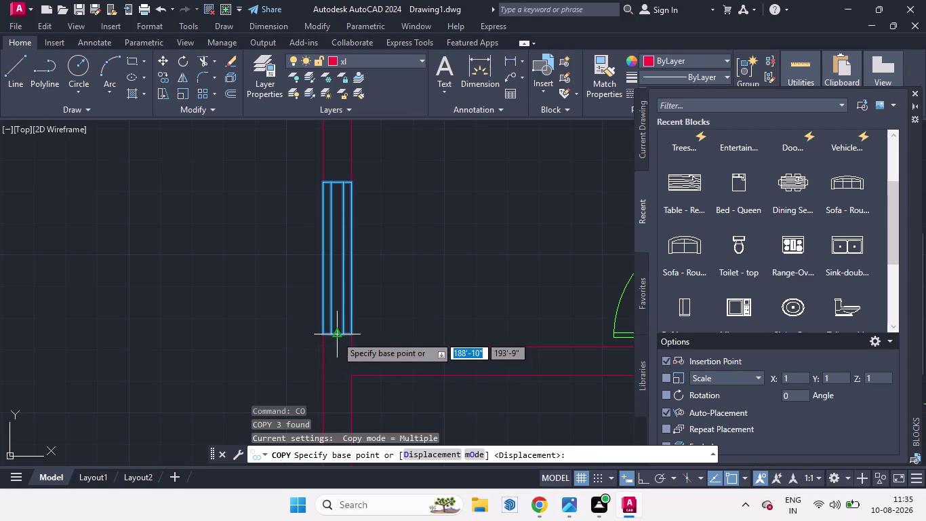
click(336, 336)
scroll(down, 3)
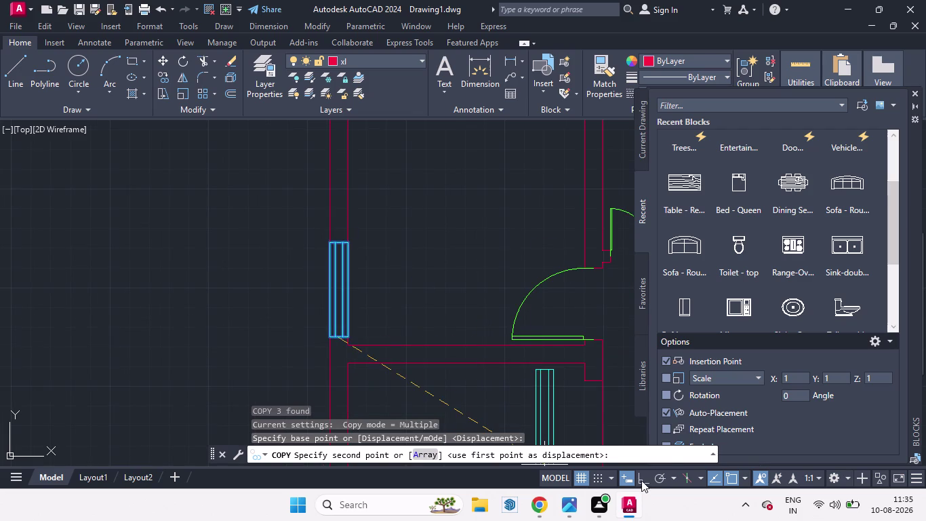
click(642, 480)
scroll(down, 3)
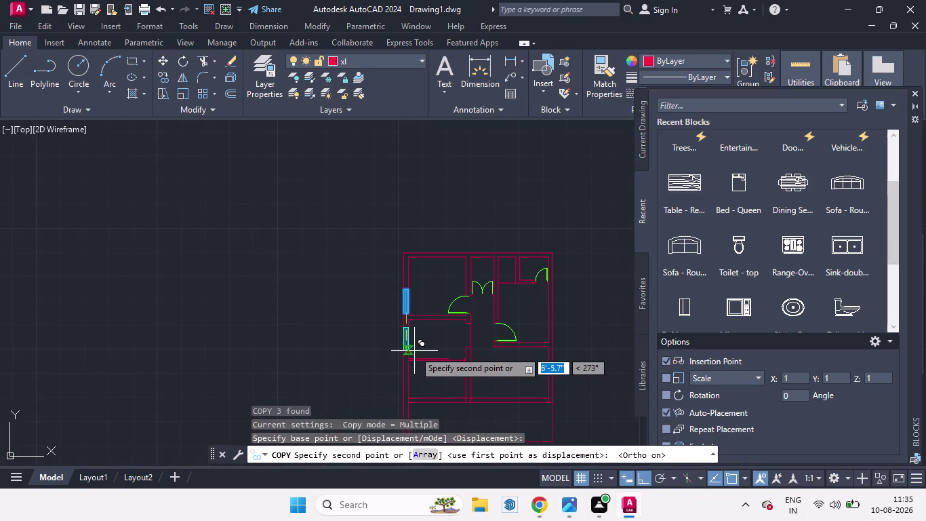
scroll(up, 3)
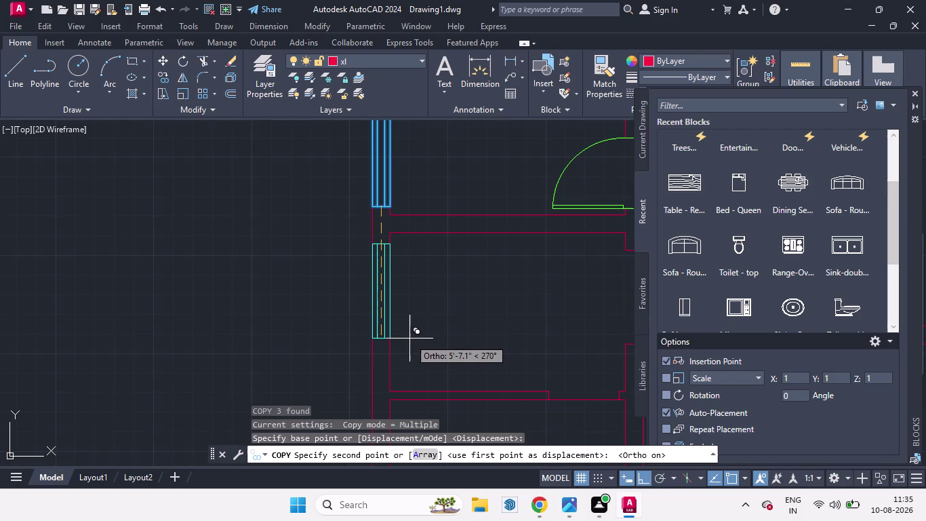
click(410, 339)
Place another window copy further down the left wall.
scroll(down, 3)
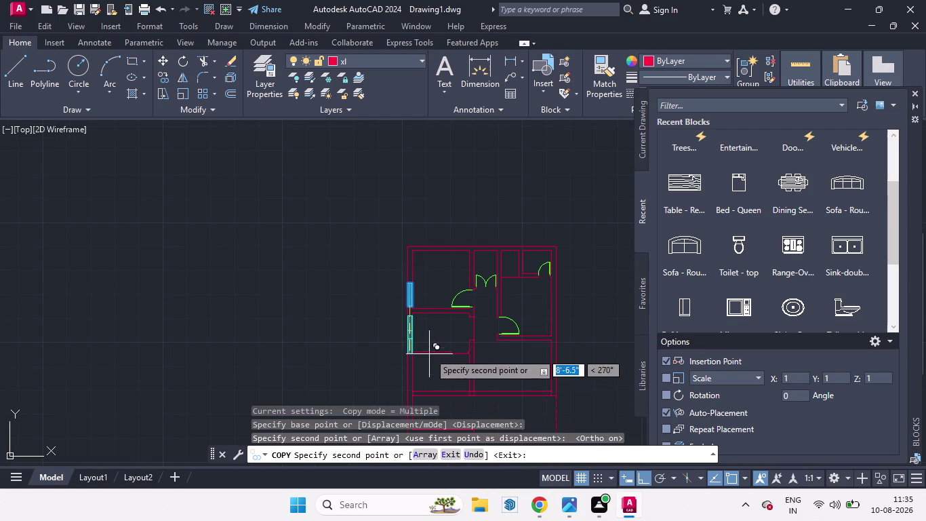
scroll(down, 3)
scroll(down, 3)
scroll(up, 3)
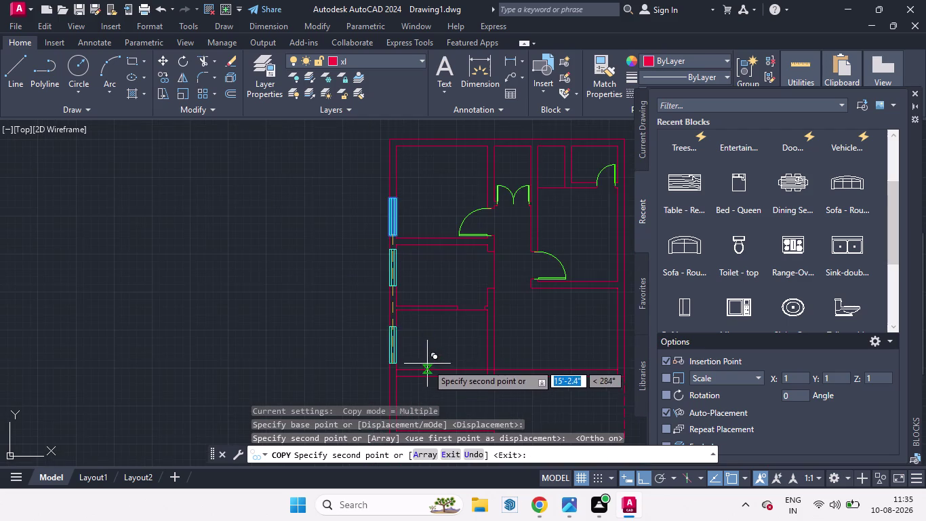
scroll(up, 3)
scroll(down, 3)
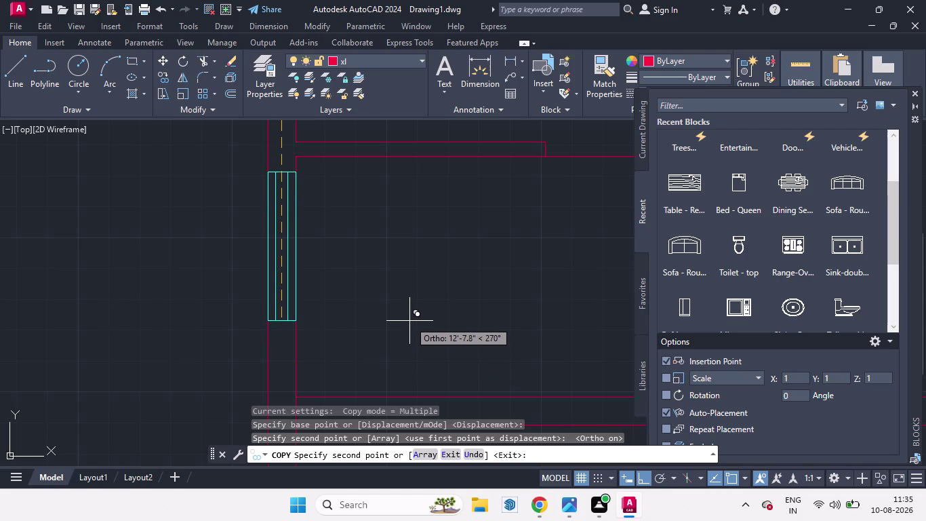
click(409, 326)
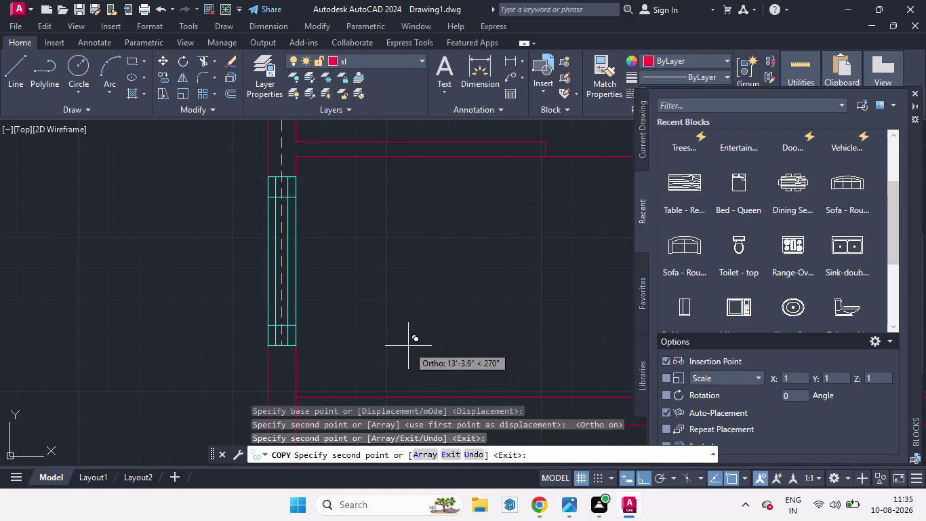
Place a window copy on the upper right exterior wall and end the copy.
scroll(down, 3)
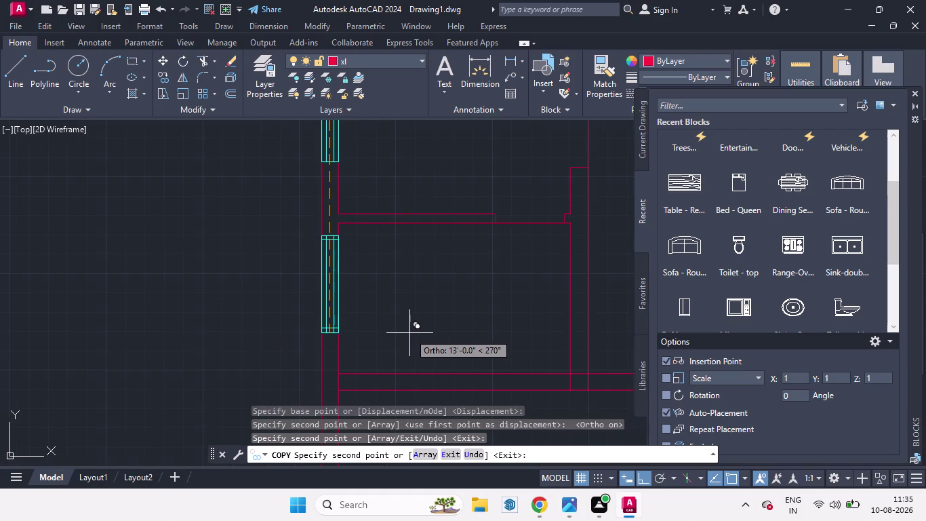
scroll(down, 3)
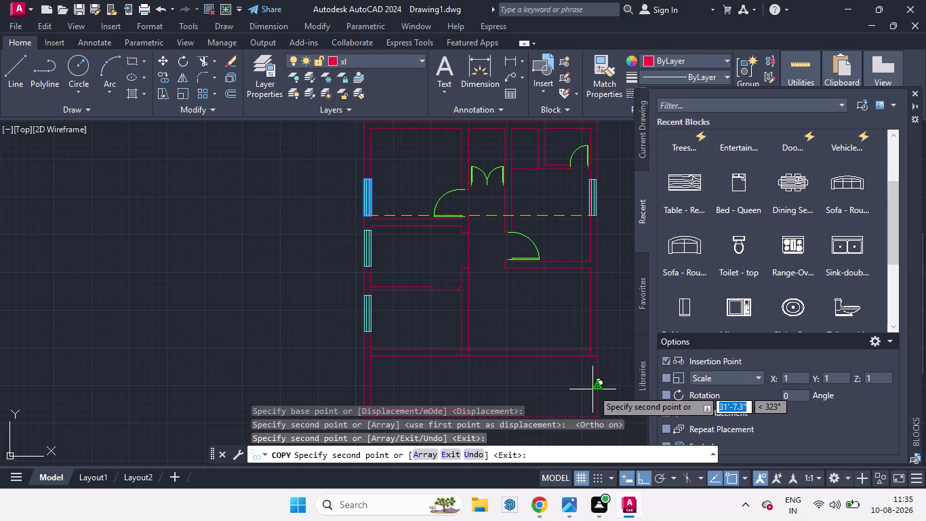
scroll(up, 3)
scroll(down, 3)
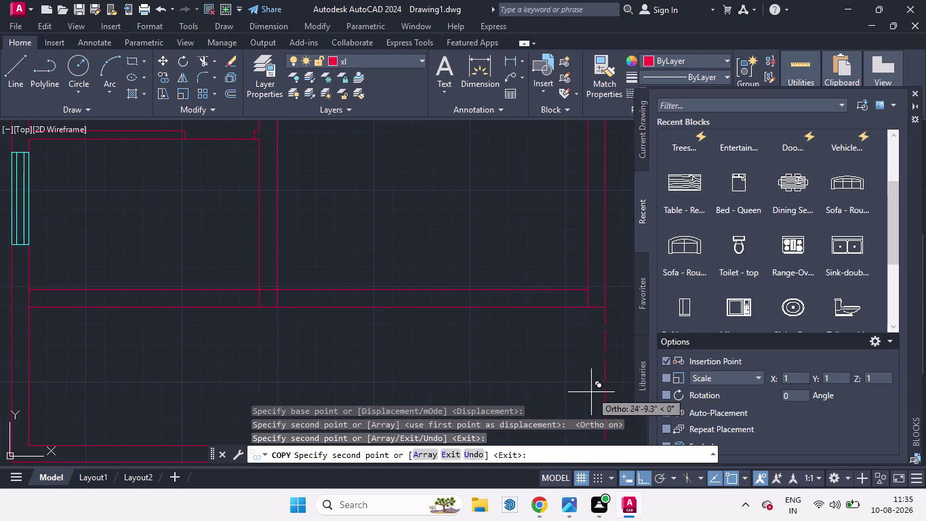
scroll(down, 3)
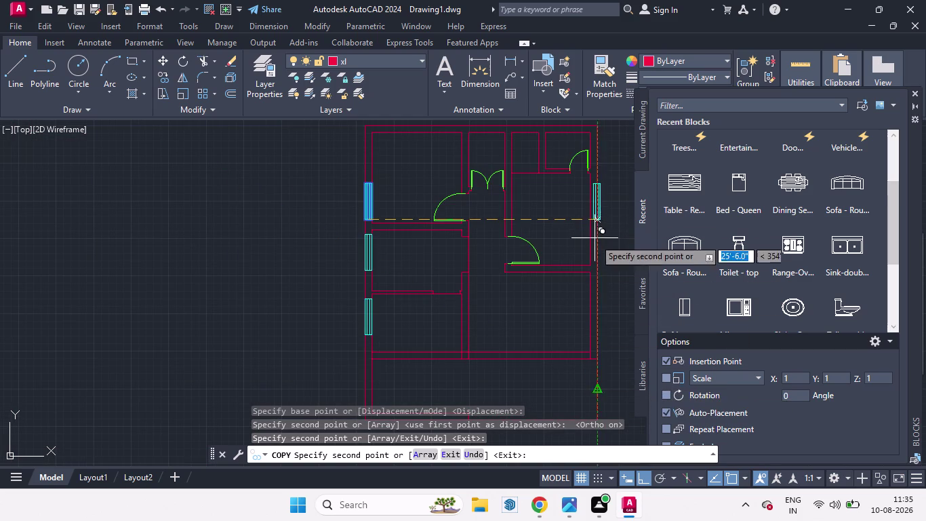
scroll(up, 3)
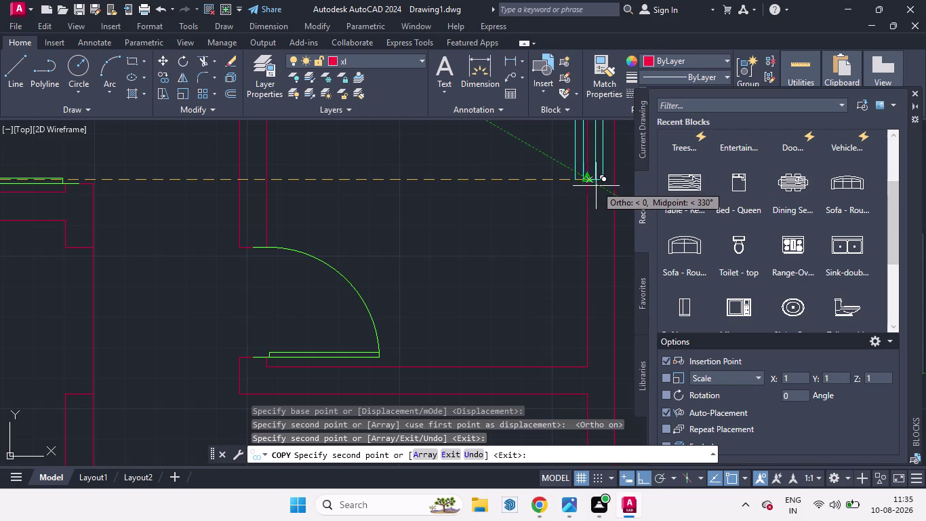
scroll(up, 3)
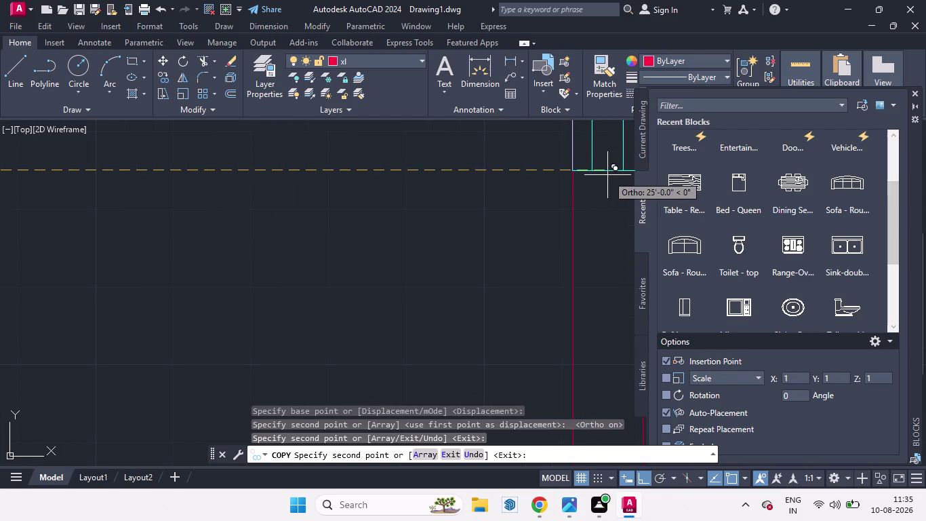
click(608, 175)
scroll(down, 3)
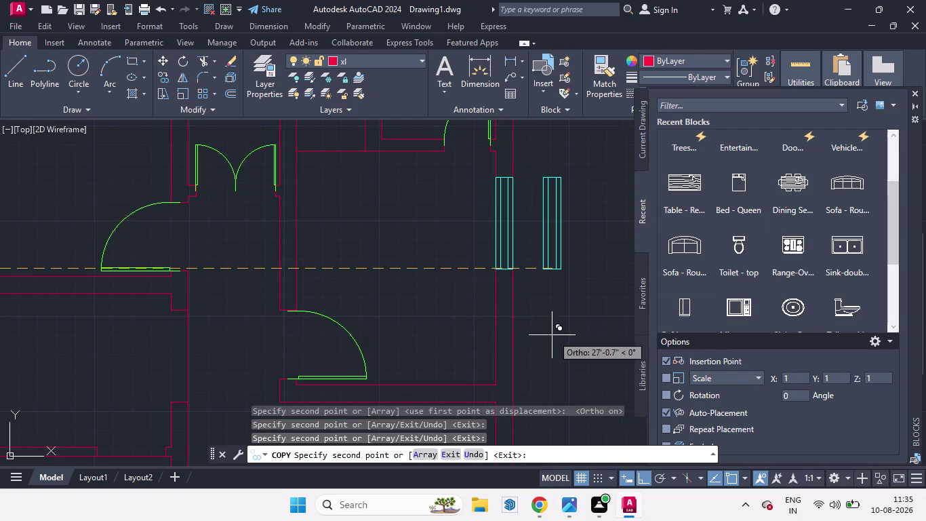
scroll(down, 3)
scroll(down, 3)
scroll(up, 3)
scroll(down, 3)
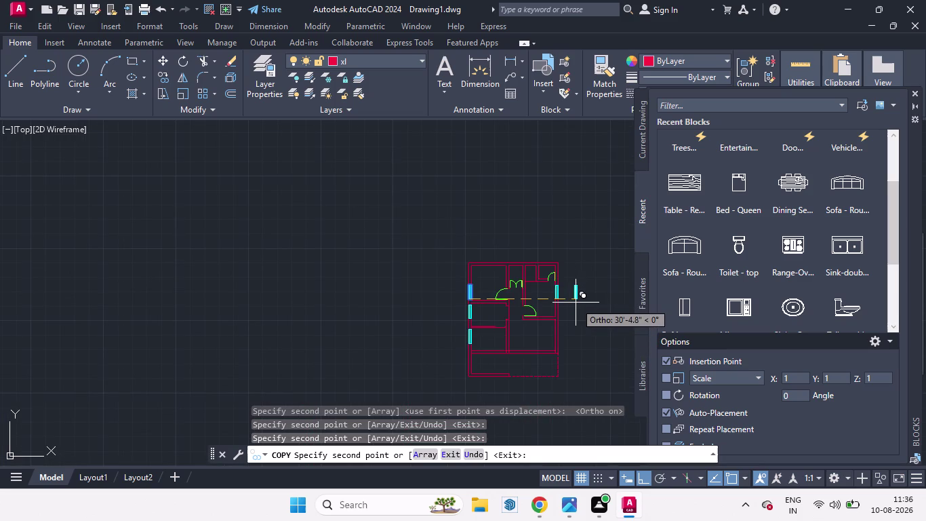
key(space)
scroll(up, 3)
scroll(down, 3)
scroll(up, 3)
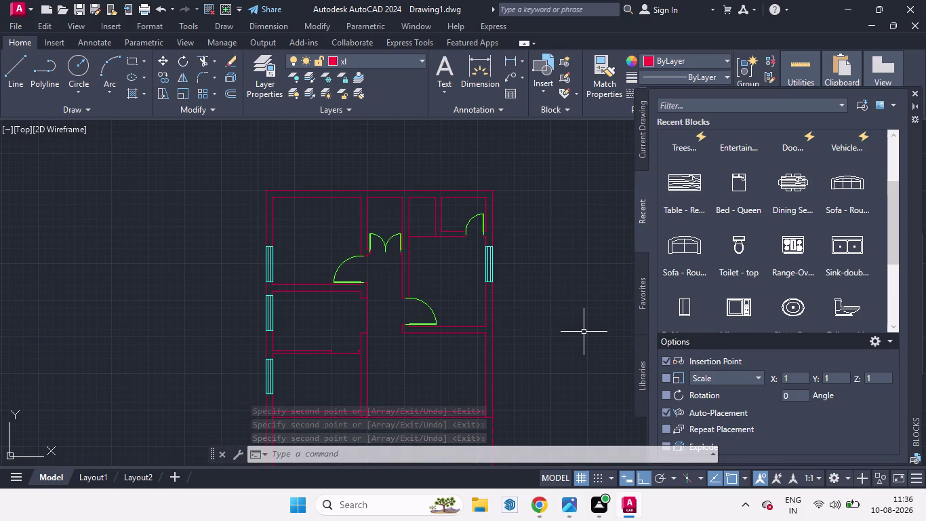
scroll(down, 3)
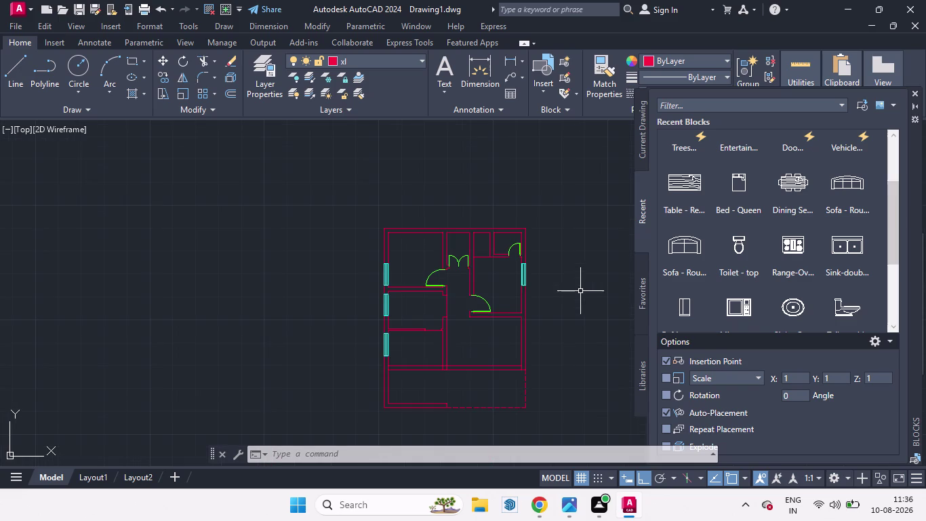
scroll(up, 3)
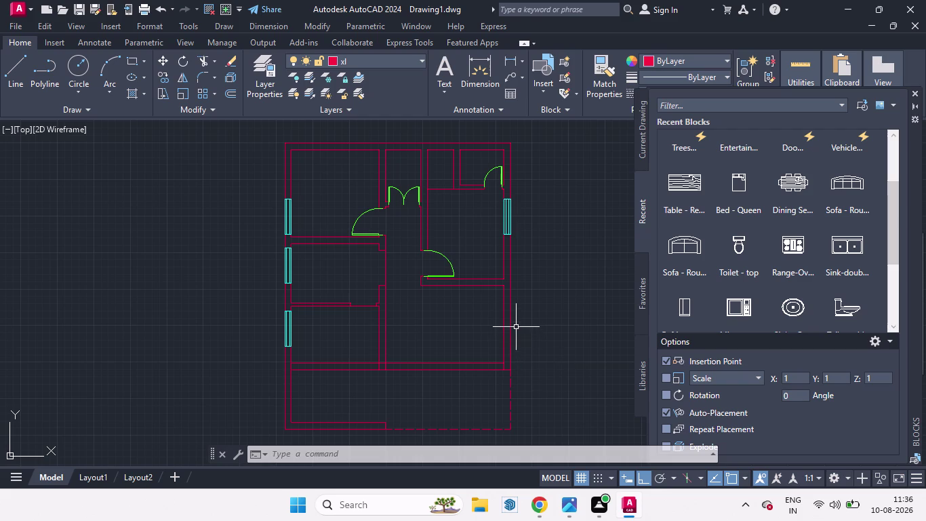
scroll(up, 3)
scroll(down, 3)
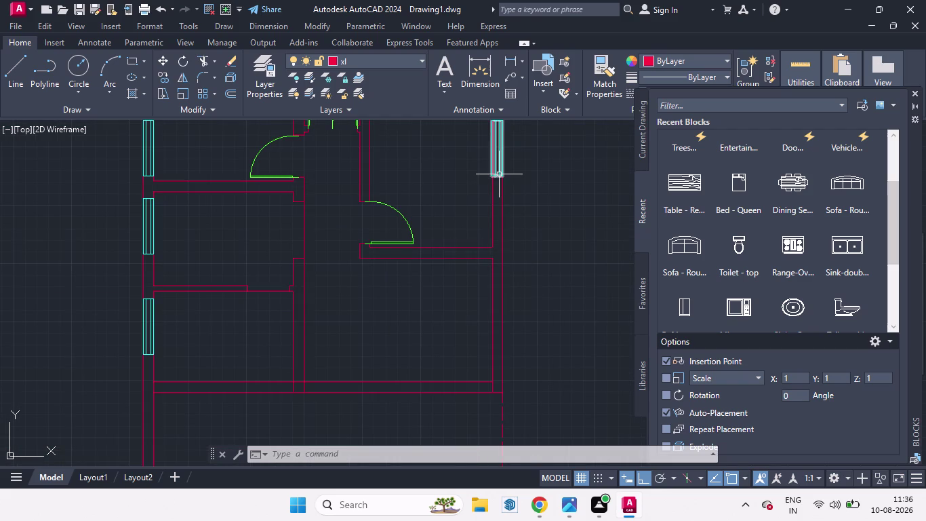
click(499, 174)
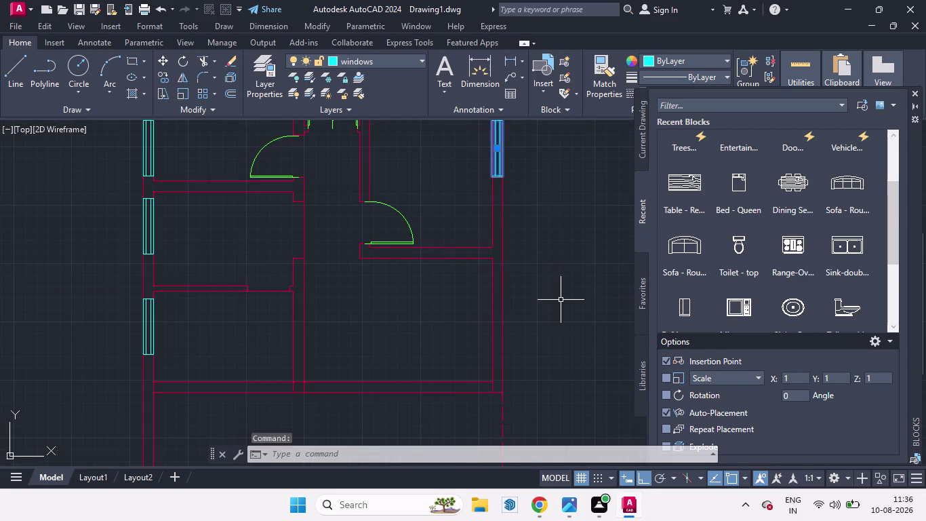
Copy the window from its corner to a lower spot on the right wall, then select it.
text(co)
key(Return)
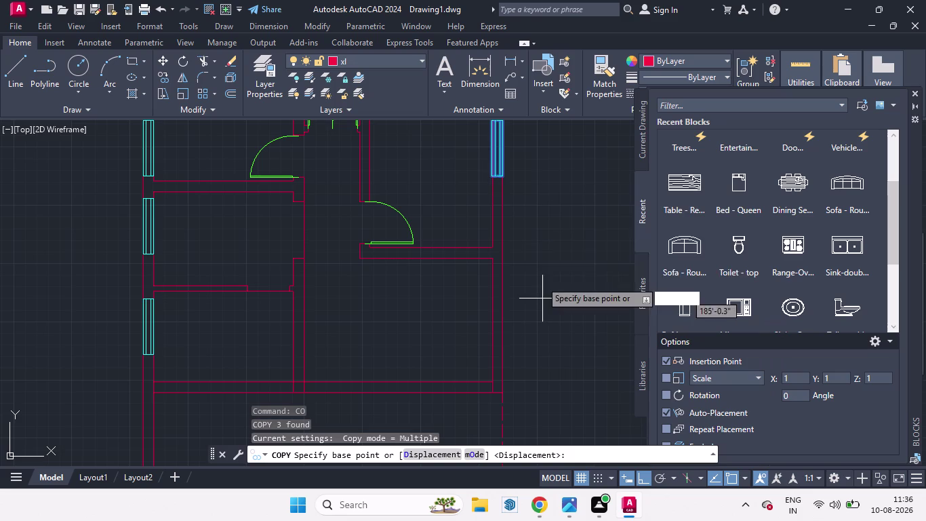
click(492, 172)
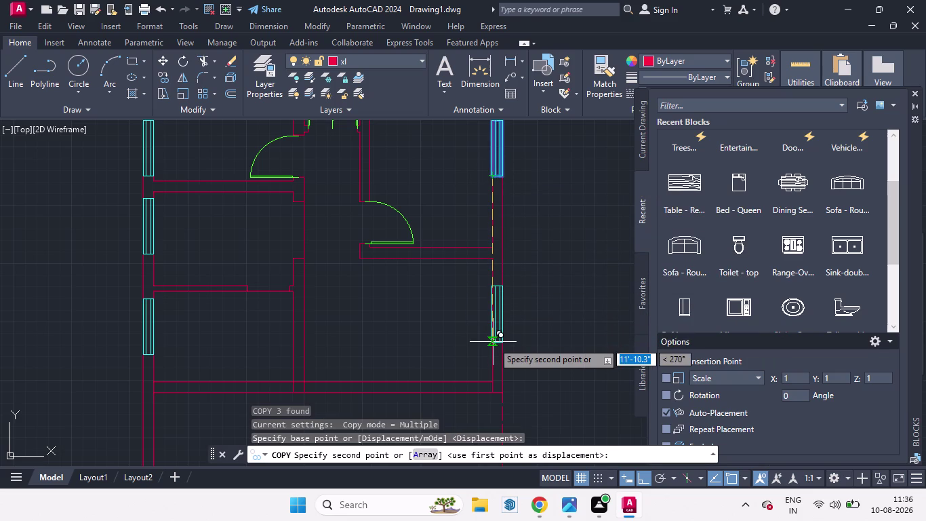
click(493, 343)
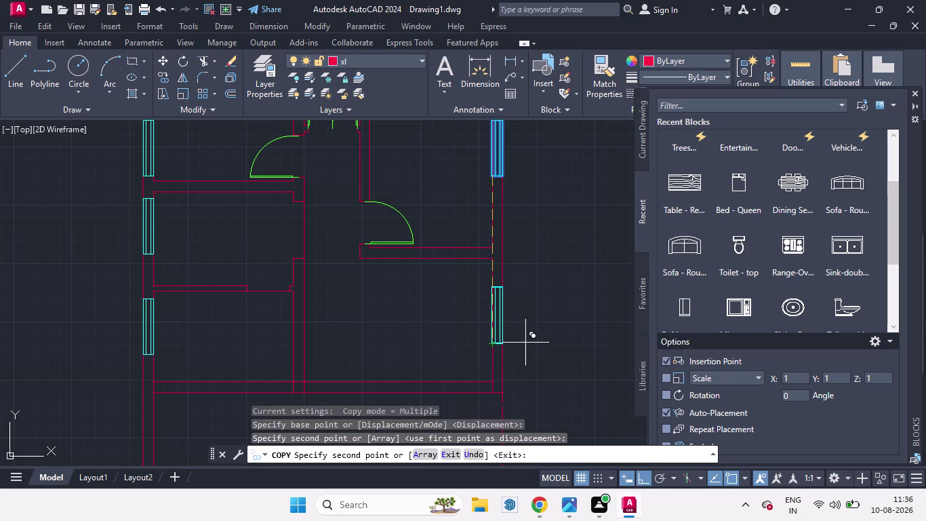
key(space)
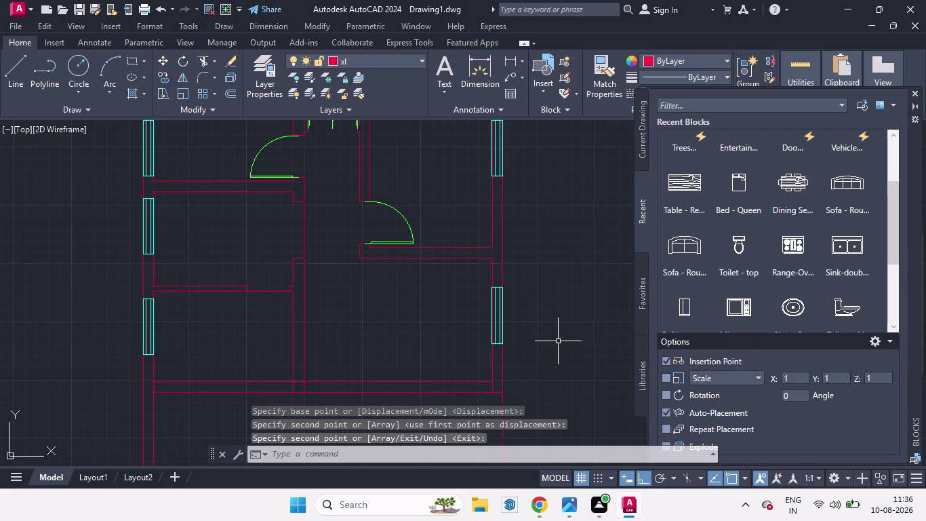
scroll(down, 3)
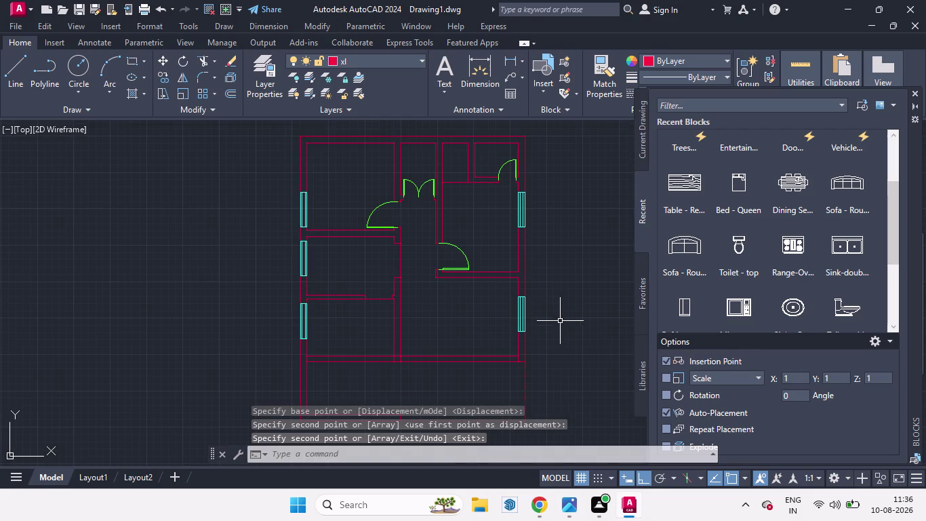
scroll(up, 3)
click(461, 313)
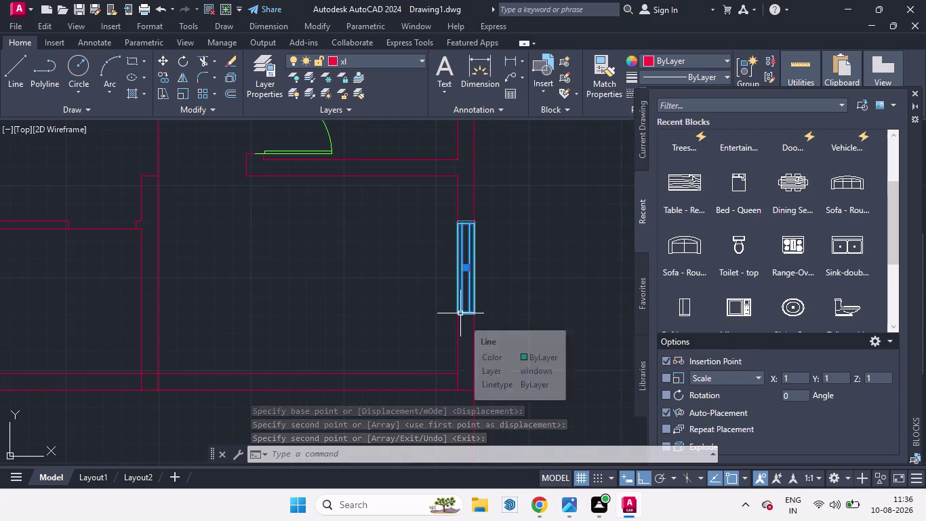
Copy the selected window to a spot further left in the plan.
text(co)
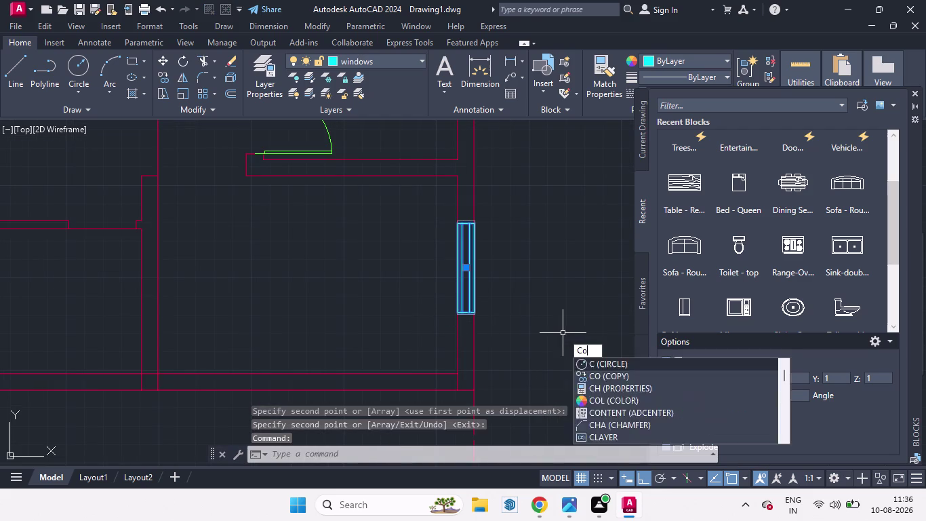
key(Return)
click(467, 314)
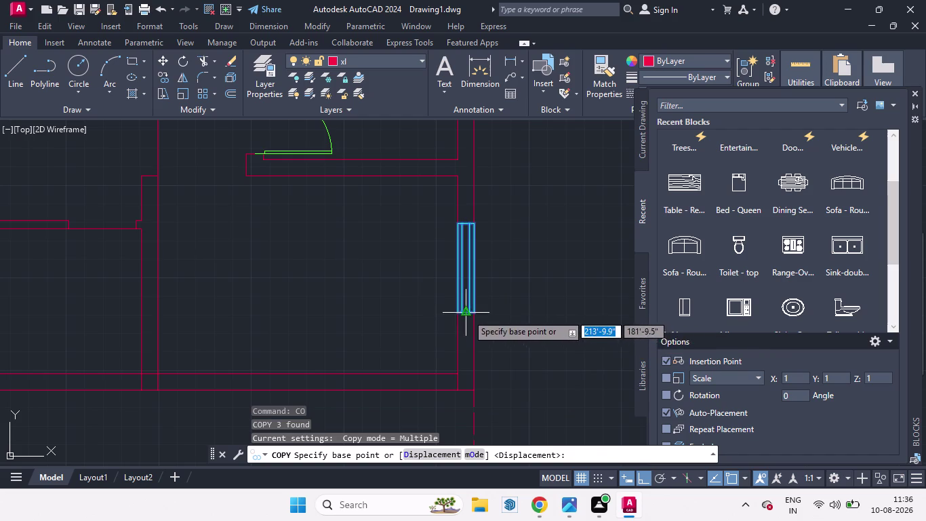
click(333, 316)
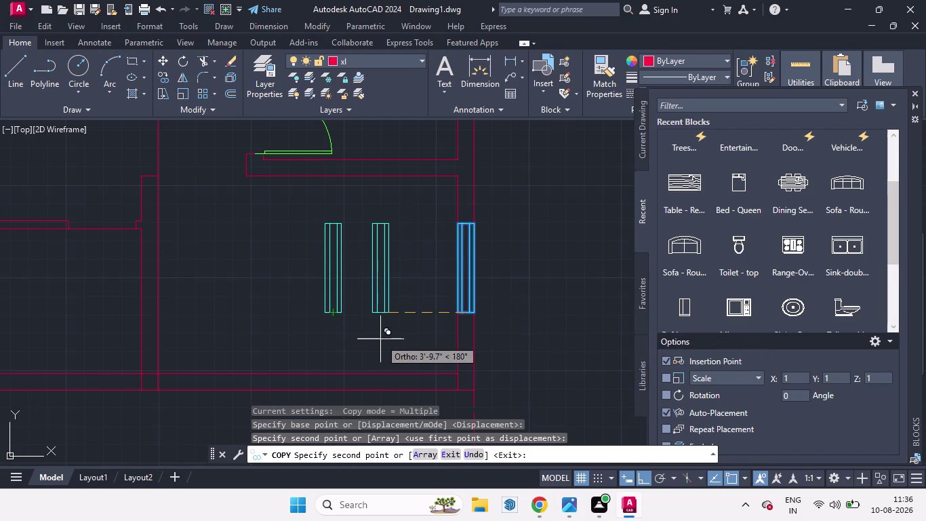
key(space)
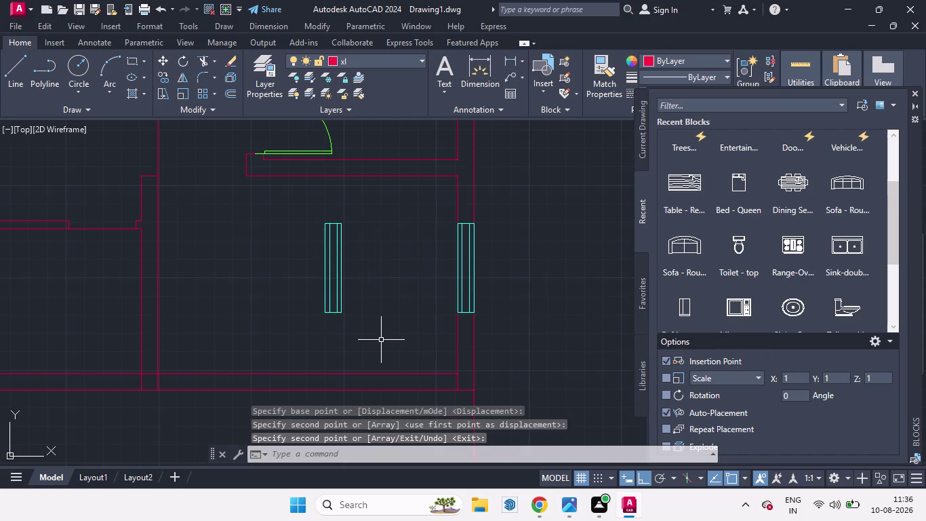
Rotate the copied window so it lies horizontally.
click(336, 312)
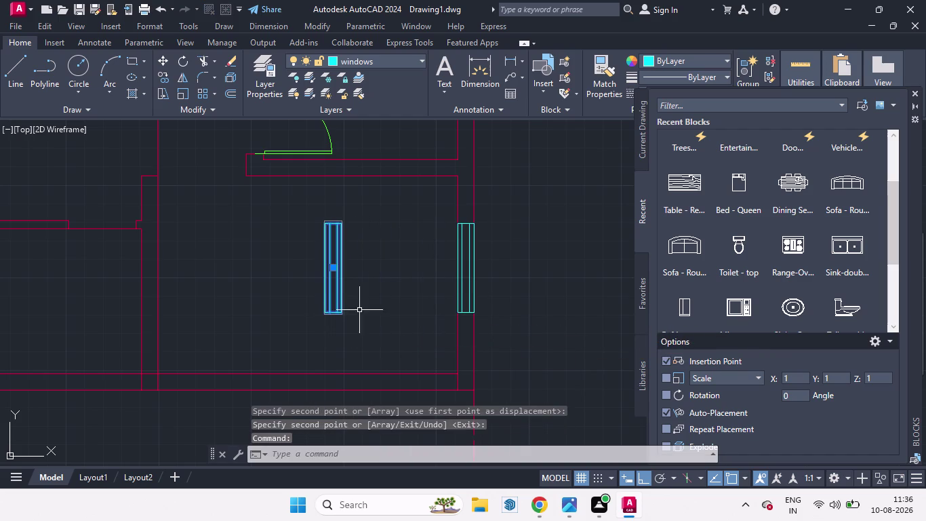
text(ro)
key(Return)
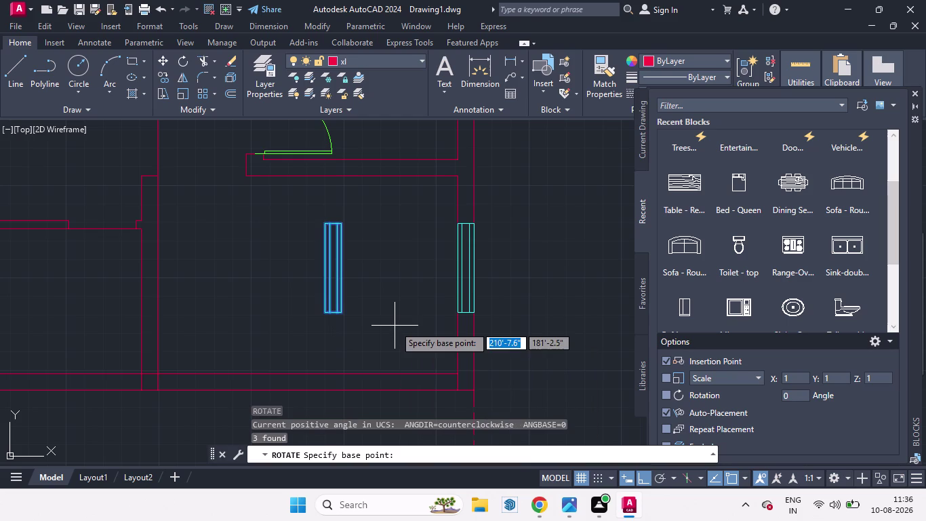
click(343, 313)
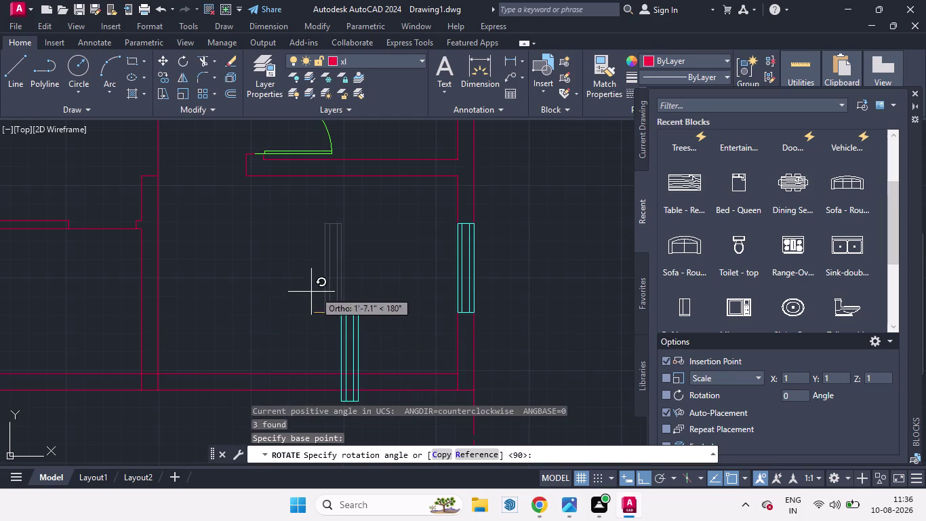
click(361, 281)
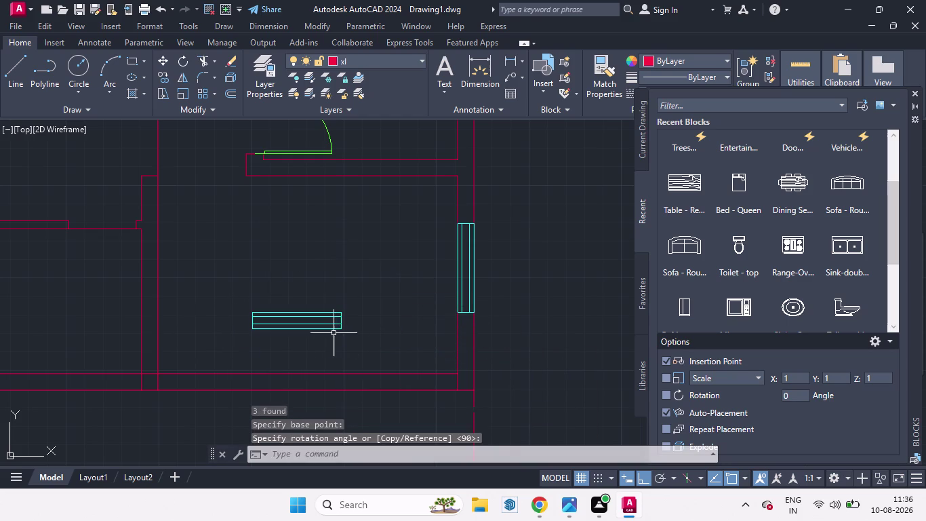
Move the horizontal window onto the lower interior wall with Ortho off.
click(337, 329)
key(m)
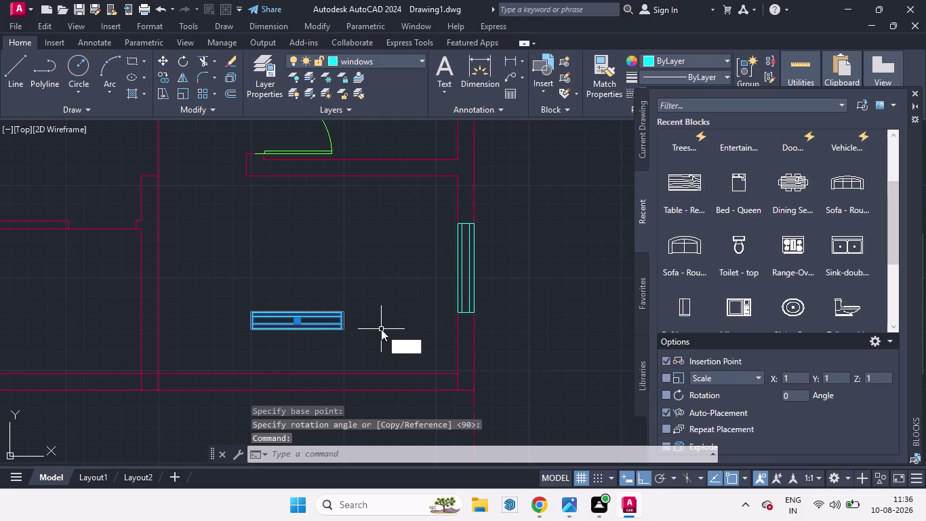
key(Return)
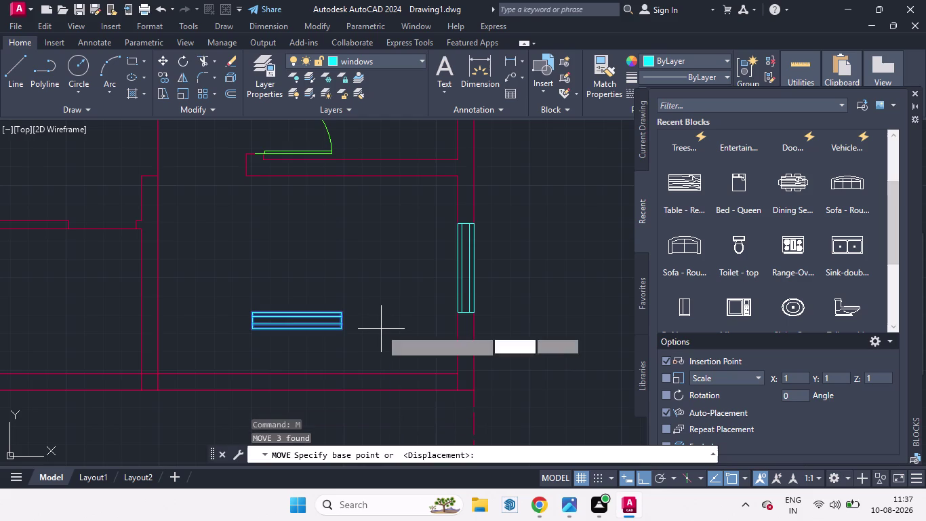
click(342, 329)
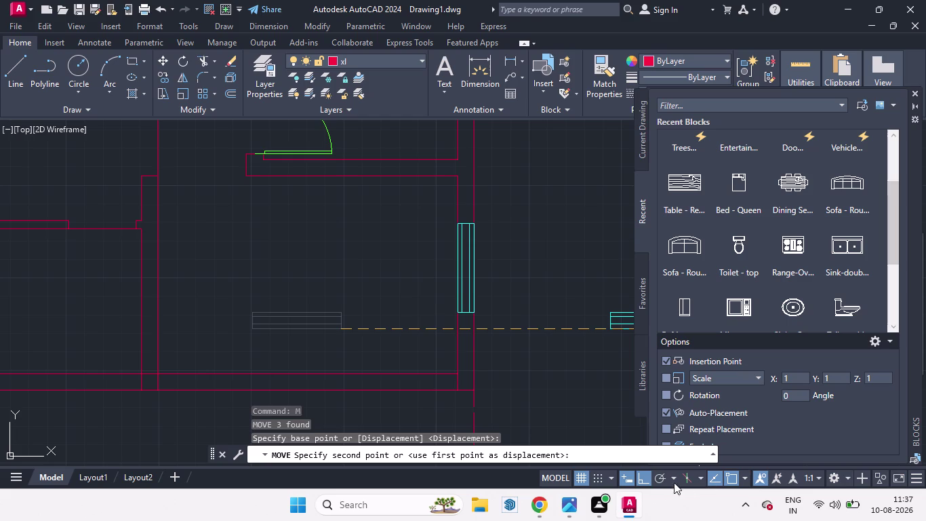
click(642, 482)
scroll(up, 3)
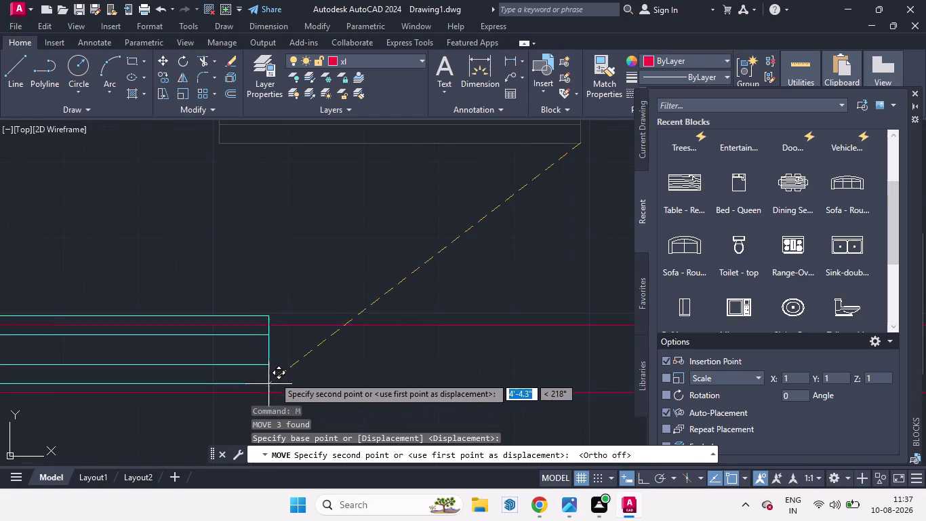
scroll(down, 3)
scroll(up, 3)
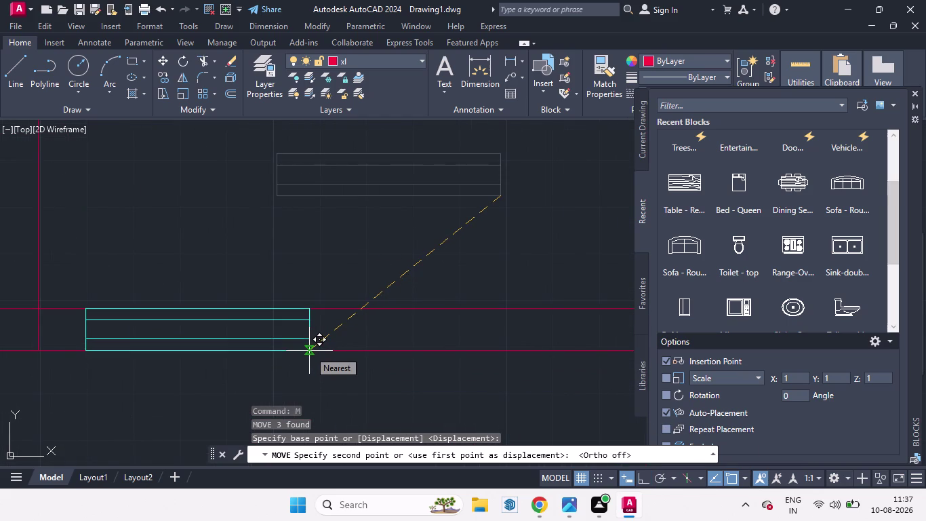
click(309, 351)
Zoom around the plan and start a new rectangle with REC.
scroll(down, 3)
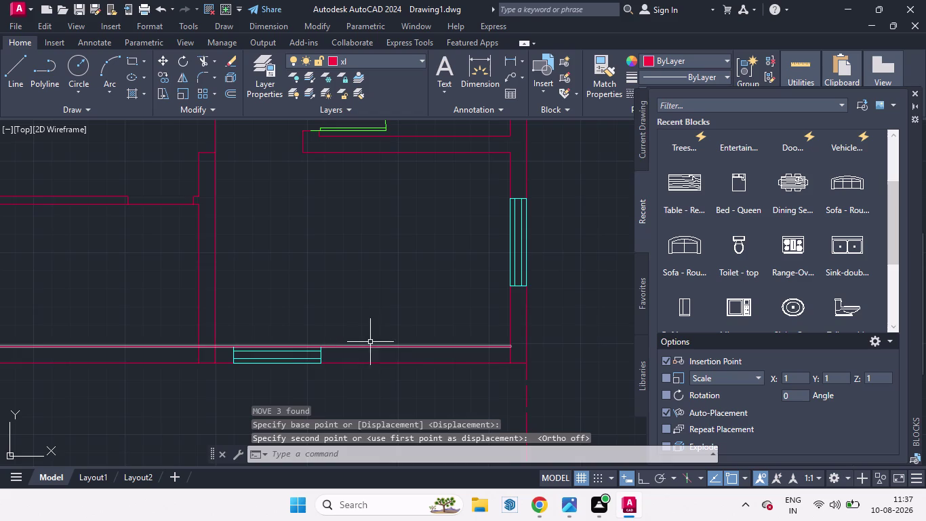
scroll(down, 3)
scroll(up, 3)
scroll(down, 3)
scroll(down, 3)
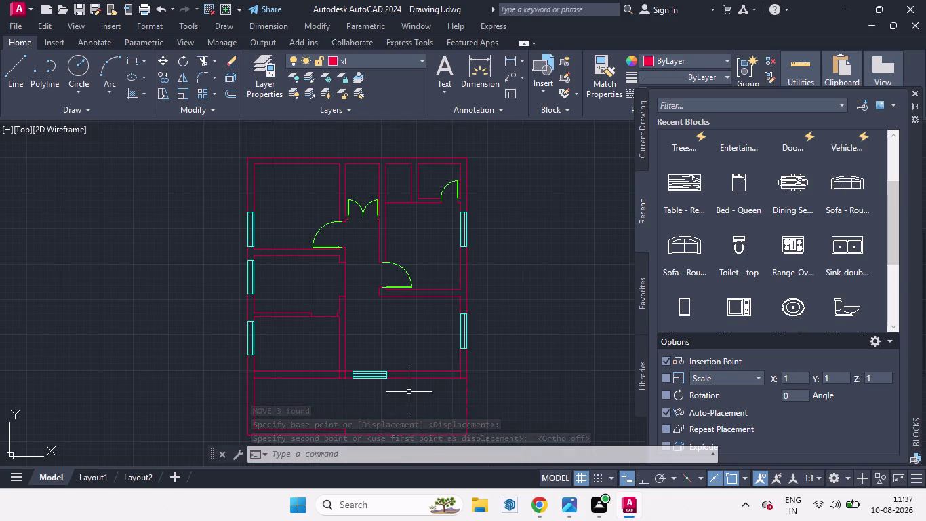
scroll(up, 3)
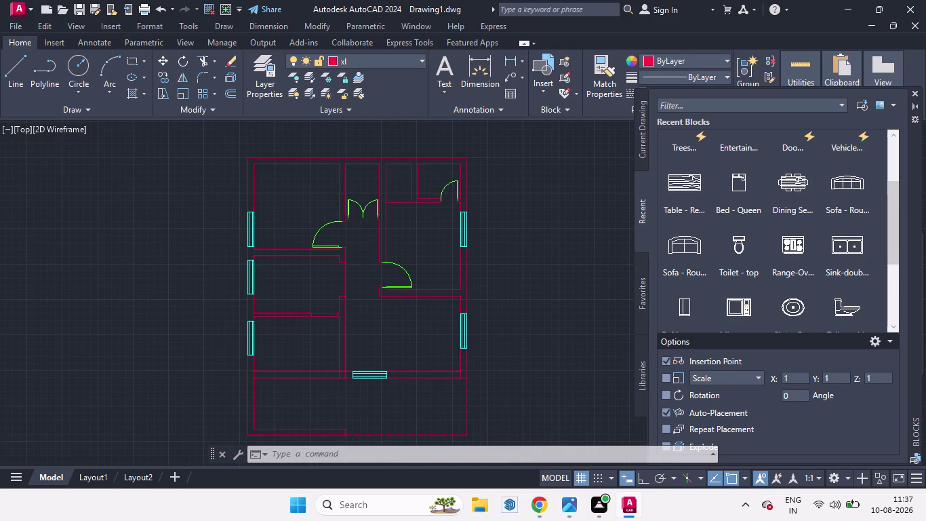
scroll(down, 3)
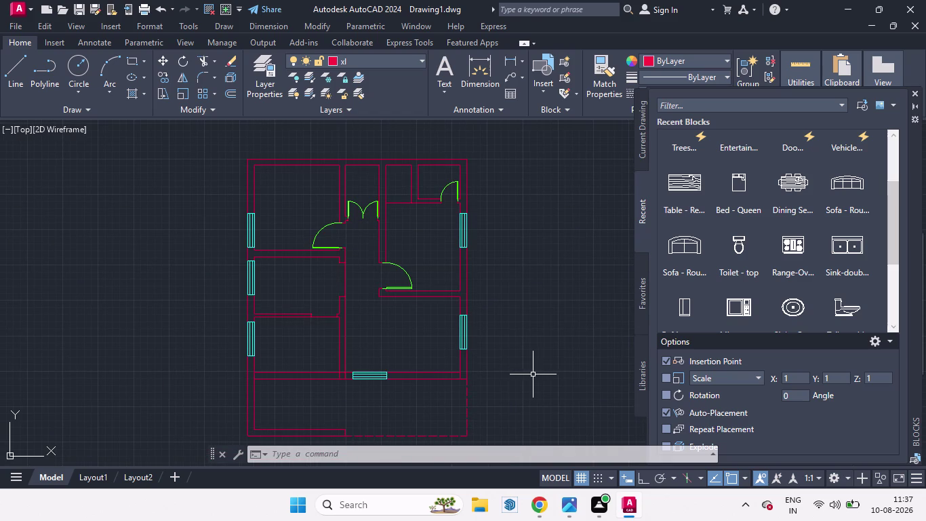
scroll(up, 3)
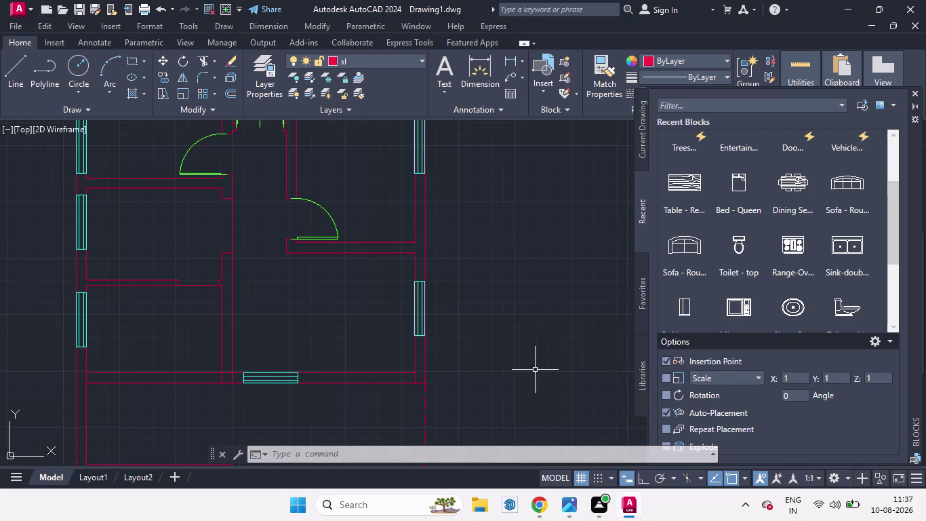
text(rec)
key(Return)
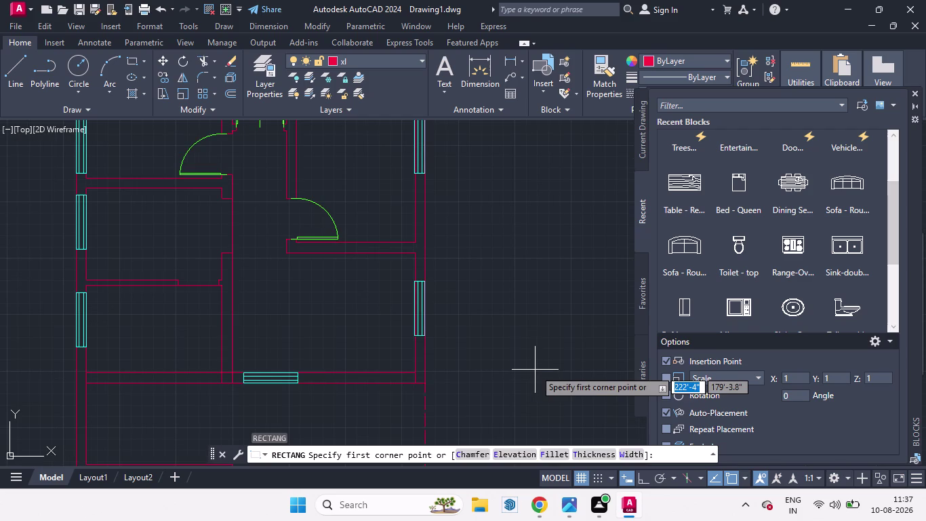
Pick a corner right of the plan and size the rectangle 3' long by 9" wide.
click(474, 286)
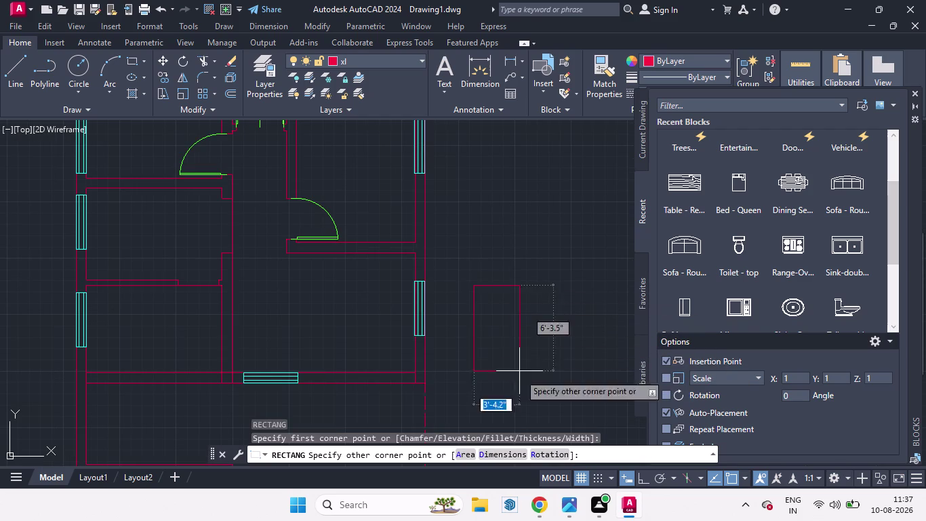
click(506, 456)
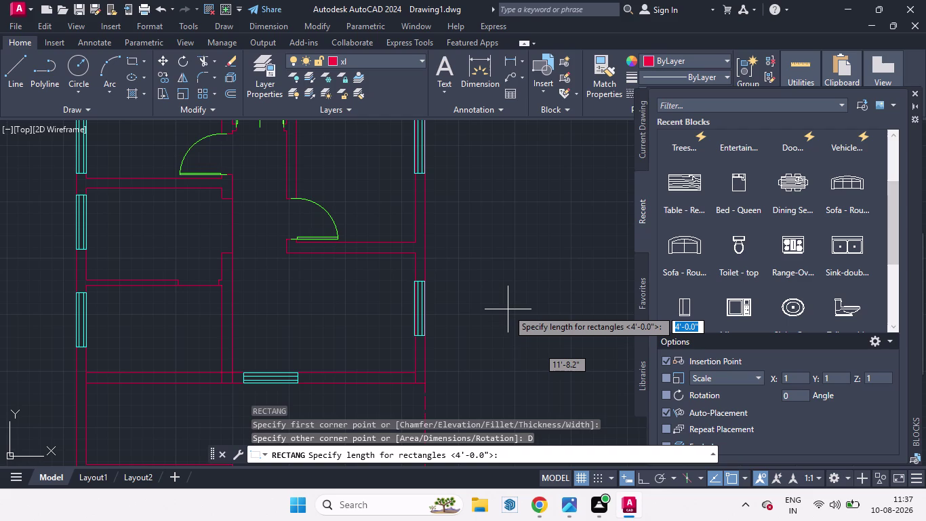
key(3)
key(apostrophe)
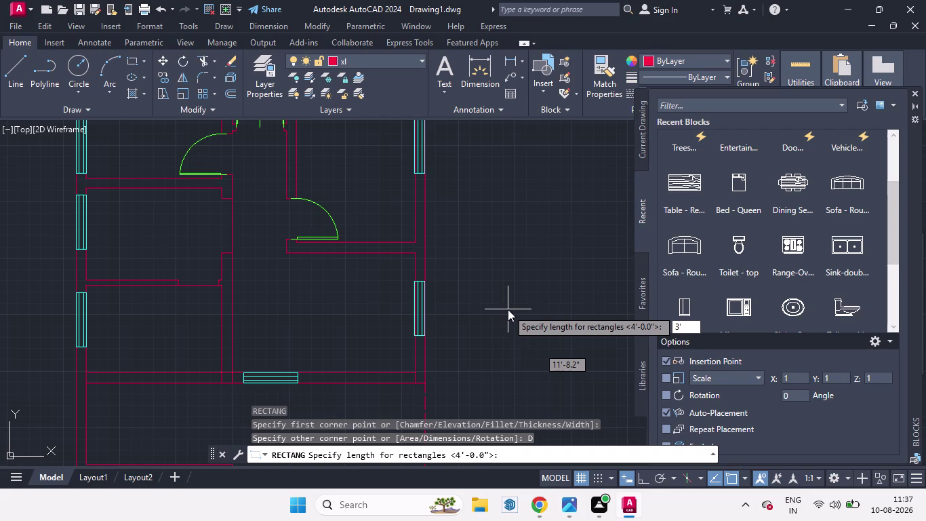
key(Return)
key(9)
key(Return)
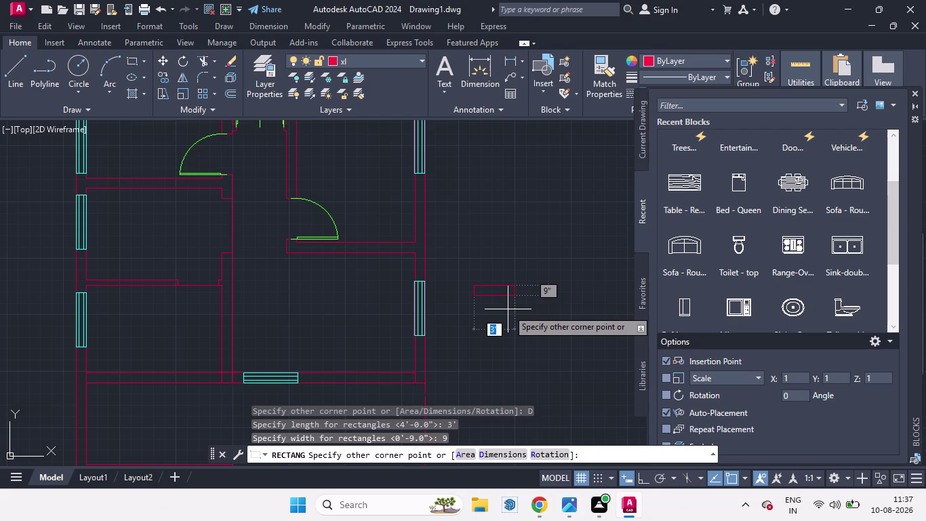
key(space)
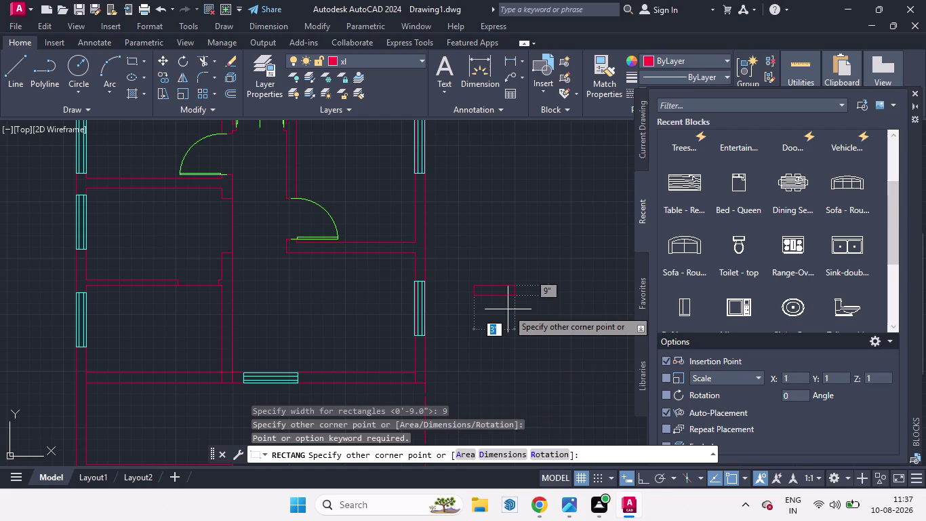
Cancel the unplaced rectangle and undo the last two actions.
key(Escape)
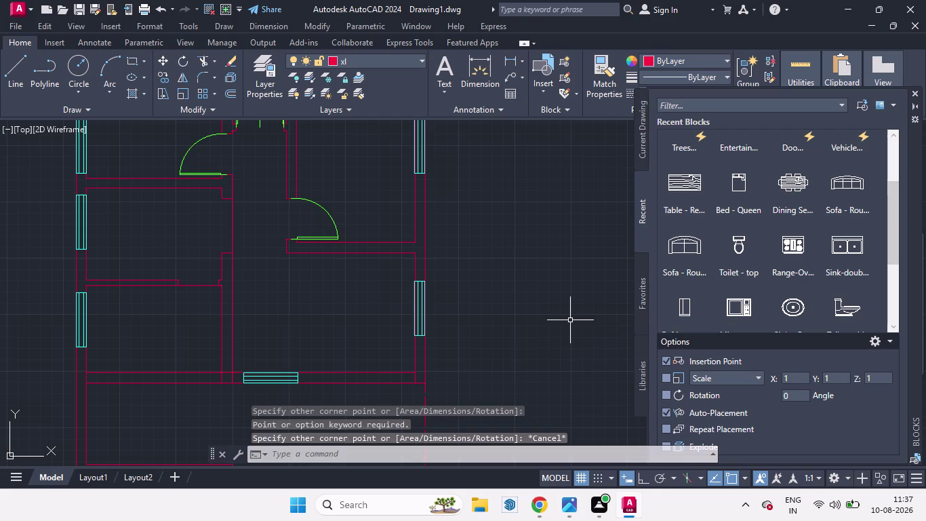
key(ctrl+z)
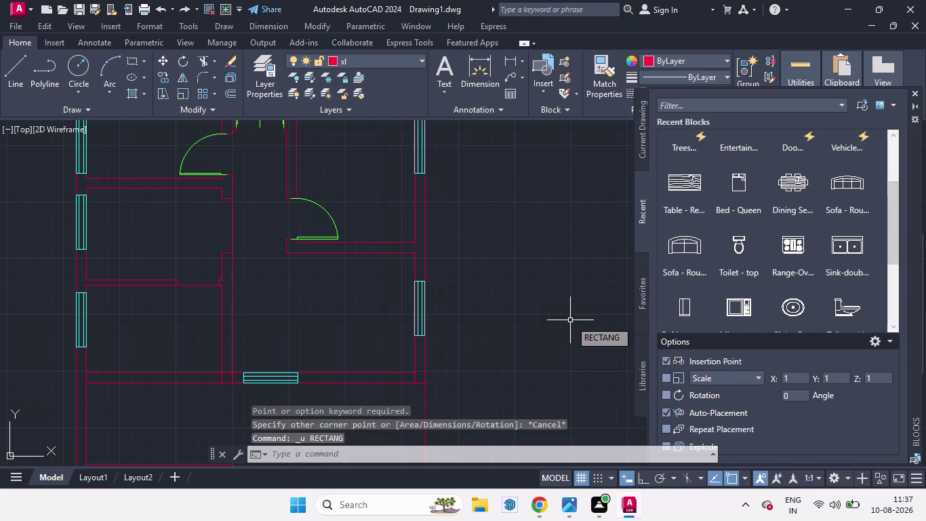
key(ctrl+z)
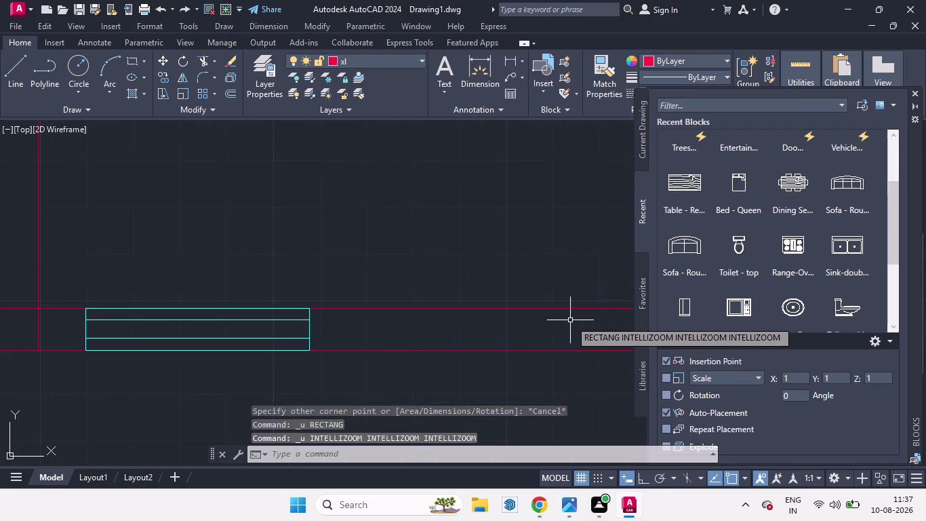
scroll(down, 3)
scroll(down, 3)
scroll(up, 3)
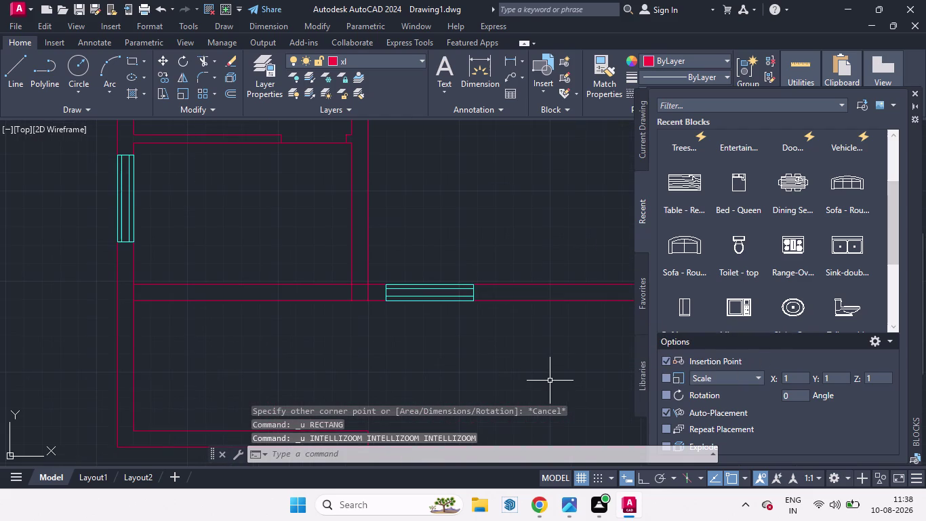
Start a fresh rectangle and open the layers dropdown.
text(rec)
key(Return)
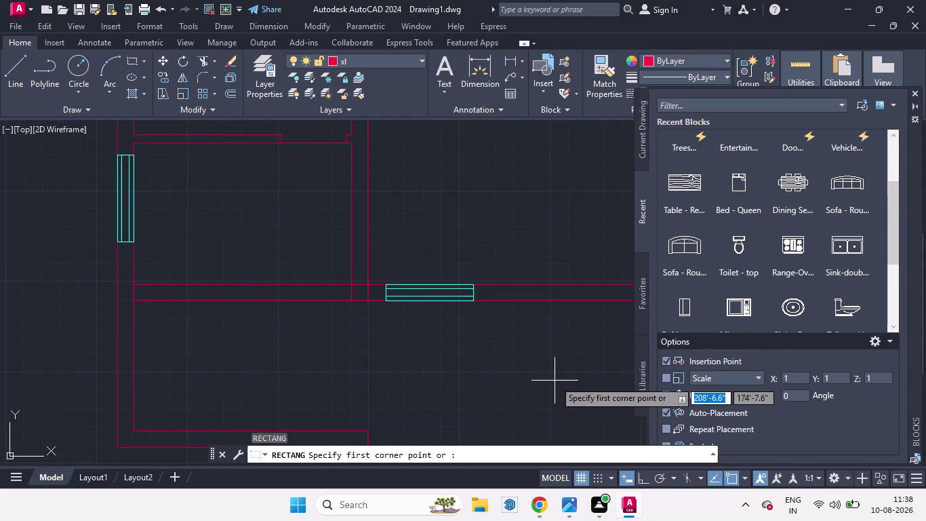
click(415, 62)
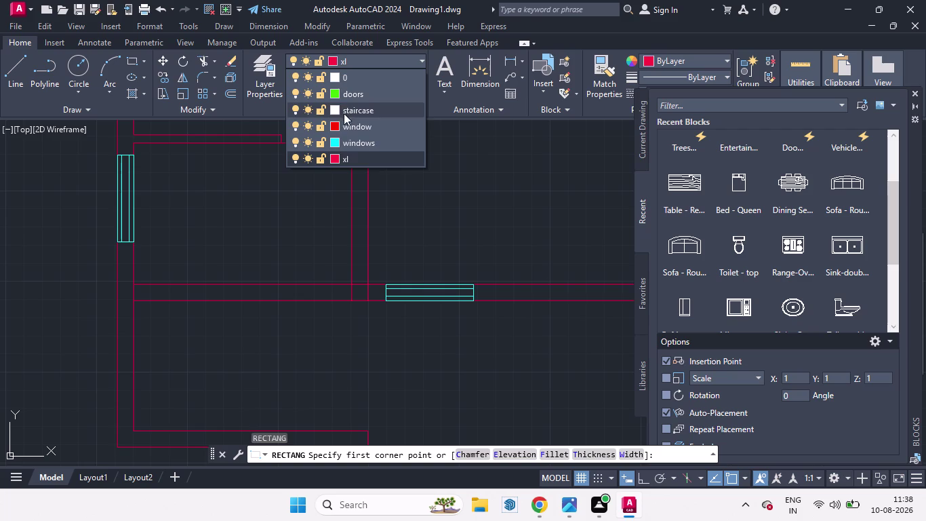
Make windows the current layer and draw a 3' by 9" rectangle.
click(355, 138)
scroll(down, 3)
scroll(up, 3)
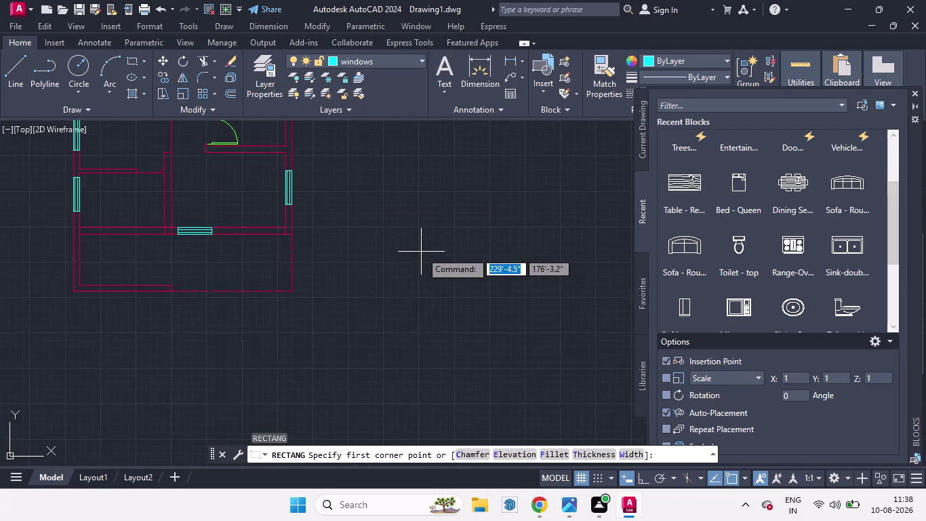
scroll(up, 3)
click(387, 224)
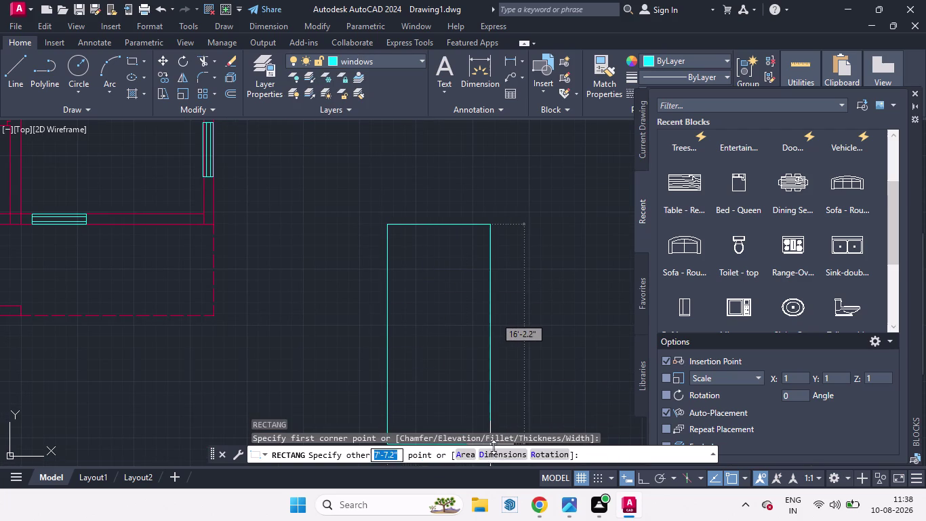
click(498, 458)
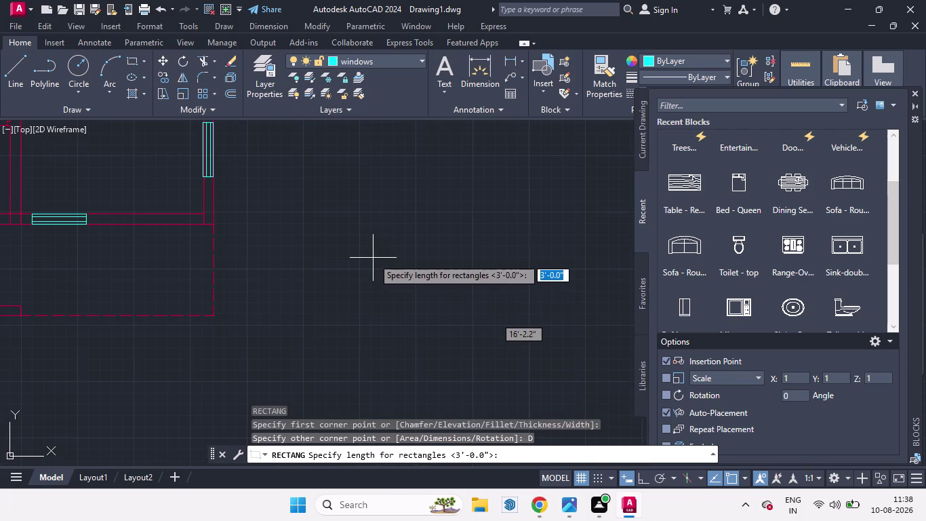
key(3)
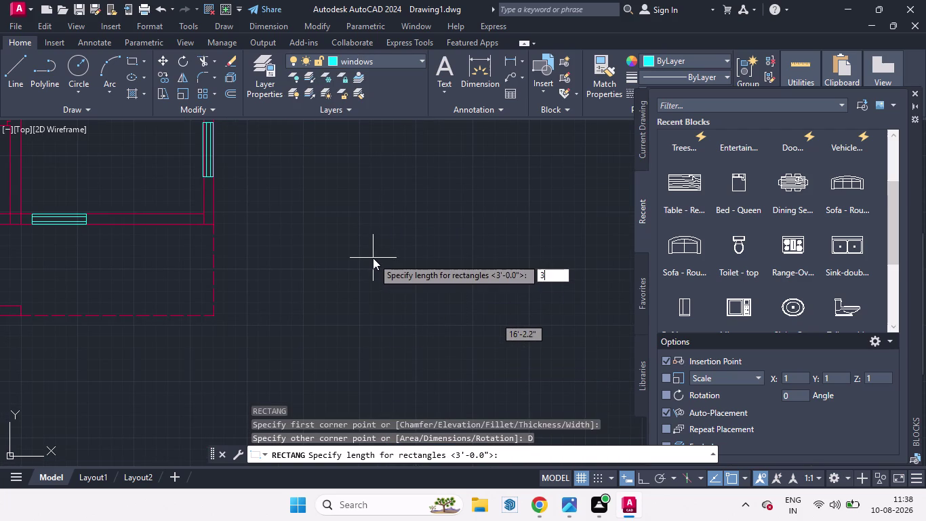
key(apostrophe)
key(Return)
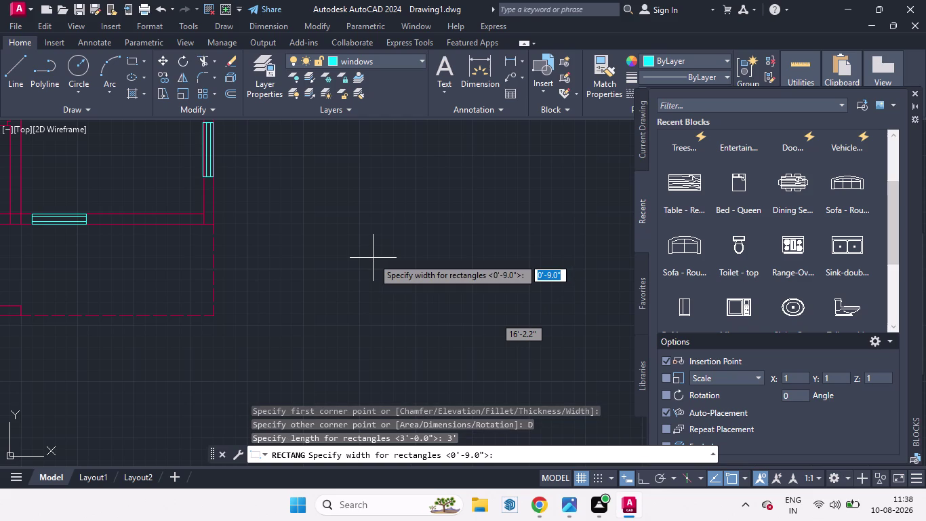
key(Return)
click(378, 251)
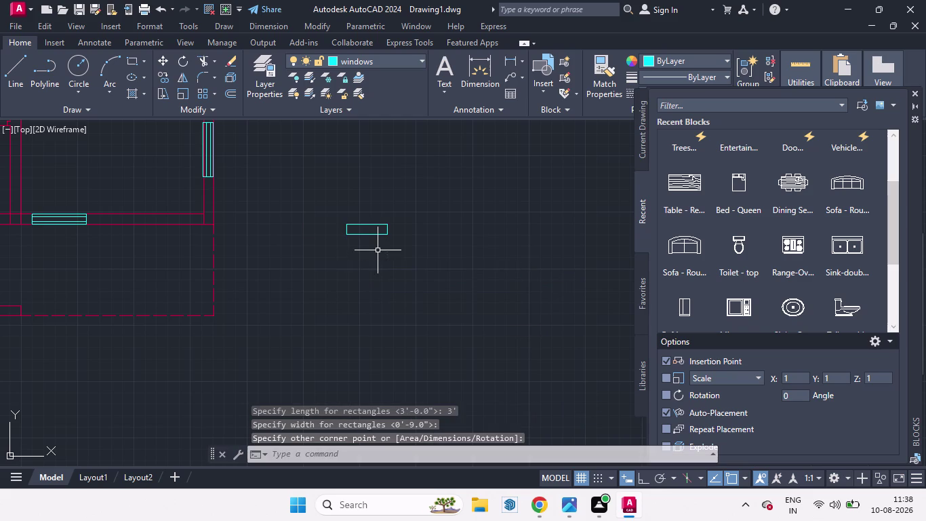
Zoom in and start the LINE command.
scroll(up, 3)
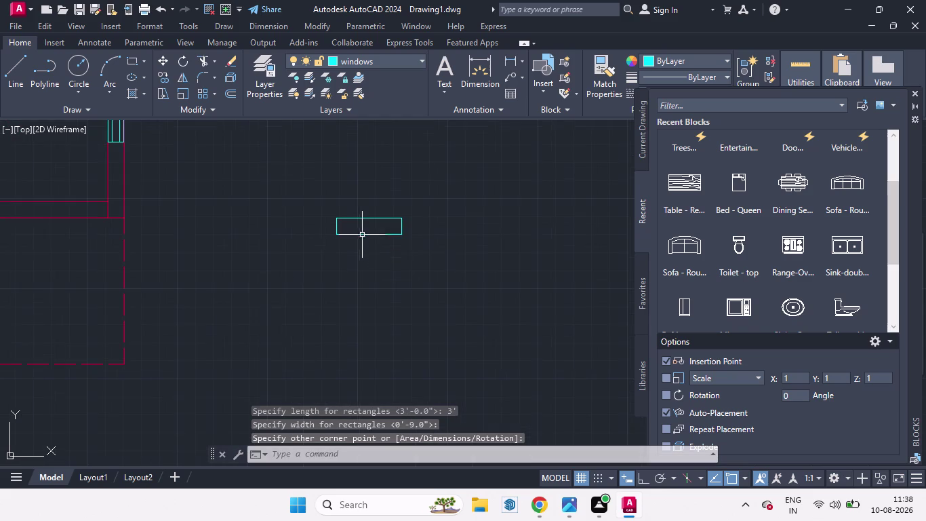
key(l)
key(Return)
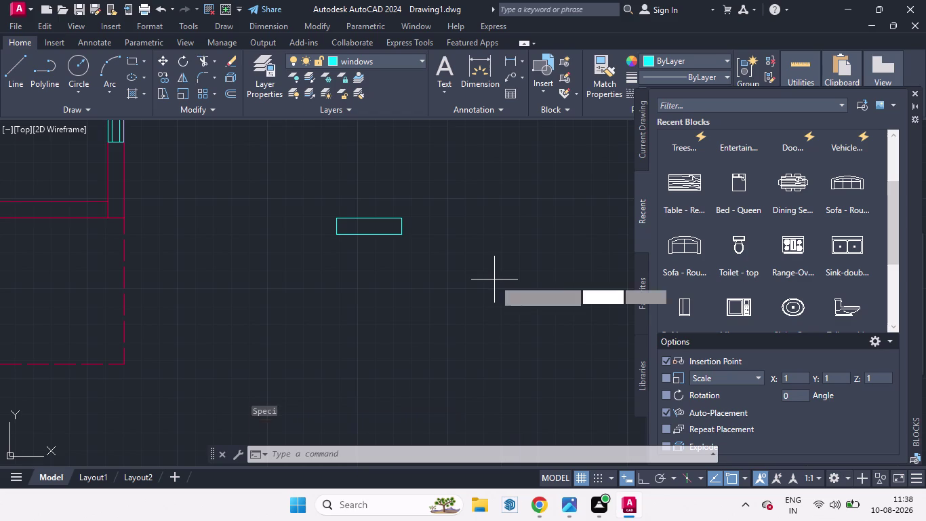
scroll(up, 3)
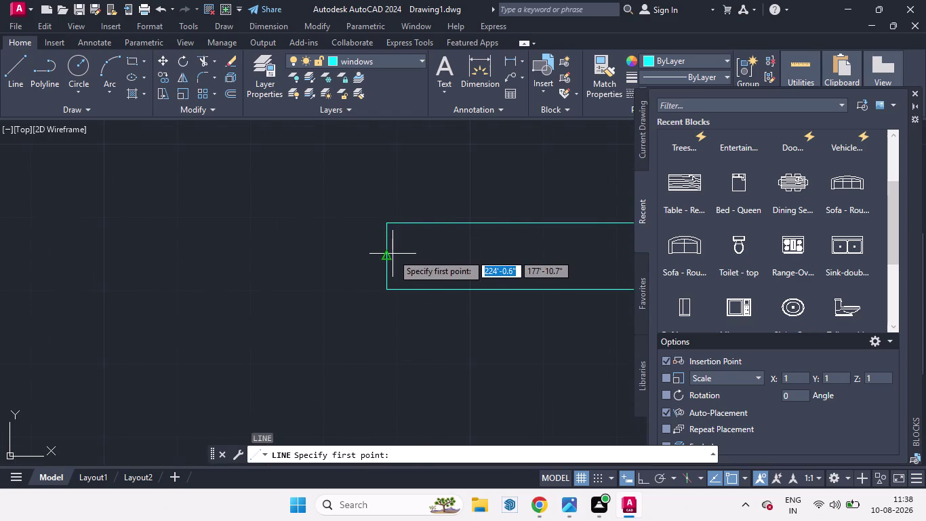
Draw a horizontal centre line across the rectangle from its left midpoint.
click(388, 254)
scroll(down, 3)
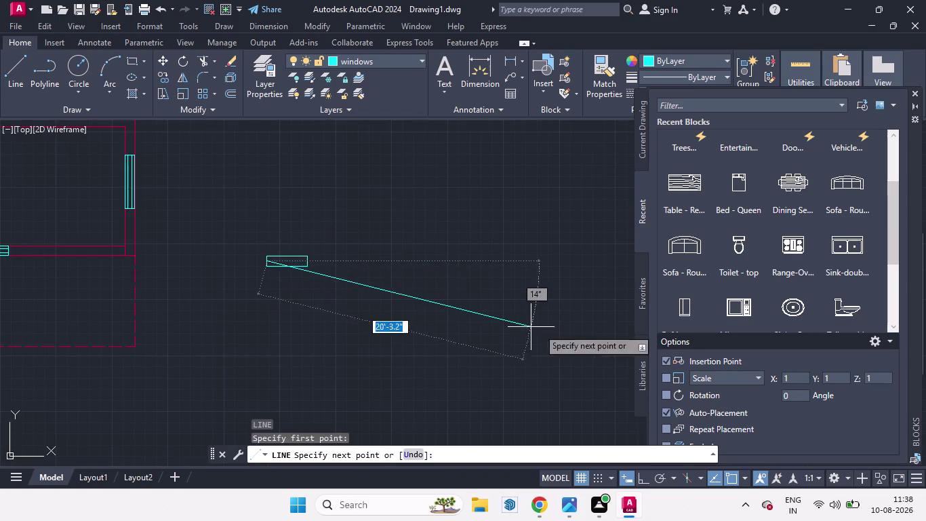
click(647, 483)
scroll(up, 3)
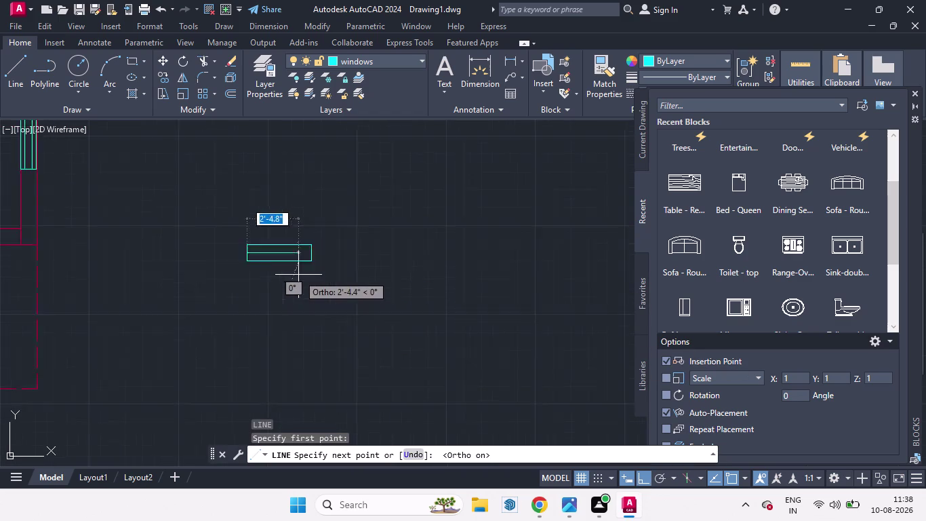
scroll(up, 3)
click(354, 257)
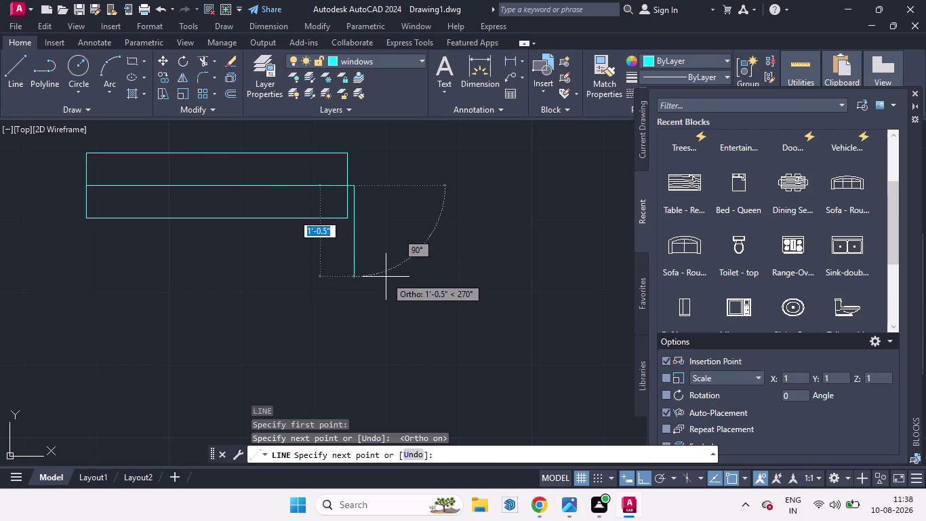
key(space)
Offset the centre line 2 inches below and above.
click(162, 184)
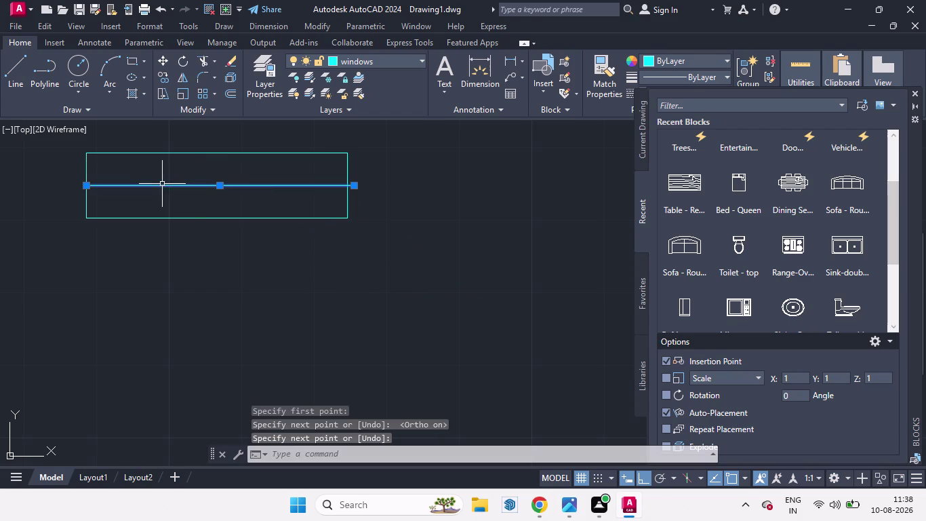
key(o)
key(Return)
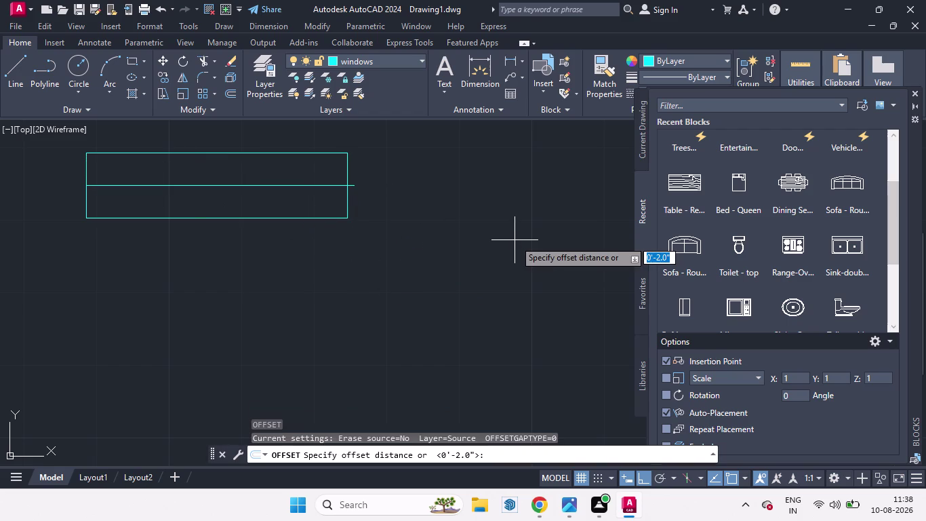
key(2)
key(Return)
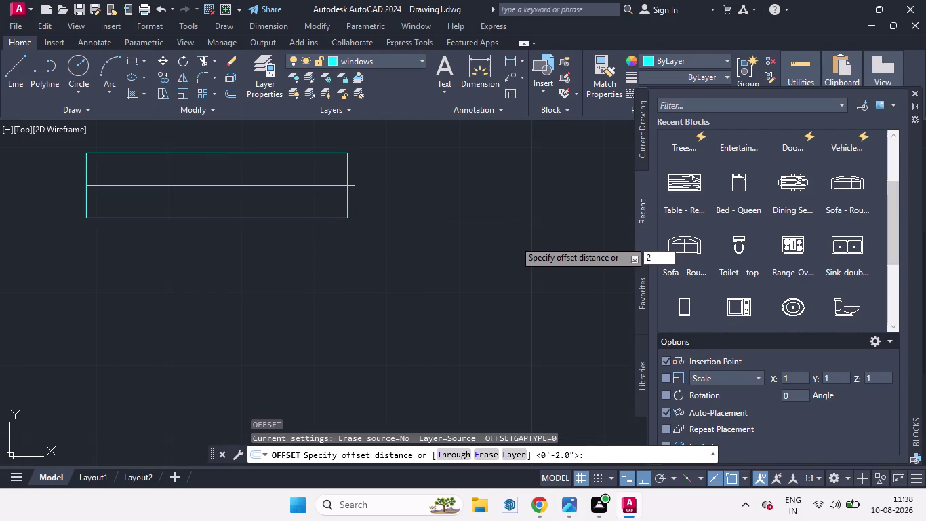
click(479, 241)
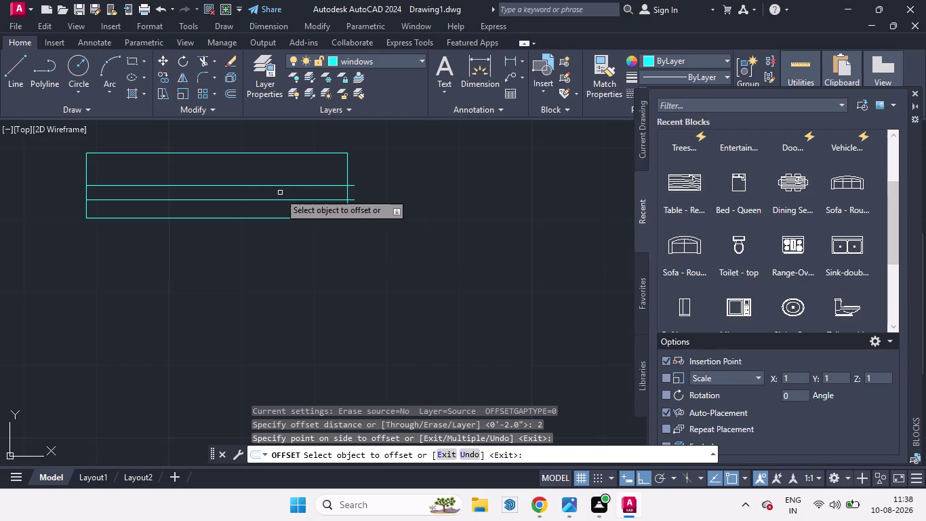
drag(261, 184, 260, 173)
click(261, 173)
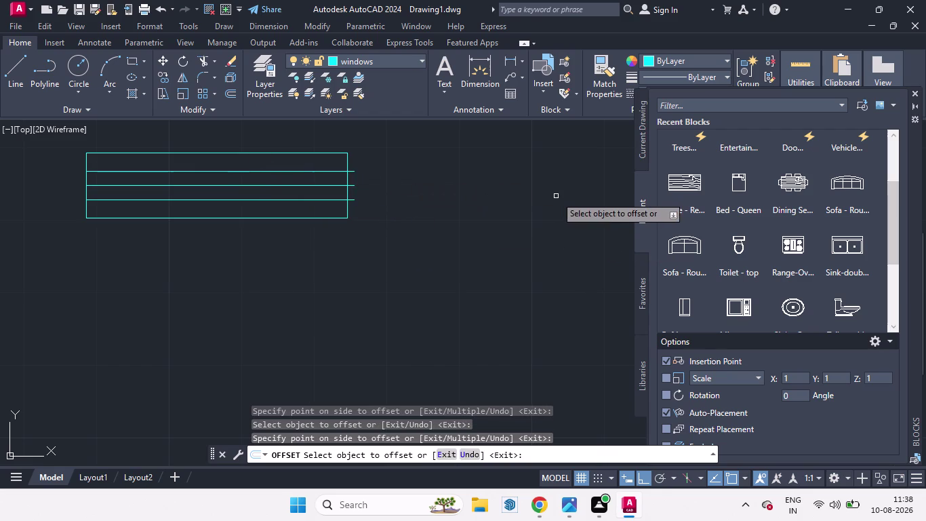
key(space)
text(tr)
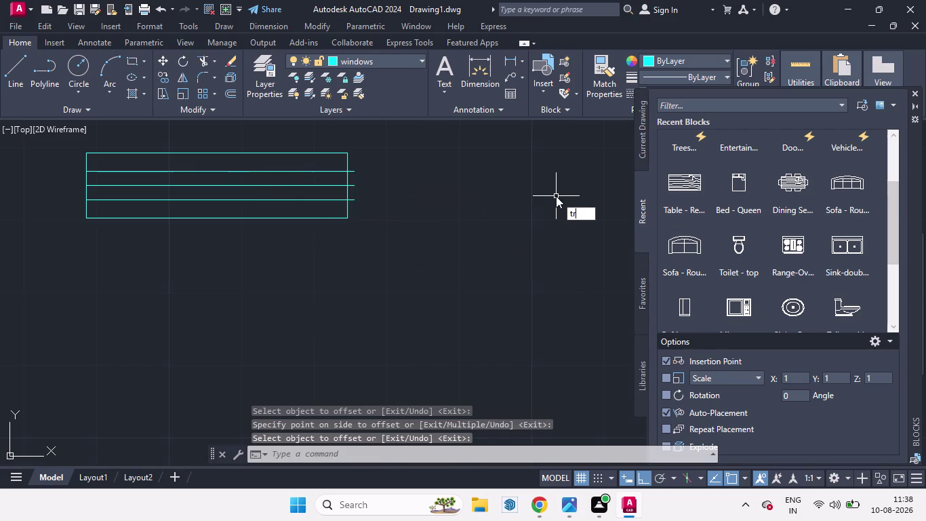
key(Return)
Trim the five line ends protruding past the window rectangle.
key(Return)
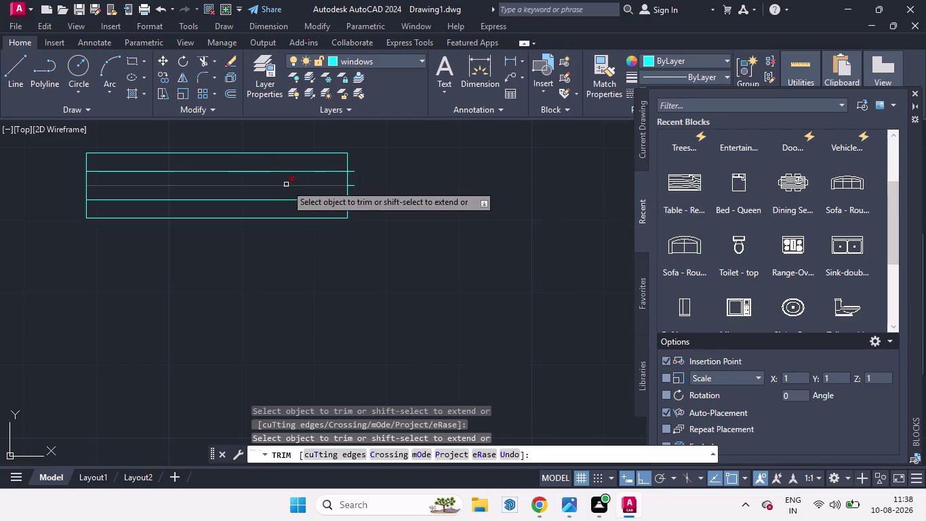
click(273, 185)
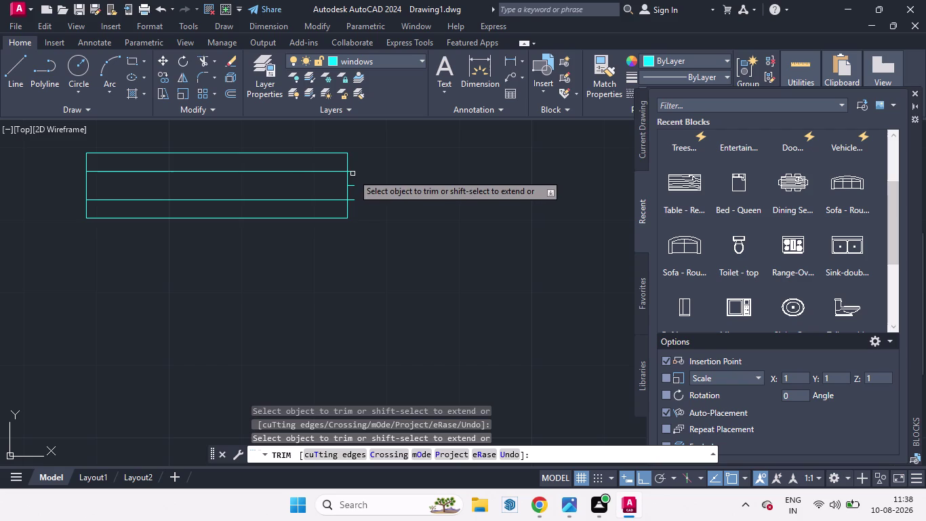
click(353, 171)
click(353, 184)
click(353, 197)
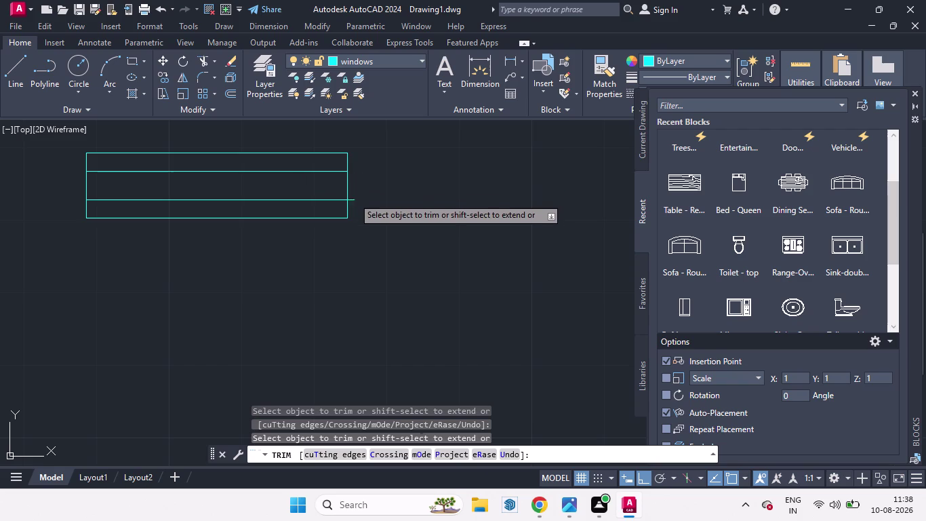
click(351, 202)
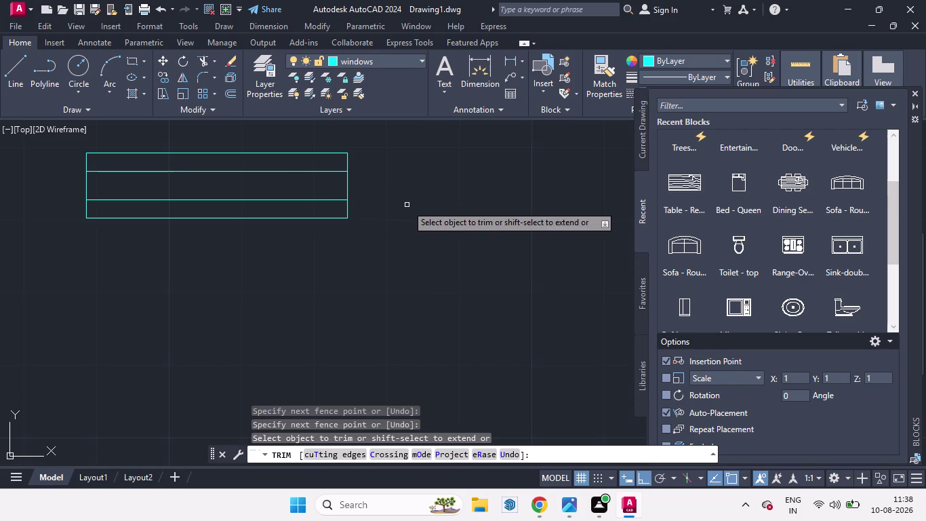
key(space)
Window-select the window lines and group them into one object.
click(373, 250)
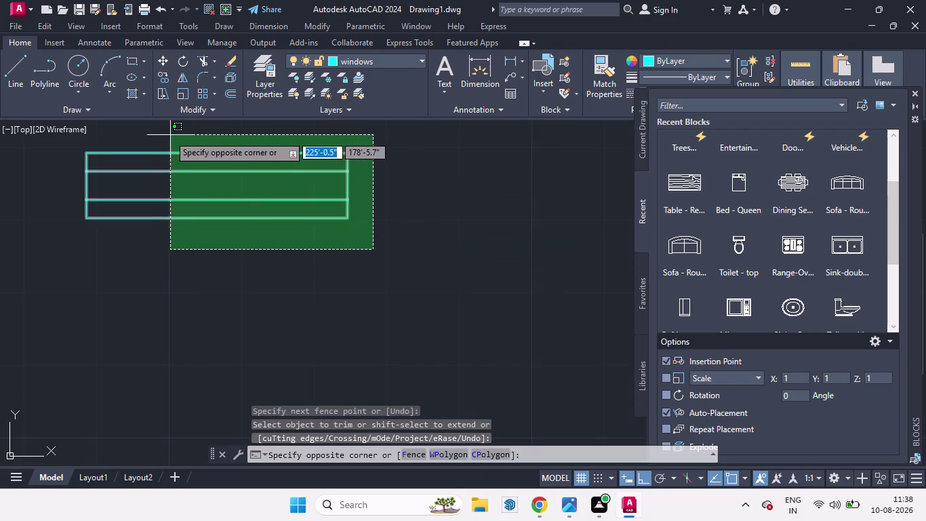
click(162, 139)
key(g)
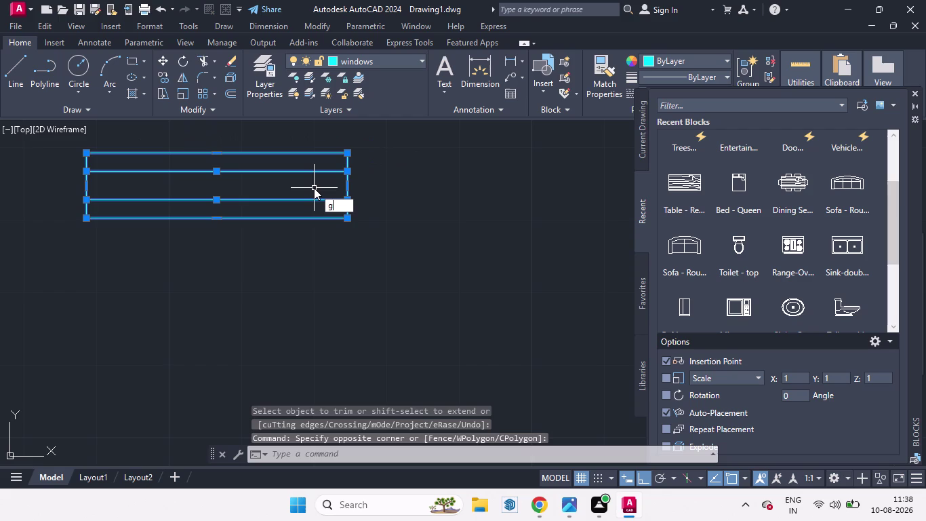
key(Return)
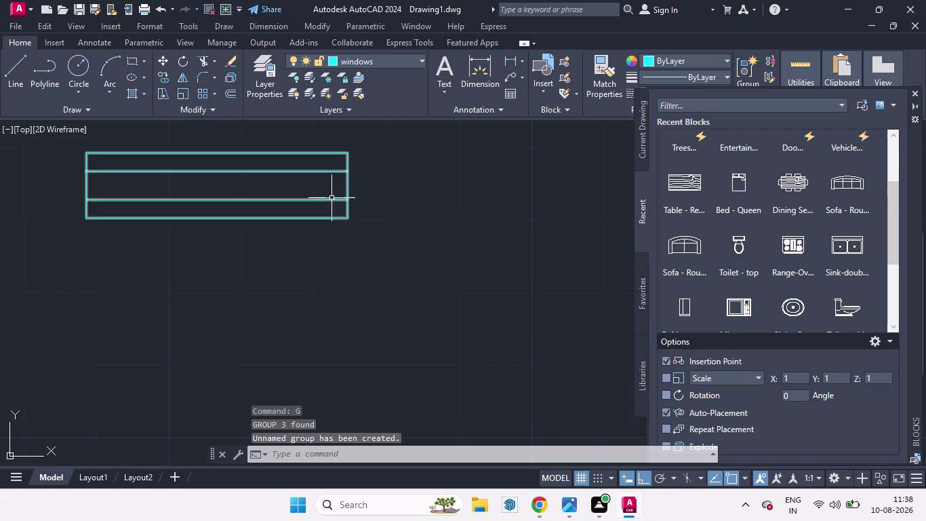
click(347, 210)
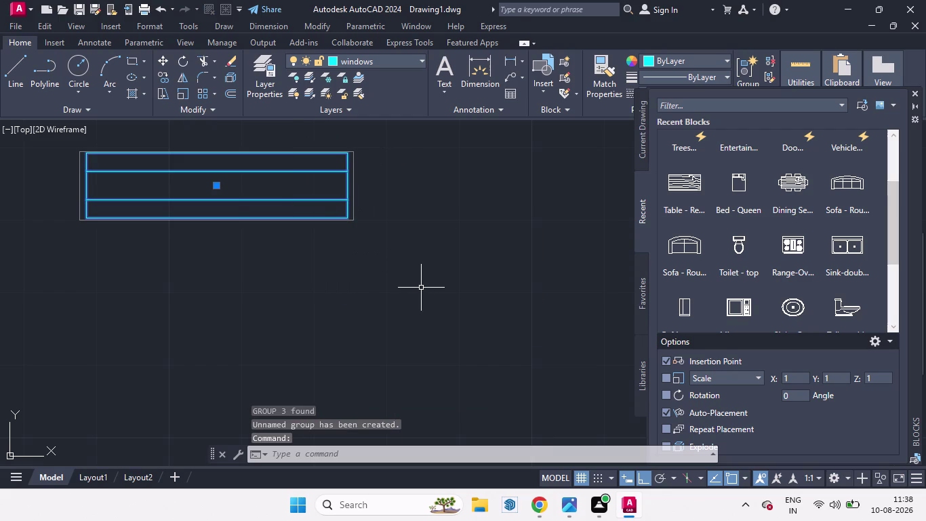
Move the grouped window by its lower-left corner into the lower interior wall.
key(m)
key(Return)
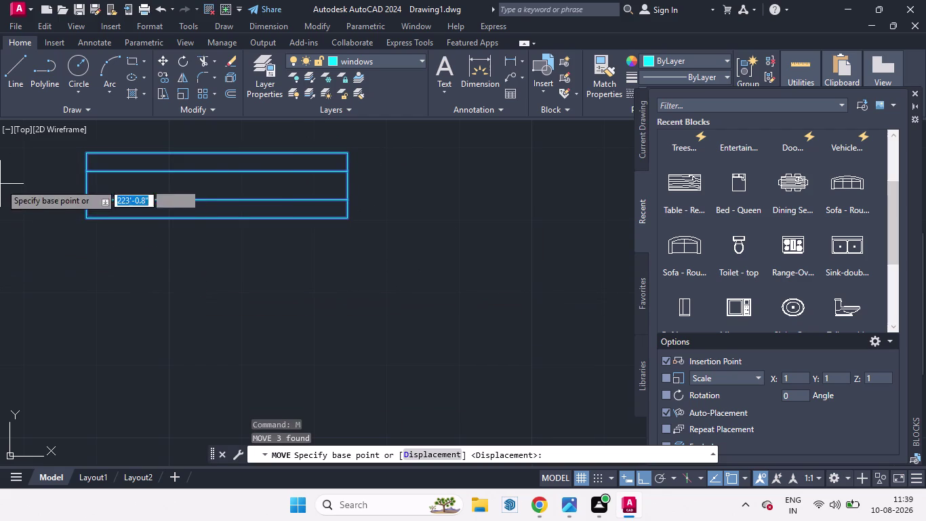
click(88, 216)
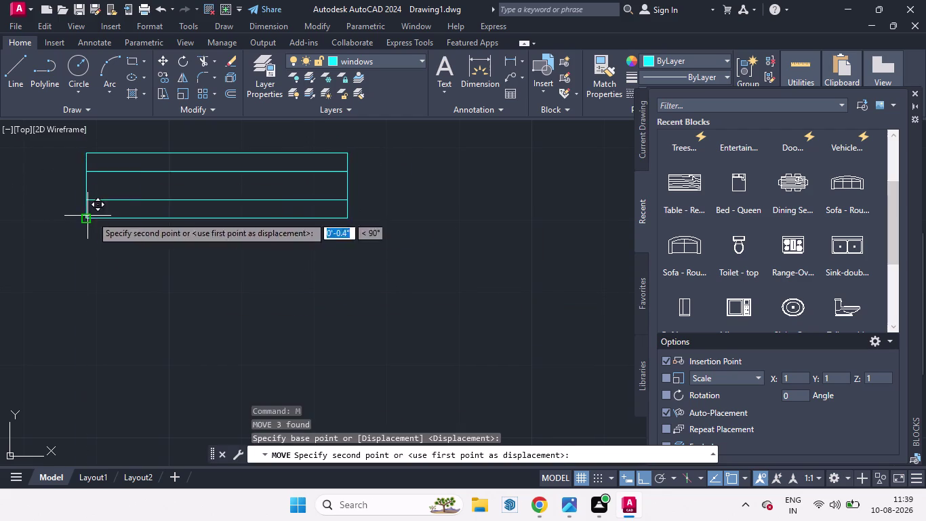
scroll(down, 3)
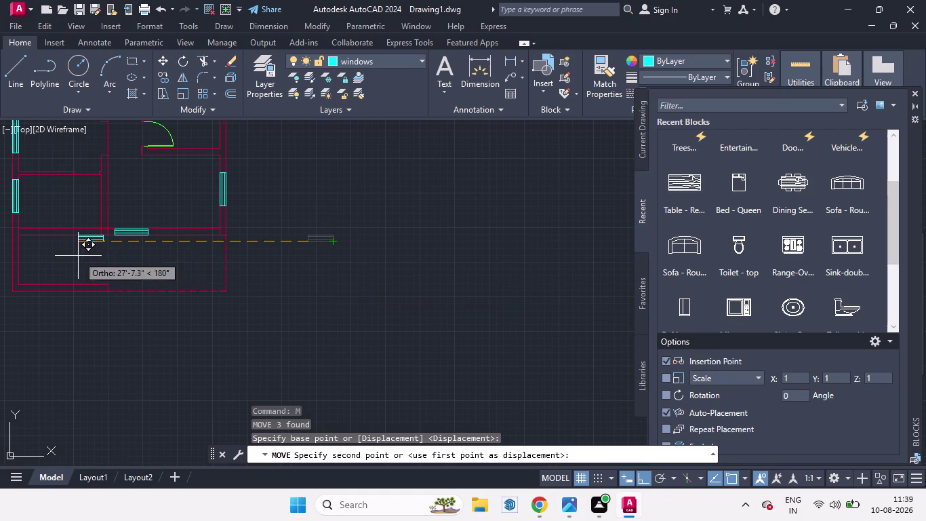
click(642, 483)
scroll(up, 3)
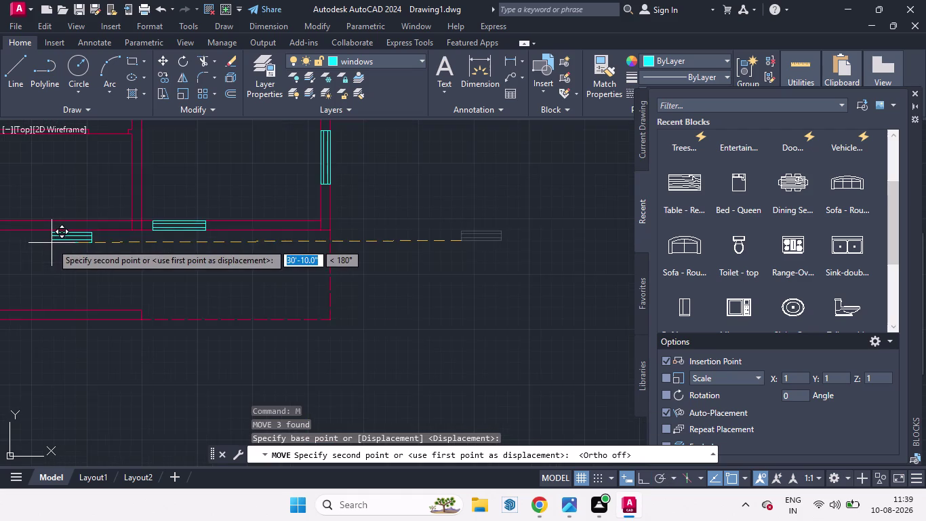
scroll(up, 3)
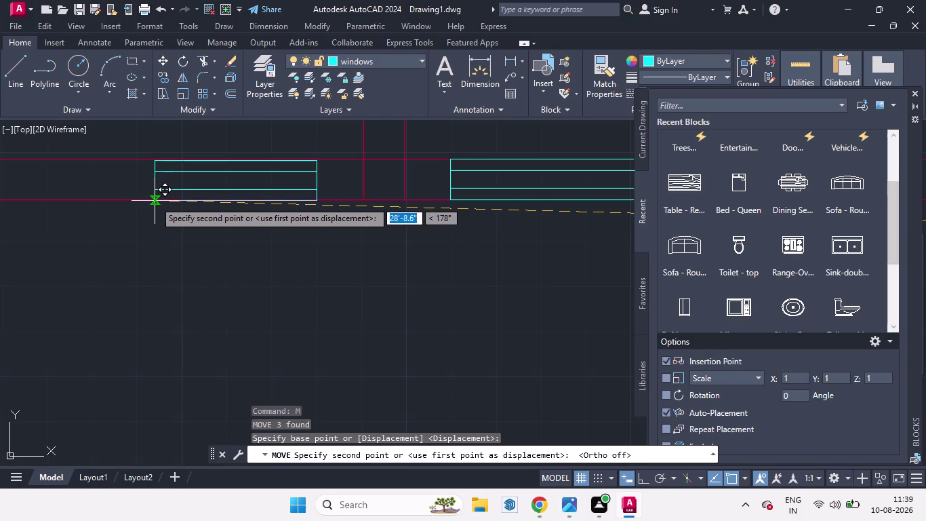
click(154, 199)
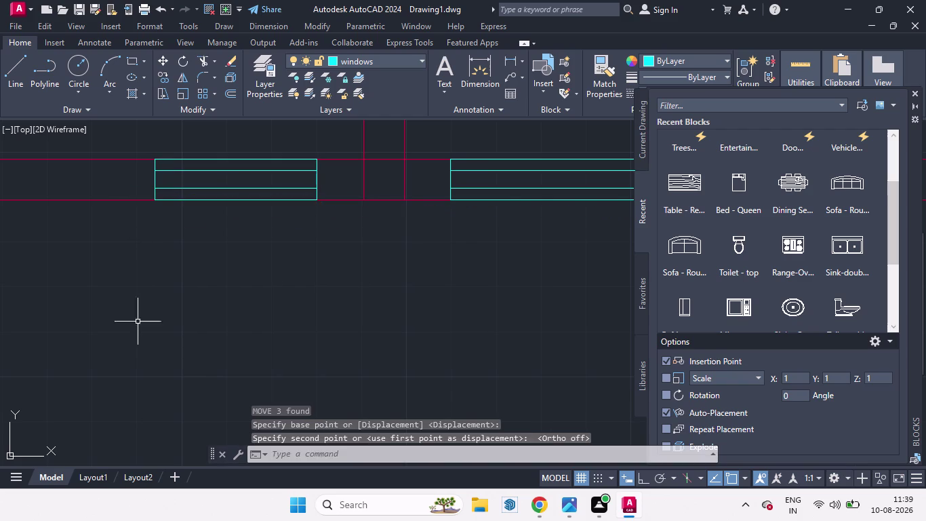
scroll(down, 3)
scroll(up, 3)
scroll(up, 3)
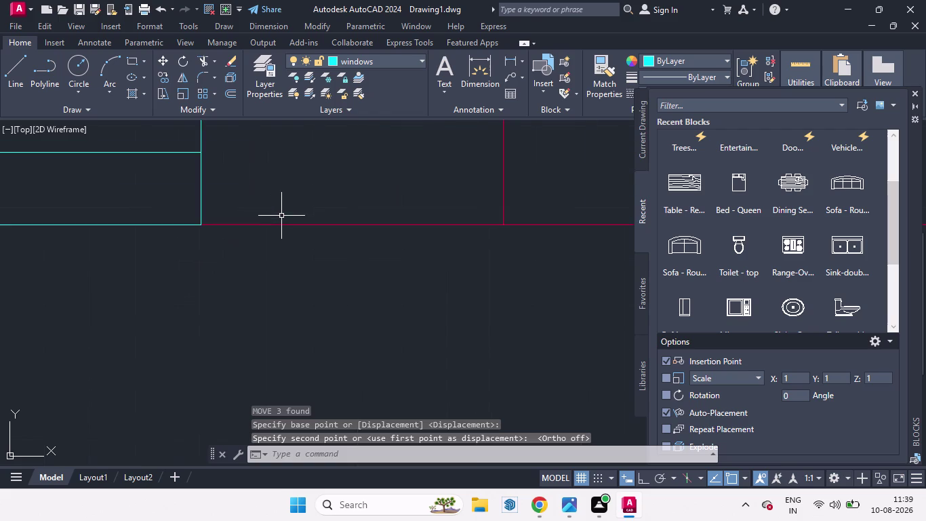
scroll(down, 3)
scroll(down, 3)
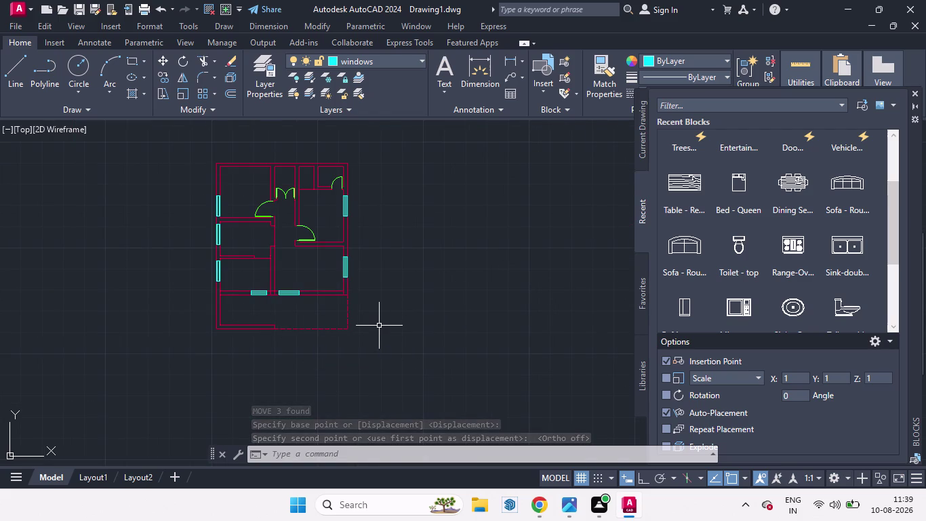
scroll(up, 3)
scroll(down, 3)
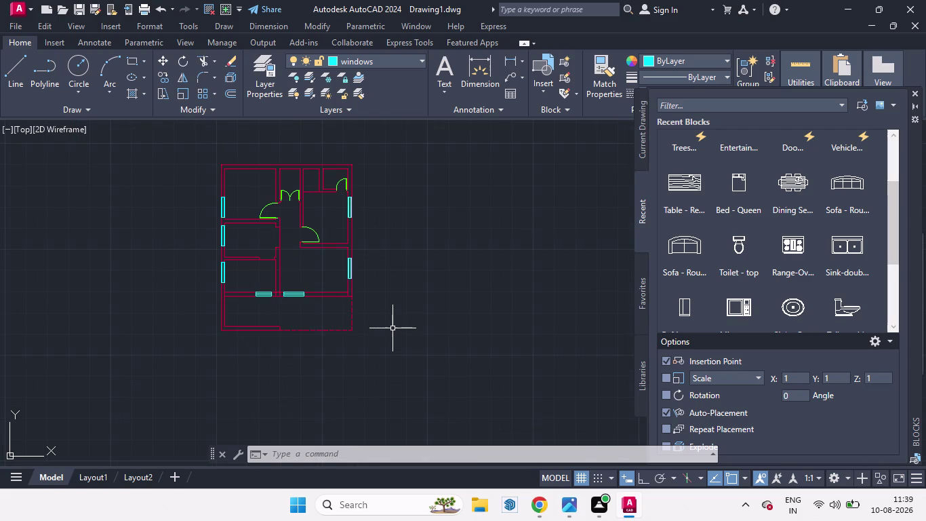
scroll(up, 3)
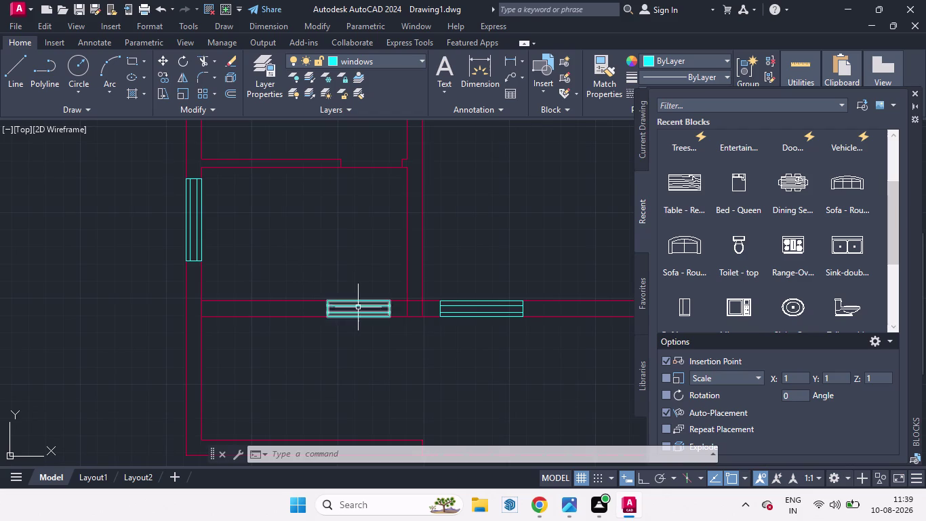
click(358, 305)
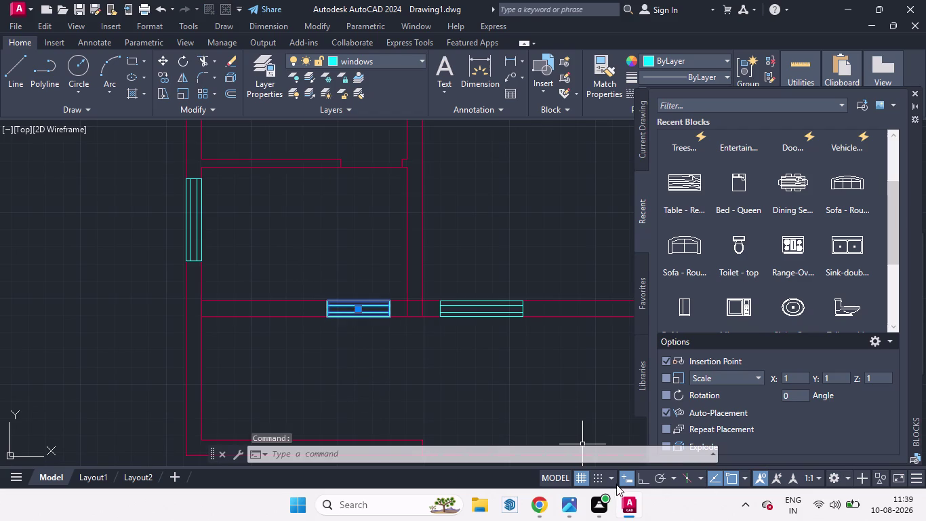
Turn Ortho on and copy the window into the top exterior wall.
click(644, 481)
text(c)
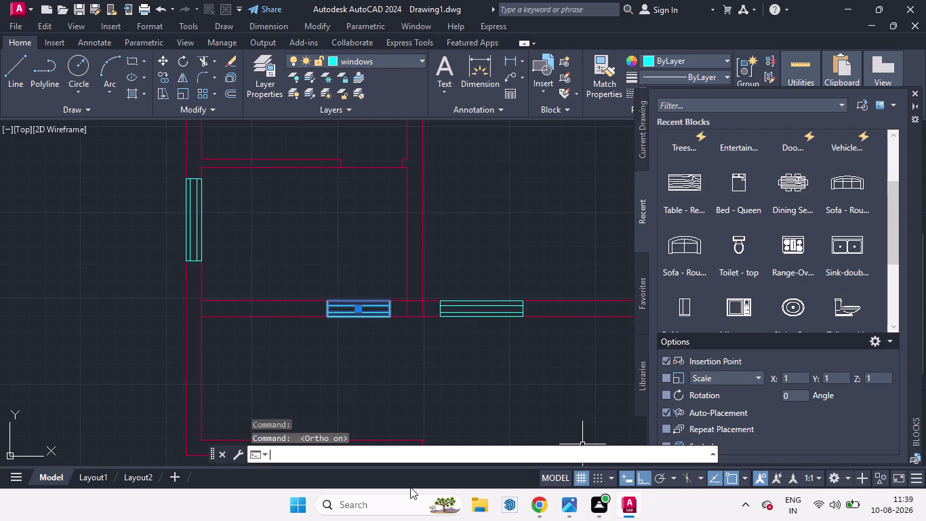
text(o)
key(Return)
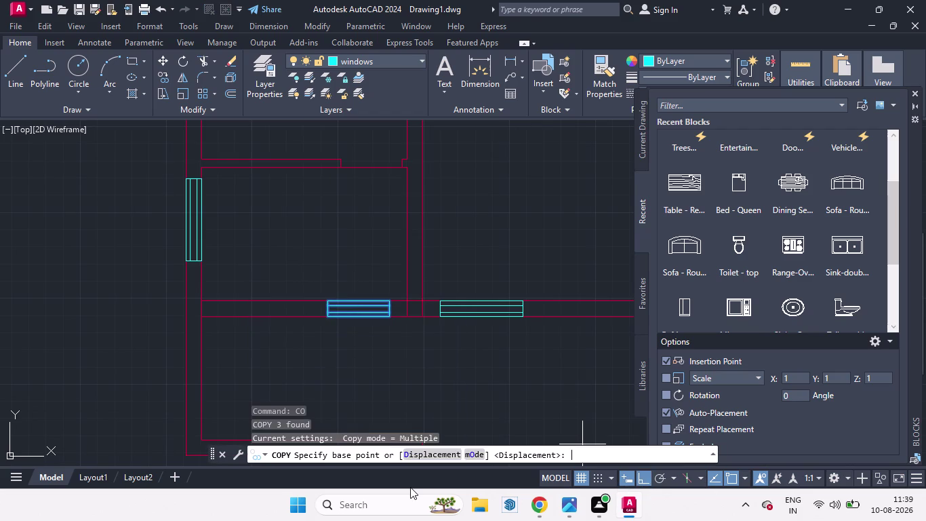
click(326, 318)
scroll(down, 3)
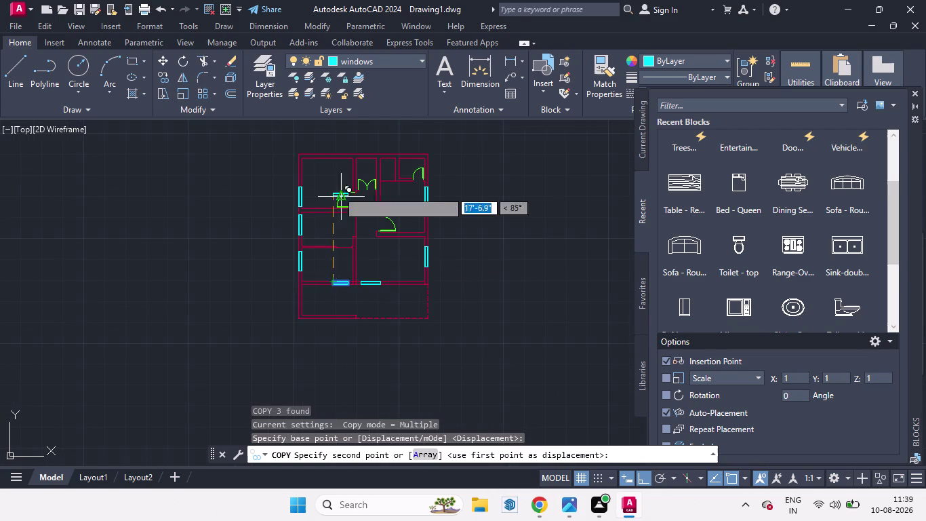
scroll(up, 3)
scroll(up, 3)
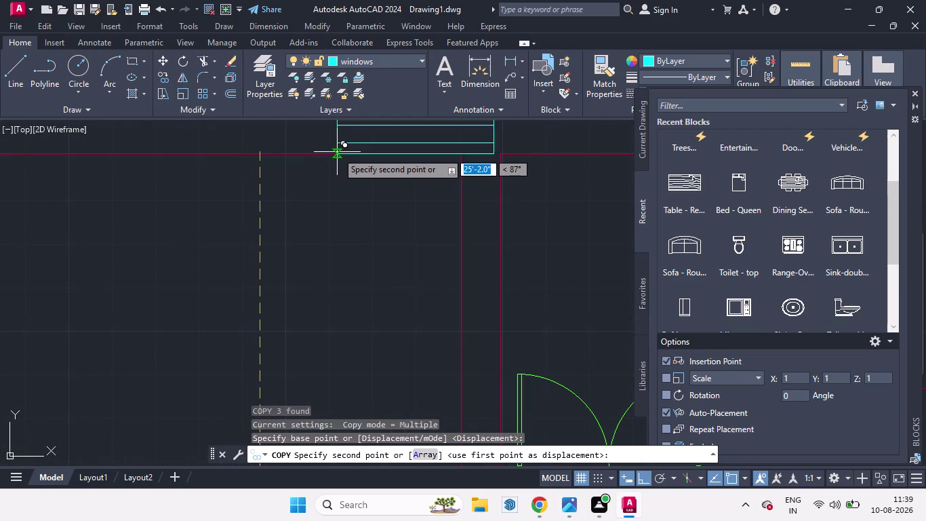
click(333, 154)
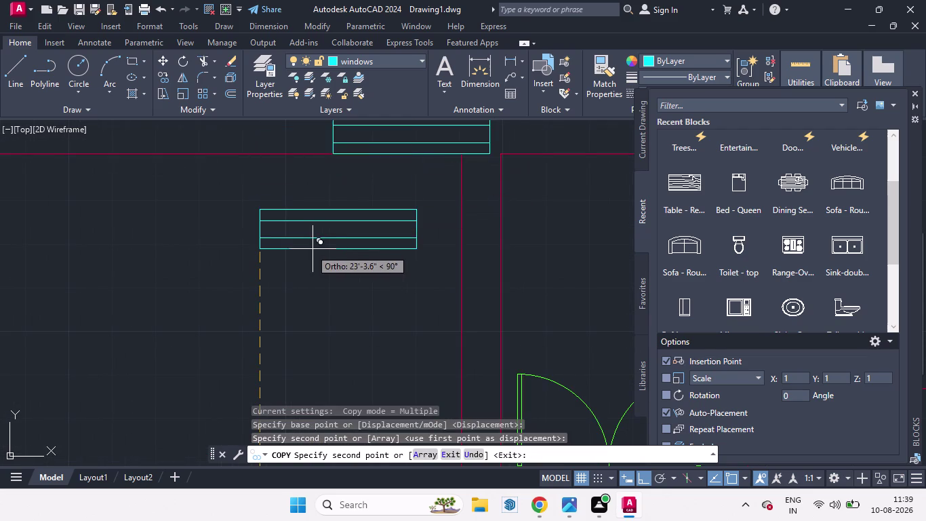
scroll(down, 3)
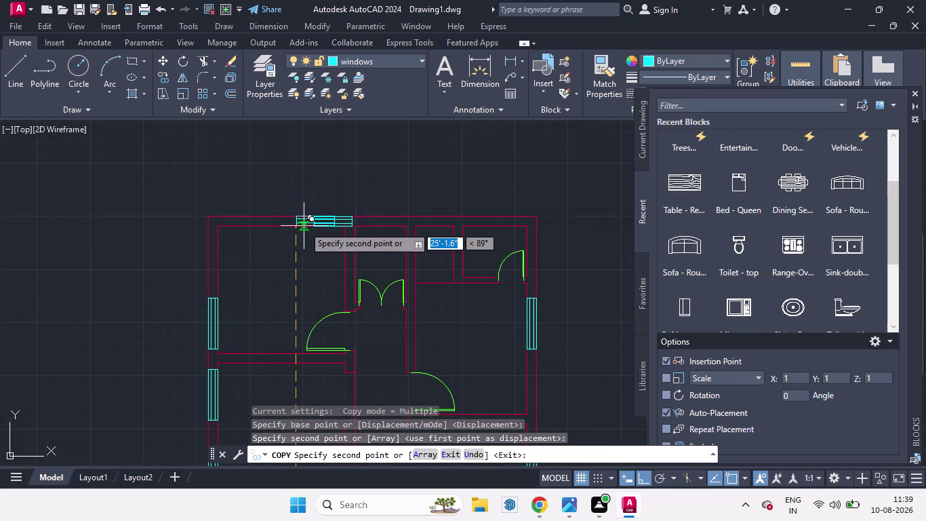
scroll(up, 3)
scroll(down, 3)
scroll(up, 3)
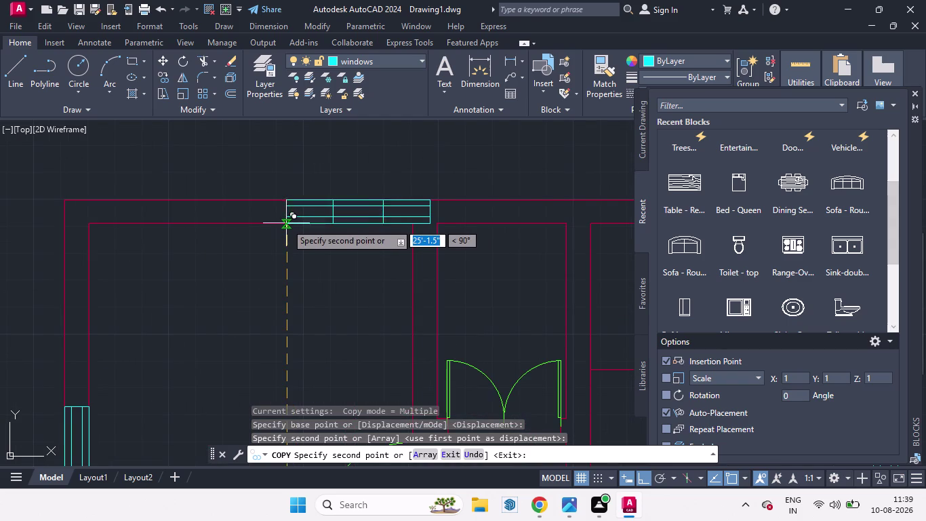
click(286, 224)
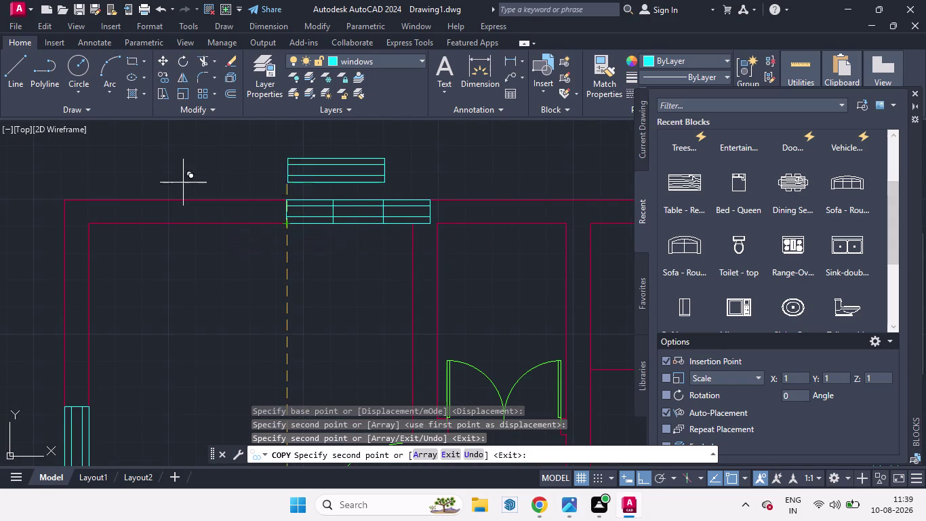
key(space)
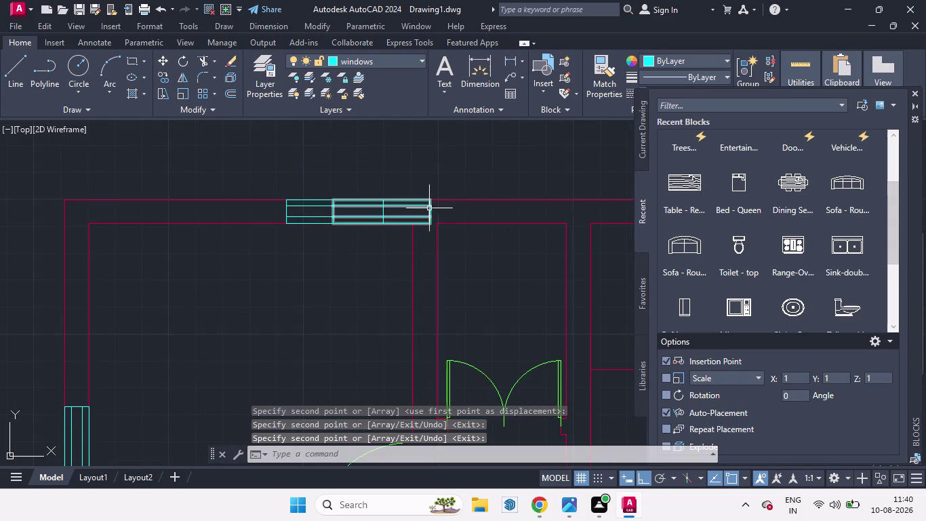
Delete the extra overlapping window copy.
click(429, 208)
key(Delete)
scroll(down, 3)
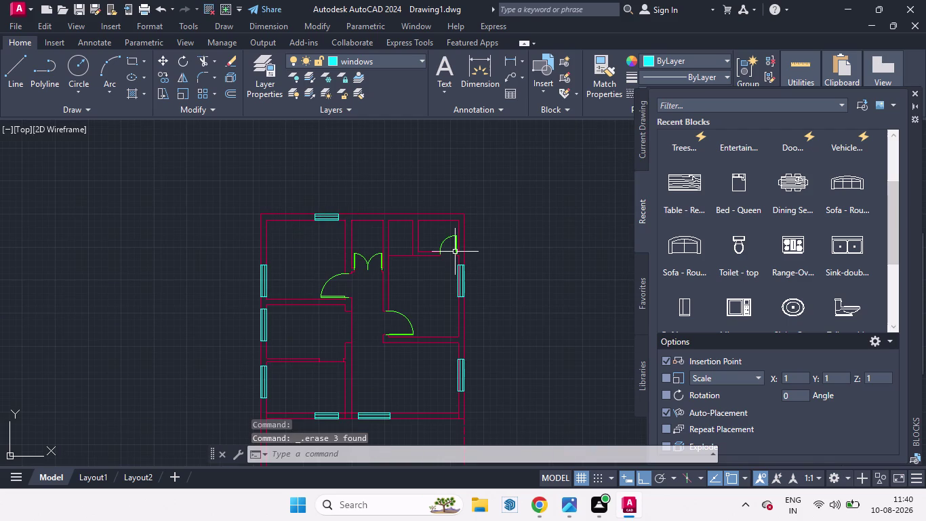
scroll(up, 3)
scroll(down, 3)
scroll(up, 3)
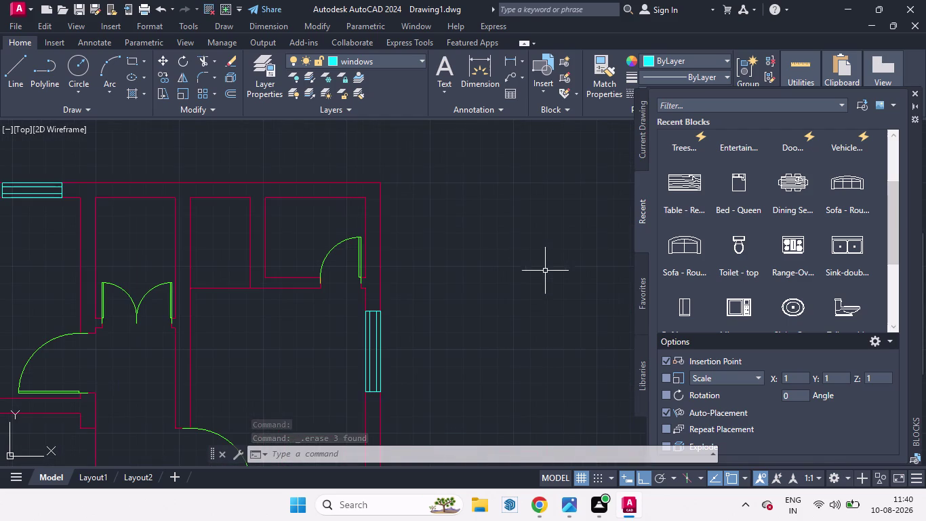
Draw a 2' by 9" rectangle with RECTANG in empty space.
text(re)
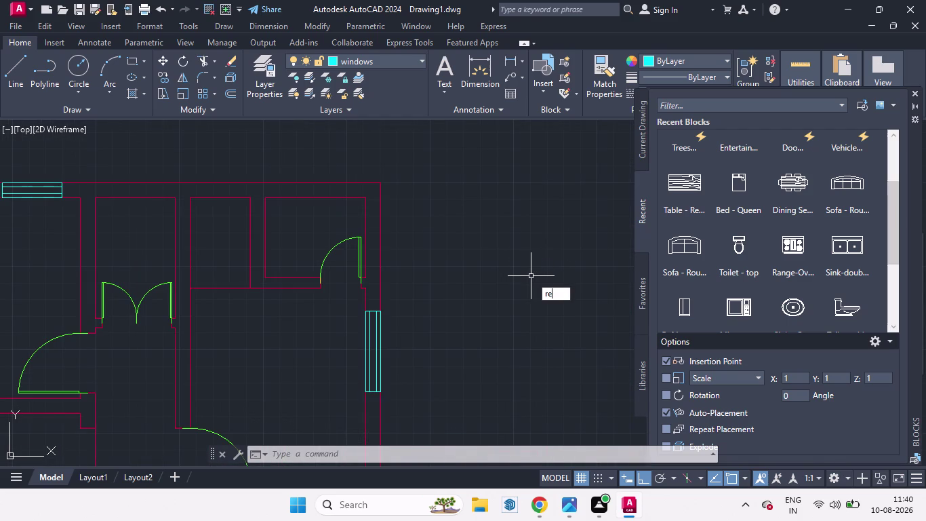
text(c)
key(Return)
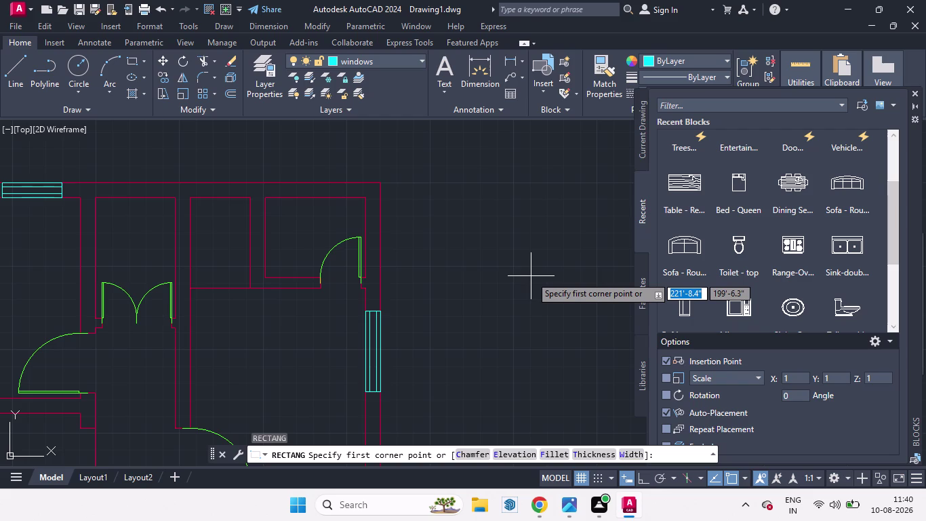
click(475, 273)
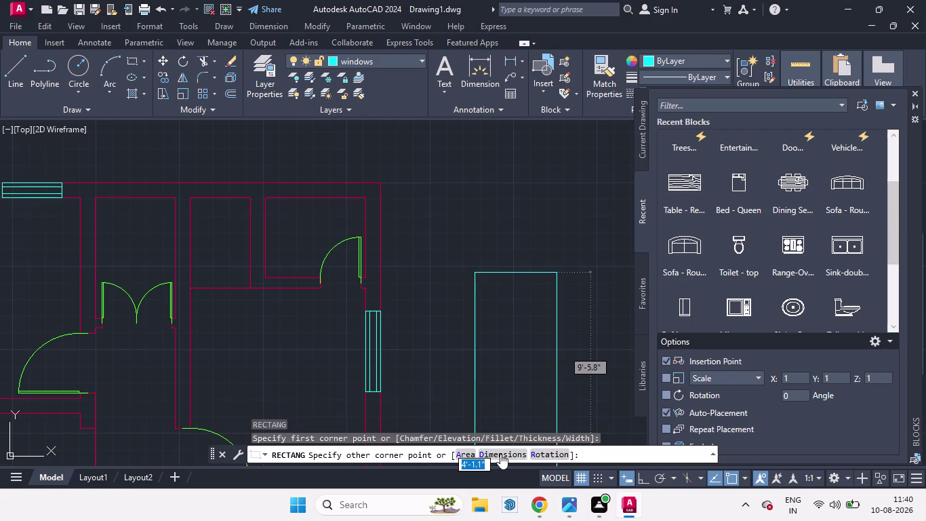
click(500, 454)
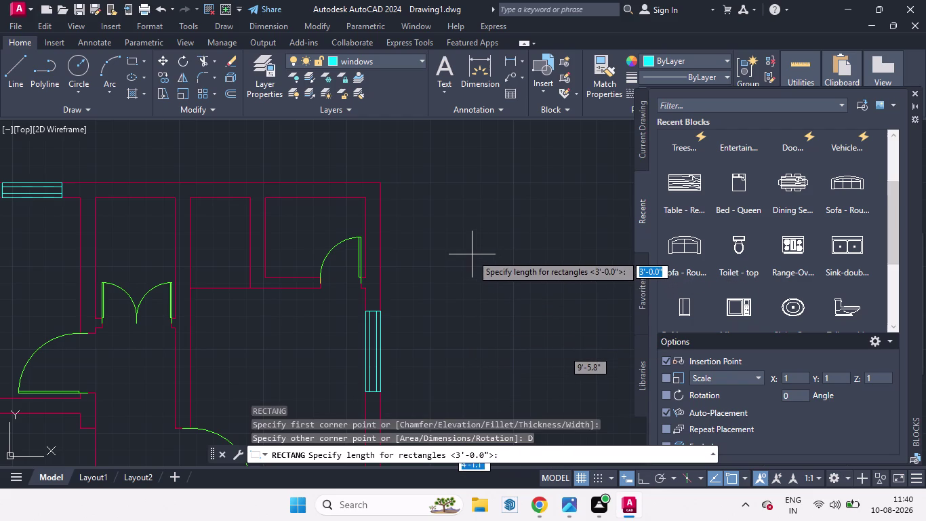
key(2)
key(apostrophe)
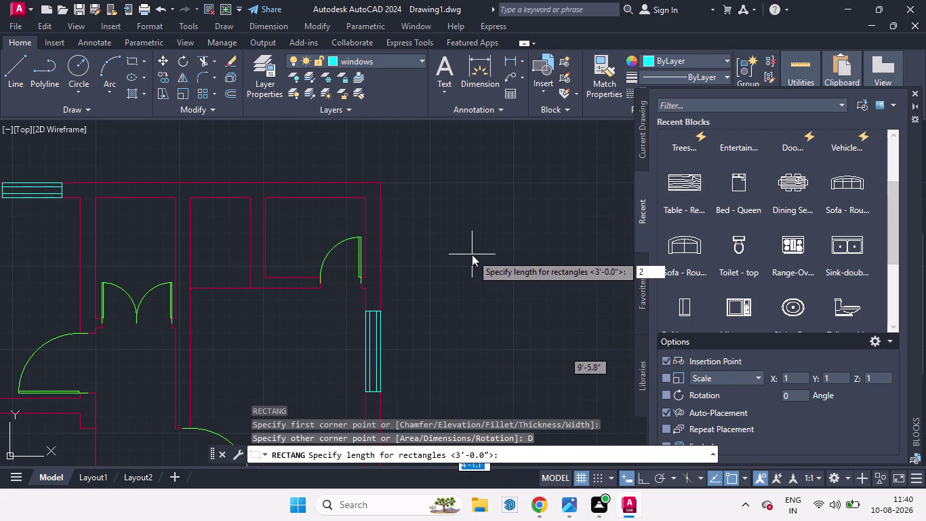
key(Return)
key(9)
key(Return)
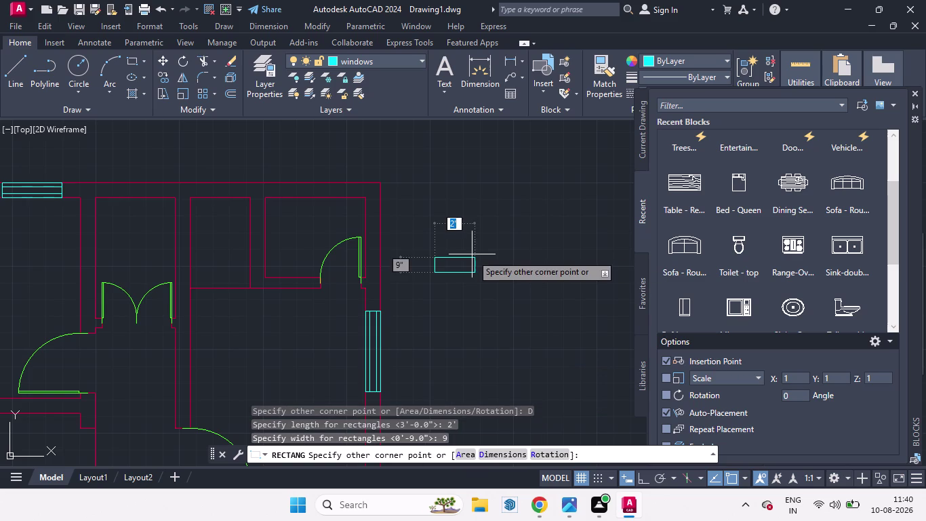
click(485, 255)
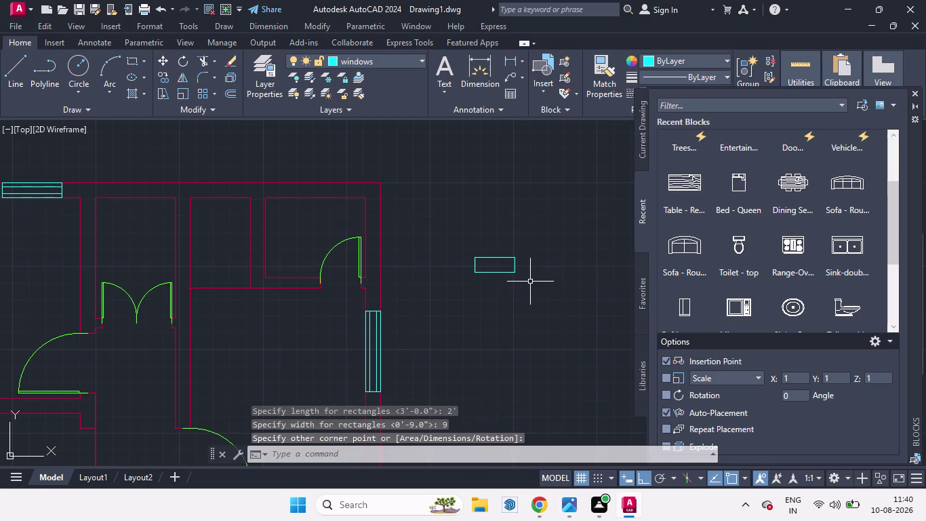
Draw a midline across the rectangle between its left and right midpoints.
scroll(up, 3)
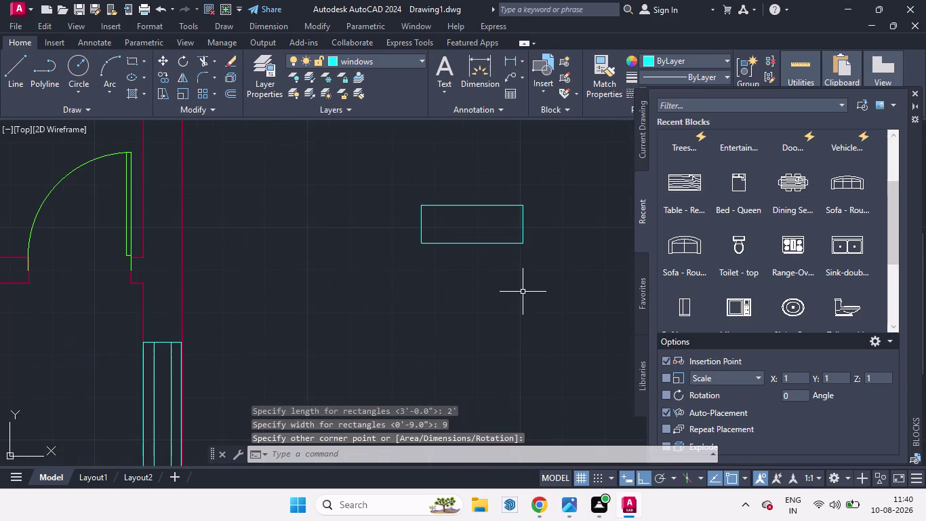
key(l)
key(Return)
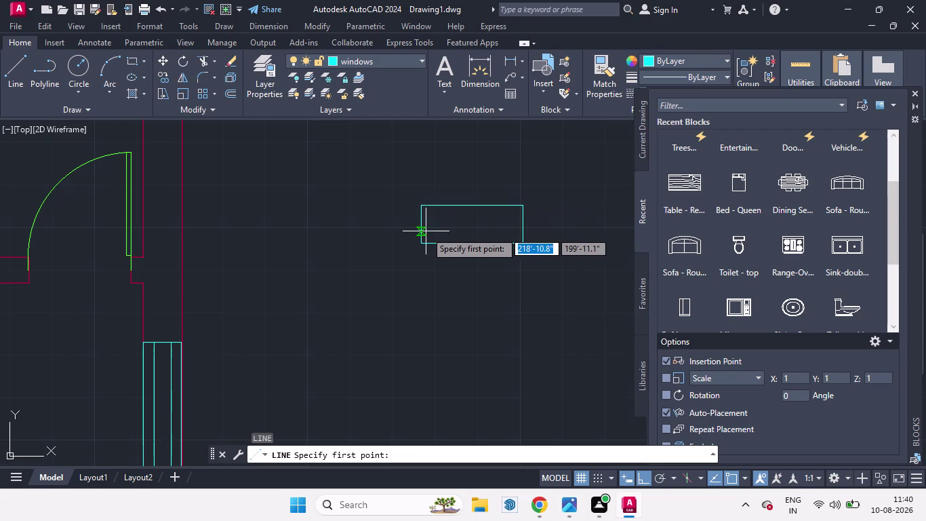
click(424, 226)
click(524, 222)
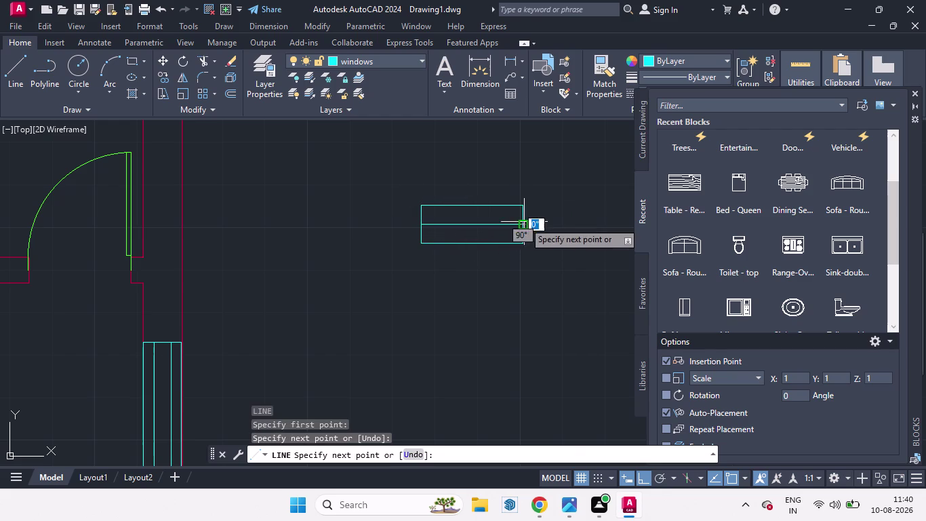
key(space)
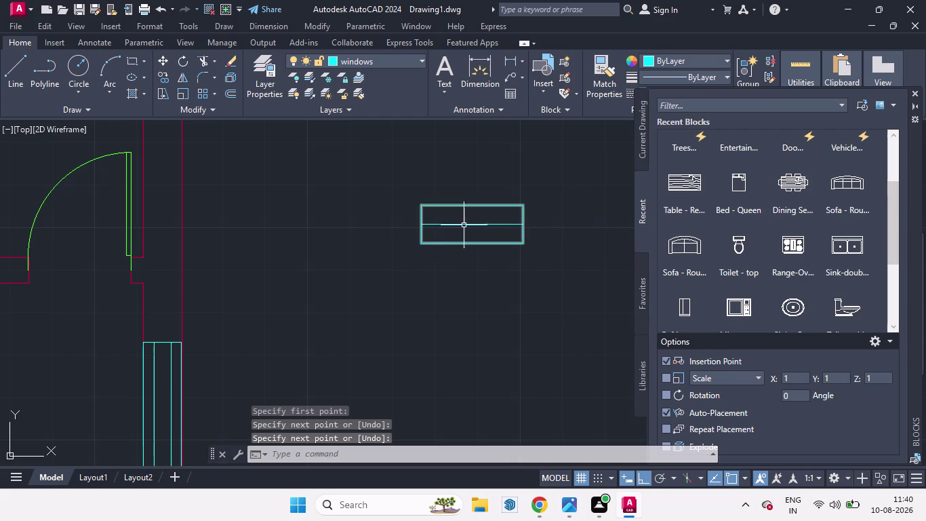
click(476, 223)
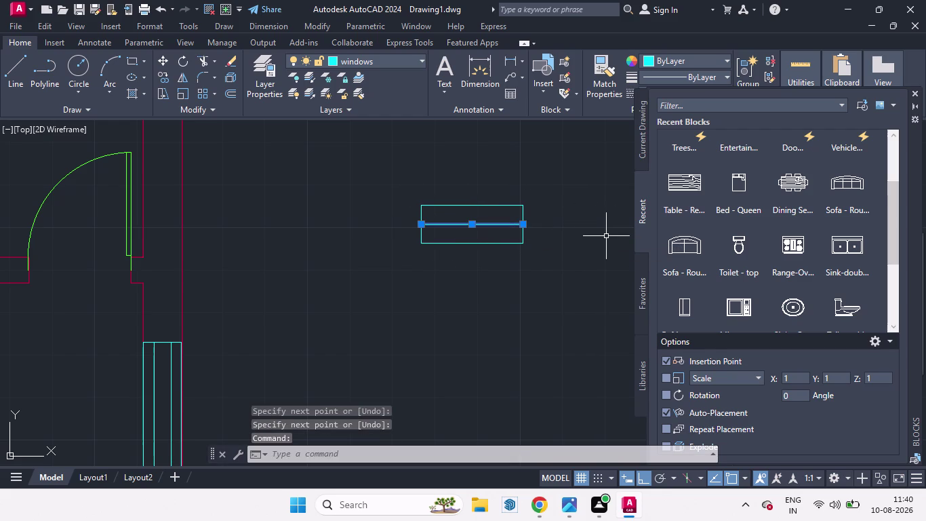
Offset the midline above and below, then delete the midline.
key(o)
key(Return)
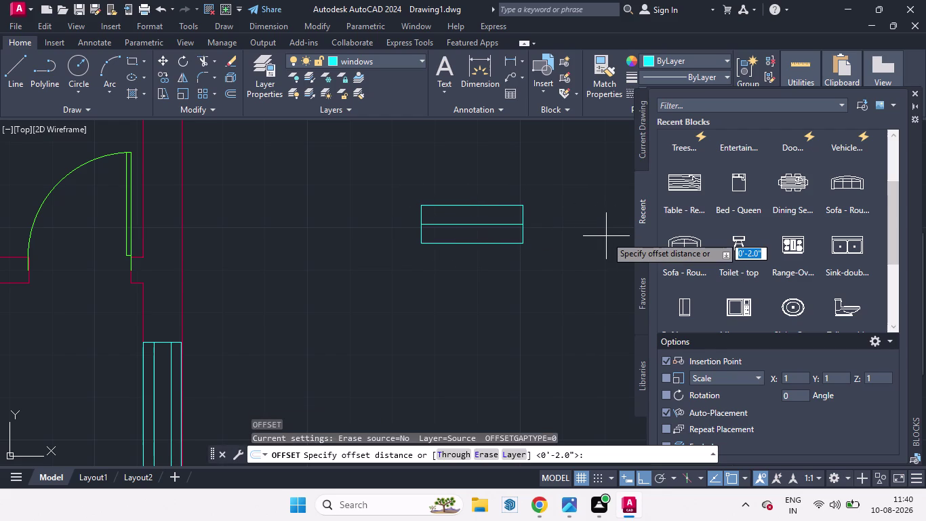
key(Return)
click(607, 236)
click(458, 224)
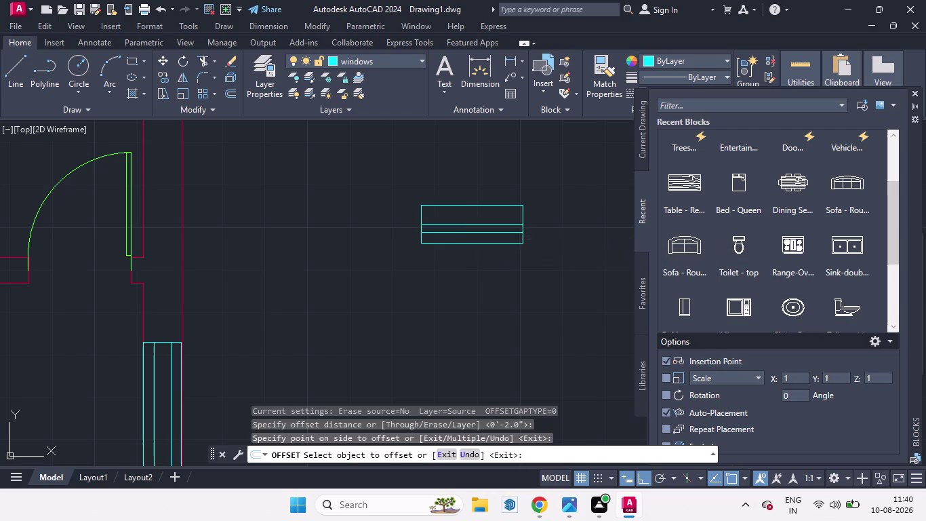
click(463, 211)
key(space)
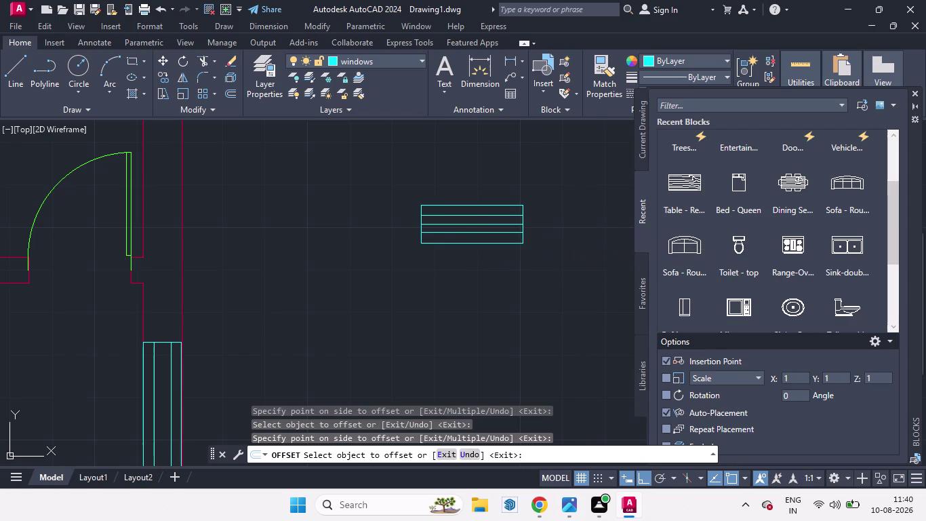
scroll(up, 3)
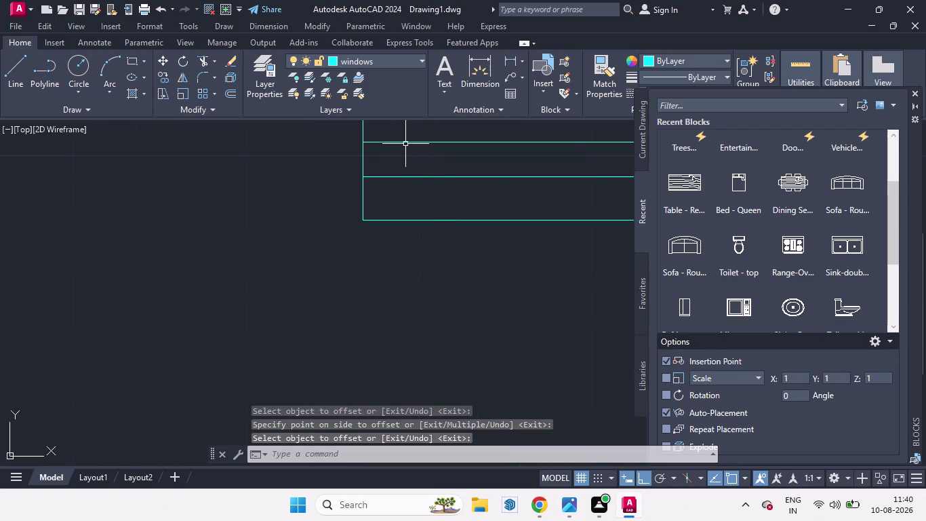
click(406, 143)
scroll(down, 3)
key(Delete)
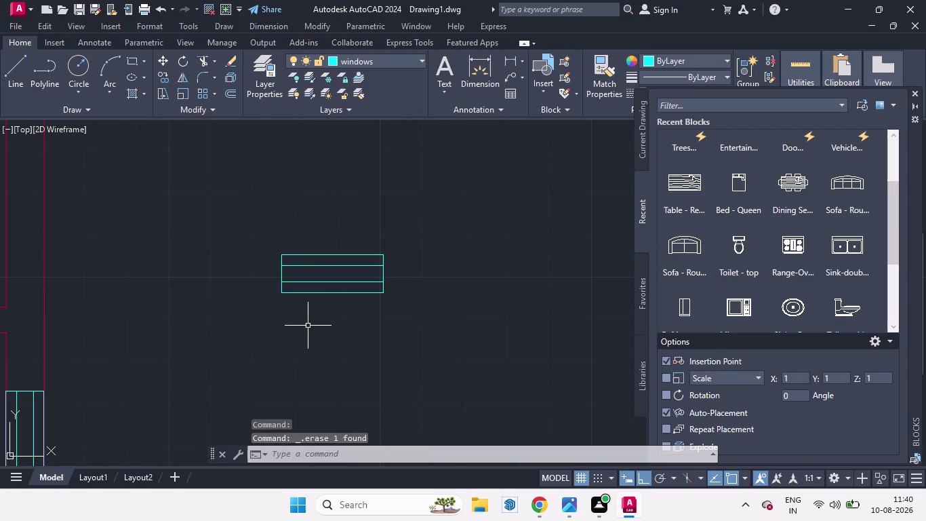
Select the rectangle and inner lines and group them into one window.
click(419, 320)
click(229, 219)
key(g)
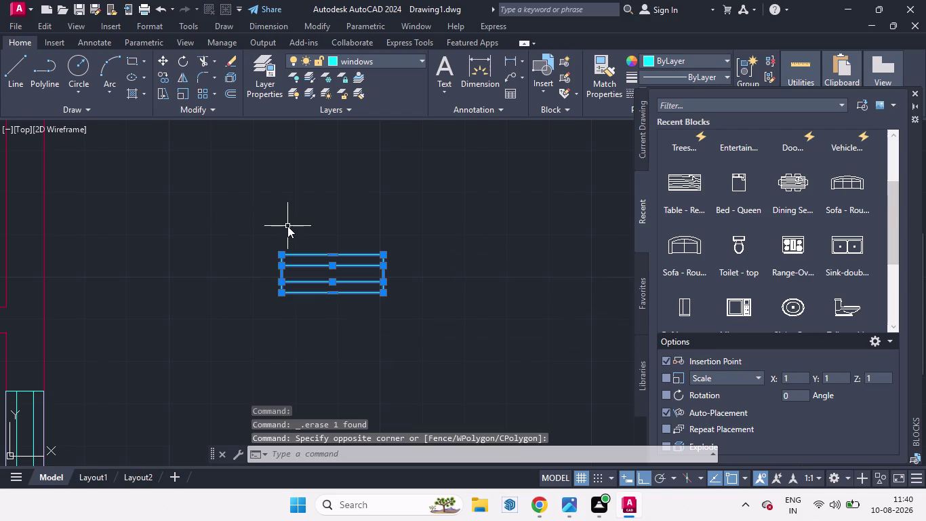
key(Return)
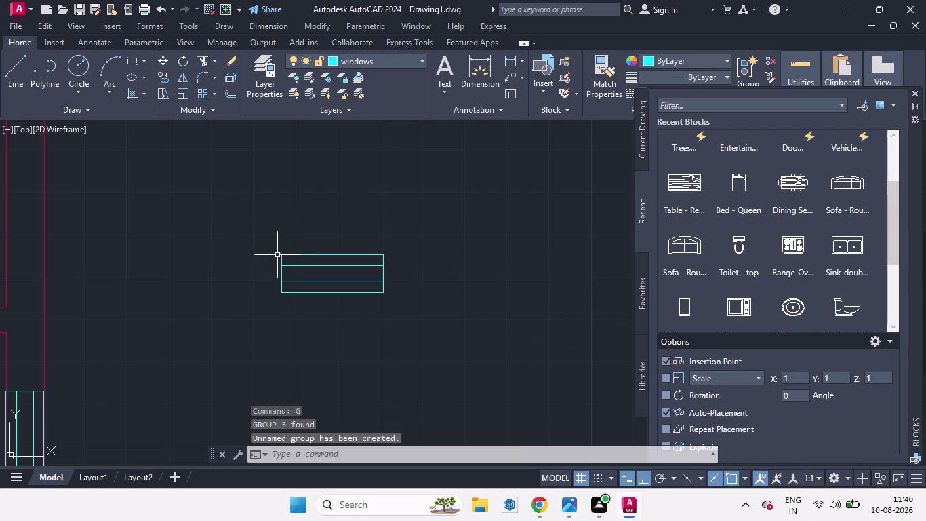
click(284, 254)
key(m)
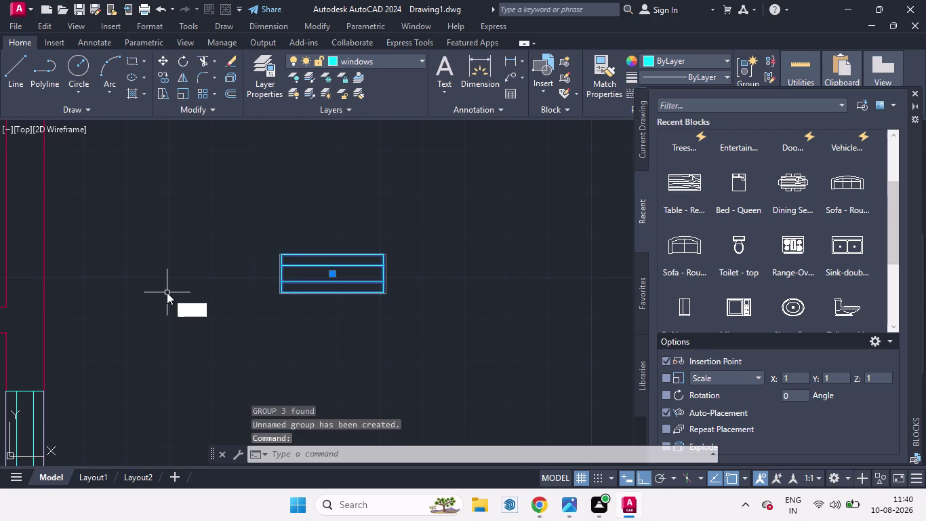
key(Return)
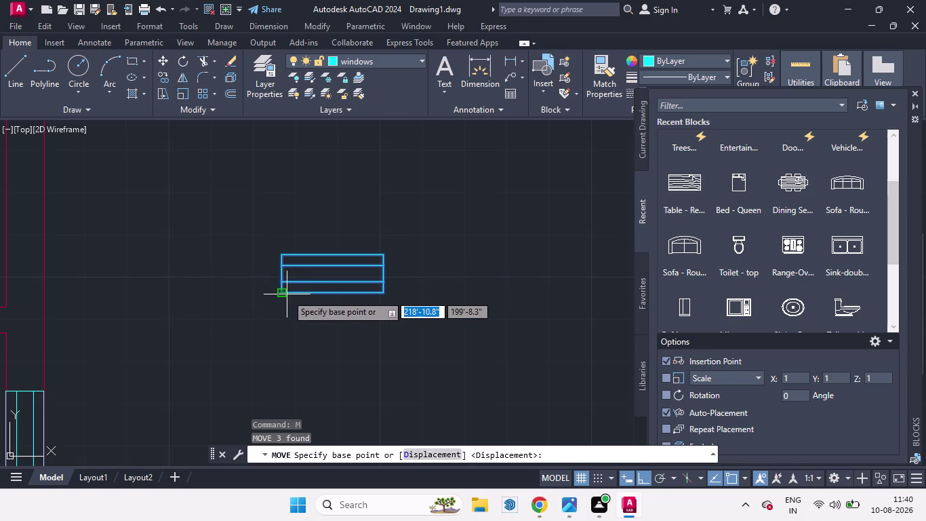
Move the window group from its lower-left corner onto the top wall, Ortho off.
click(286, 295)
scroll(down, 3)
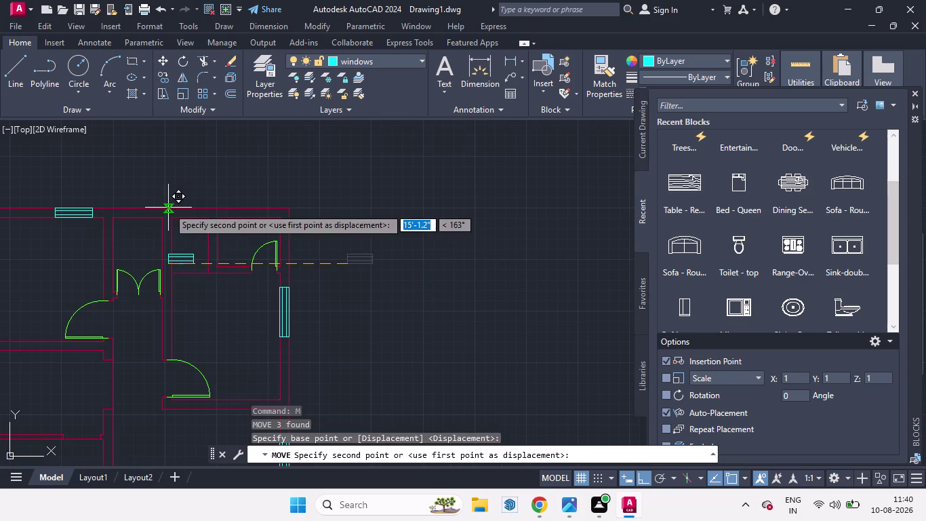
click(648, 480)
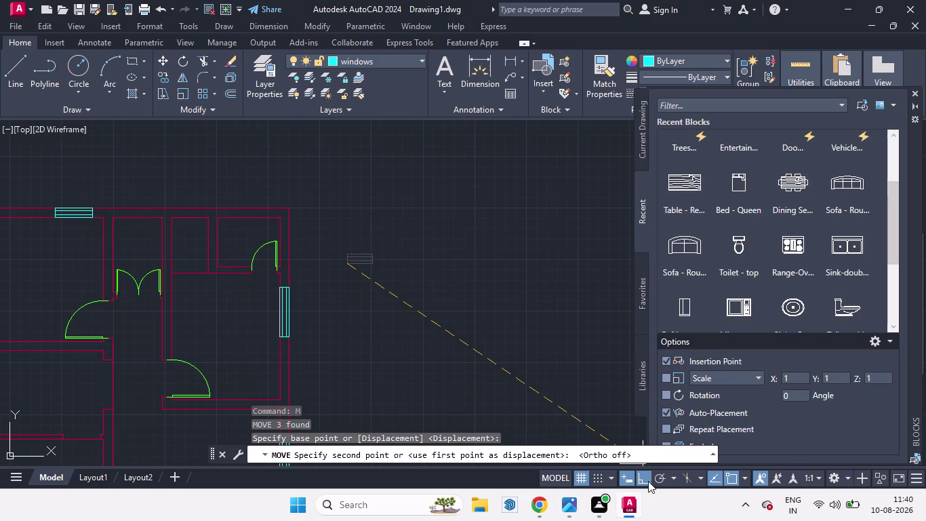
scroll(up, 3)
scroll(down, 3)
scroll(up, 3)
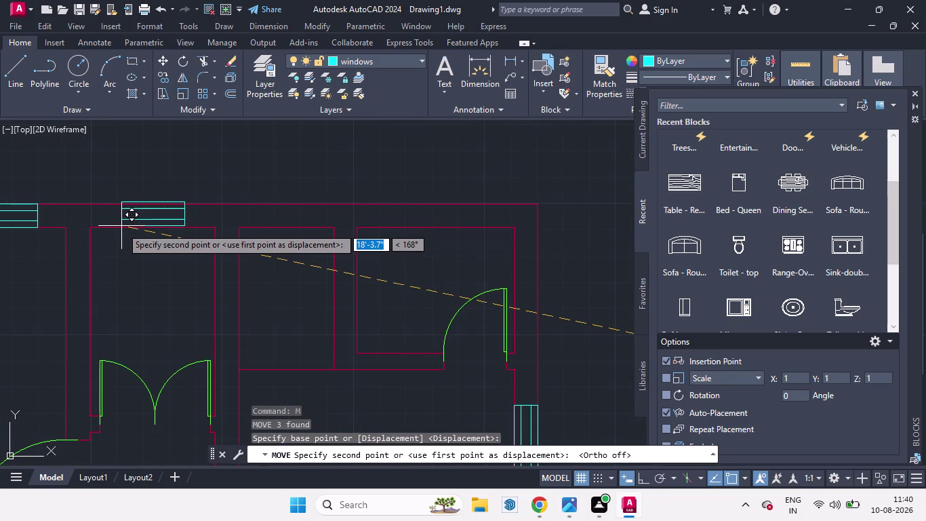
scroll(up, 3)
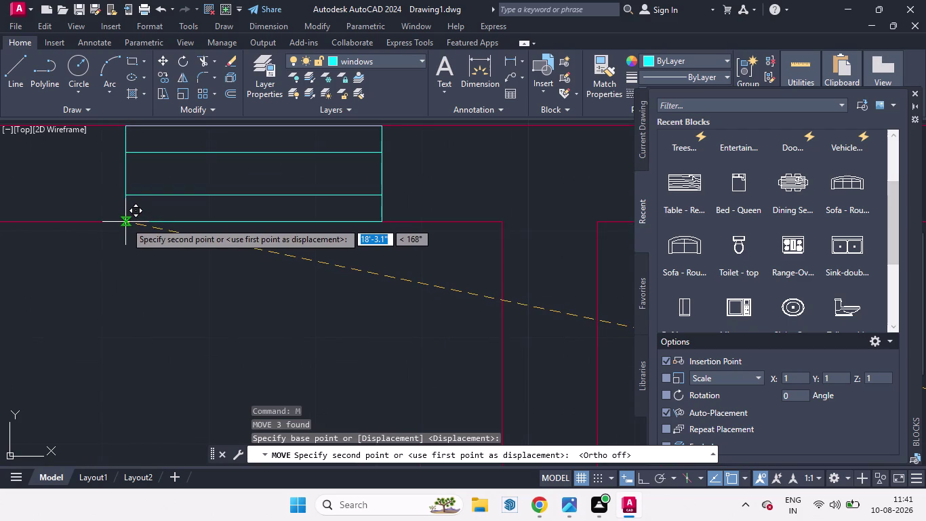
click(126, 221)
scroll(down, 3)
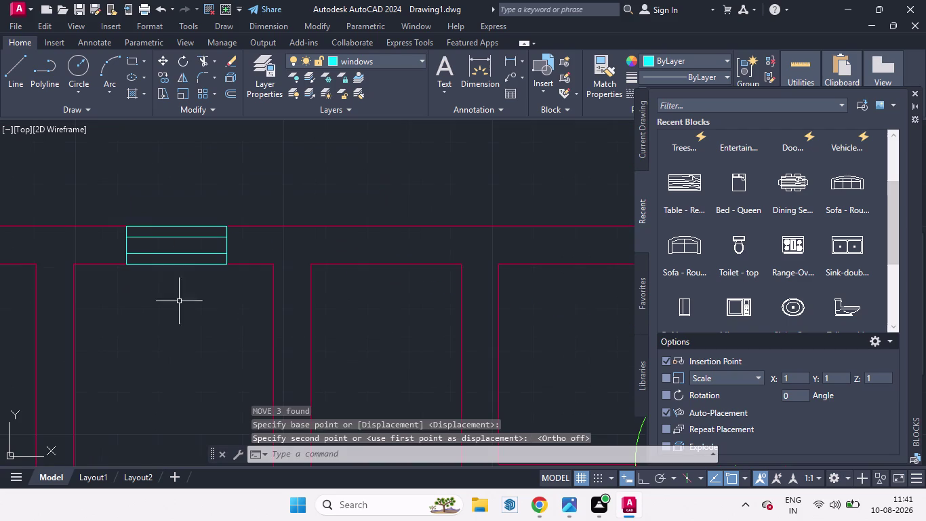
scroll(up, 3)
scroll(down, 3)
scroll(up, 3)
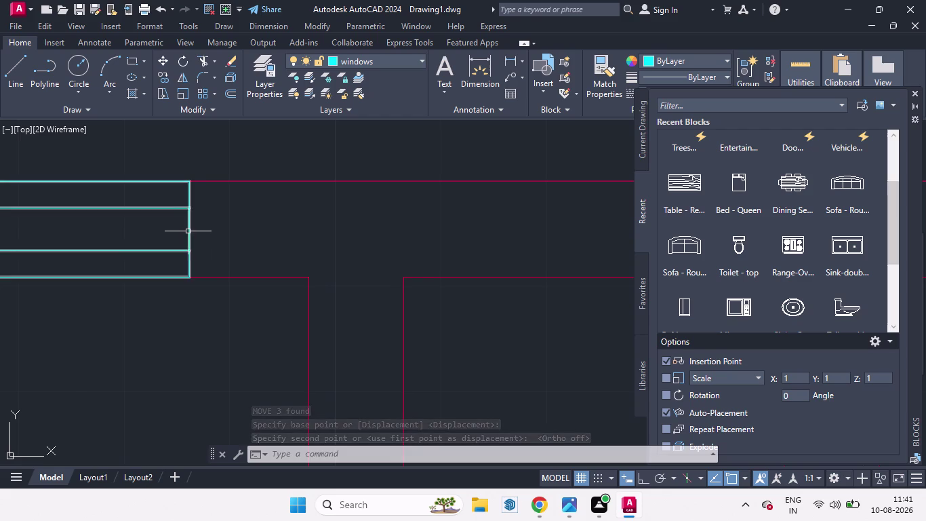
click(189, 231)
Copy the window group with Ortho on to a spot further along the top wall.
text(c)
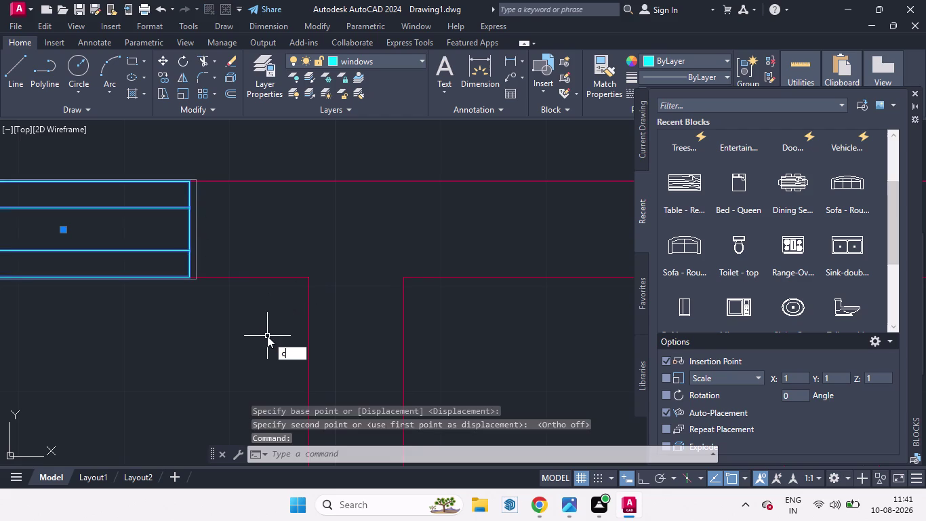
text(o)
key(Return)
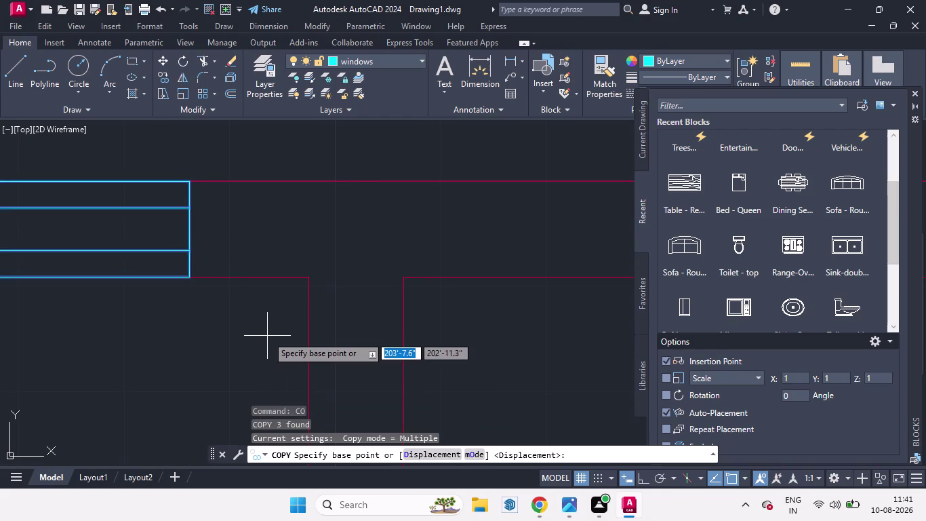
click(645, 485)
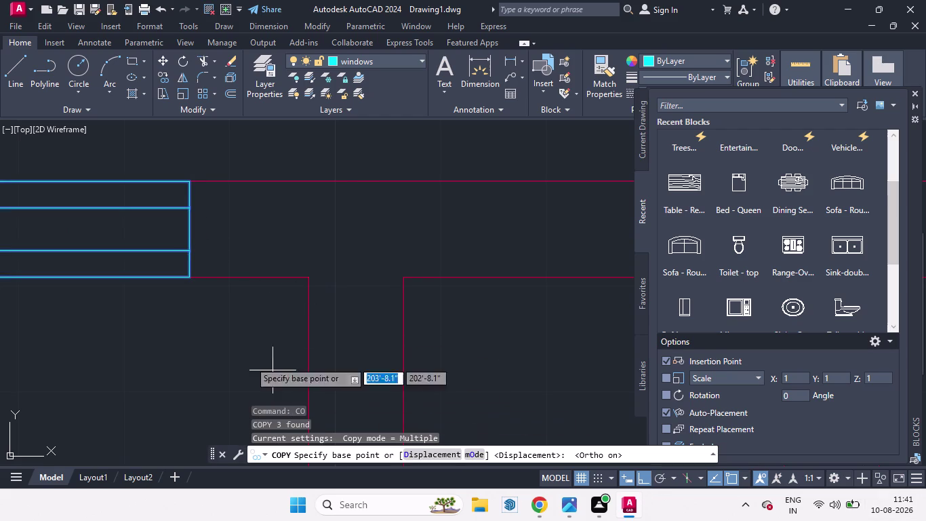
click(190, 280)
scroll(down, 3)
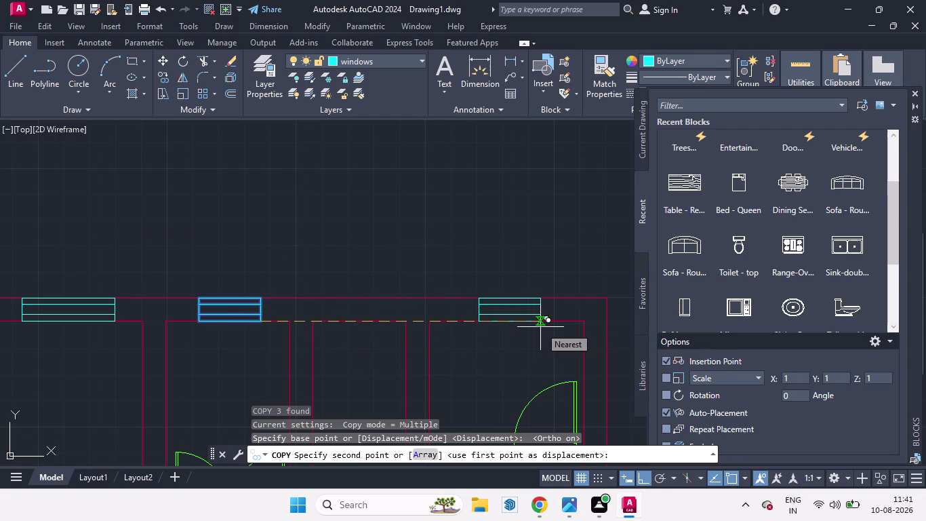
click(540, 327)
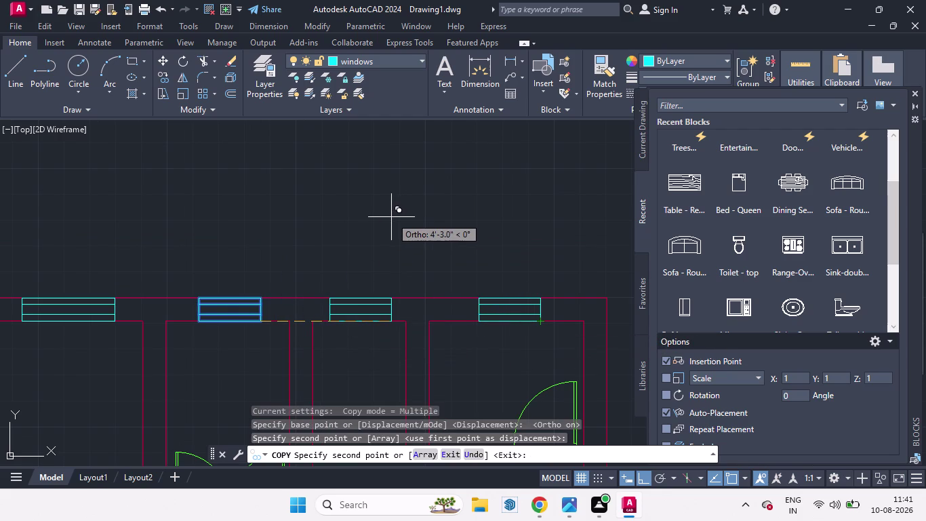
scroll(down, 3)
scroll(down, 3)
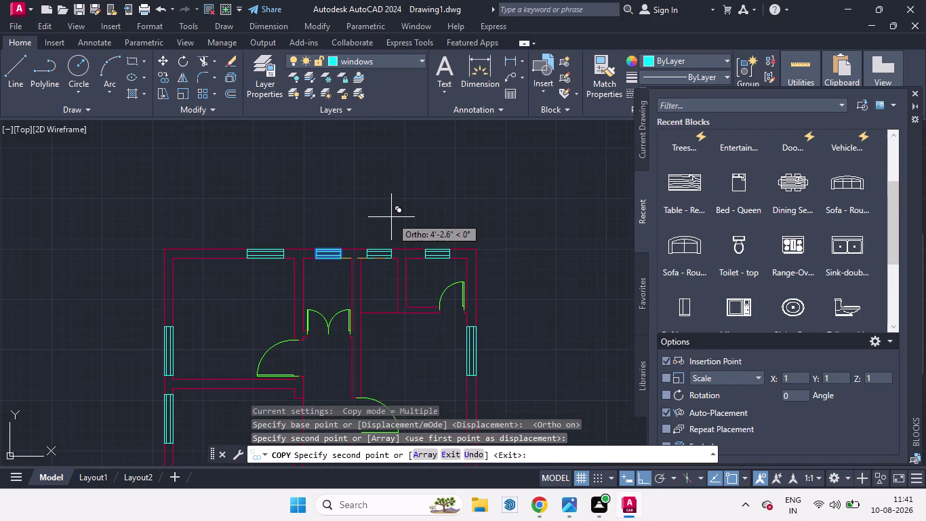
scroll(down, 3)
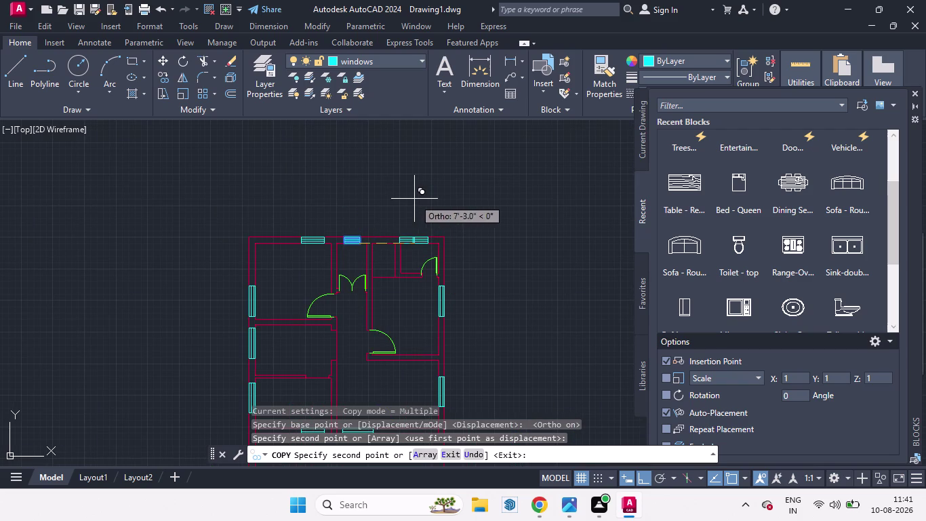
key(space)
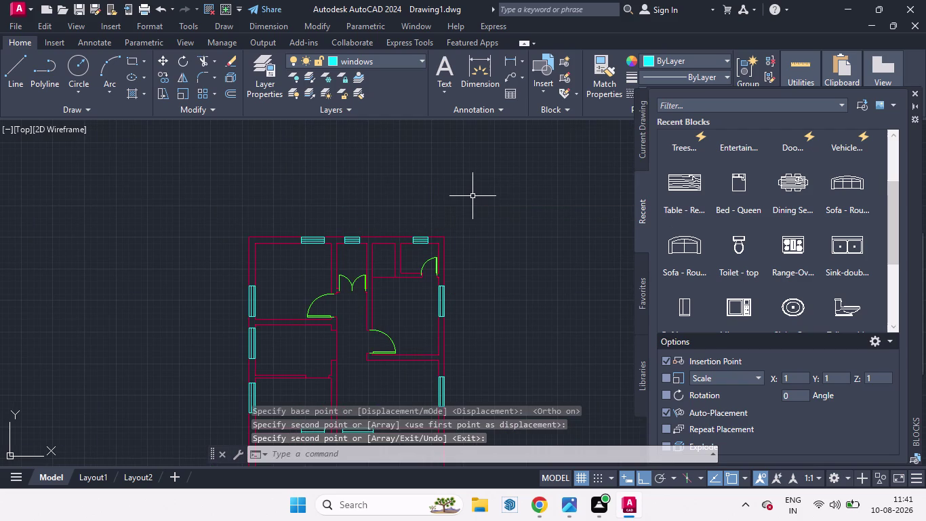
scroll(down, 3)
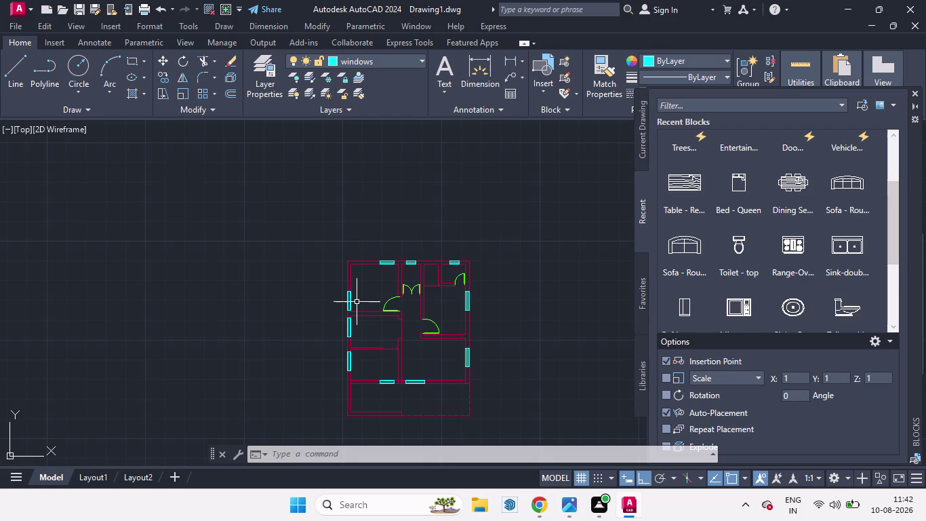
scroll(up, 3)
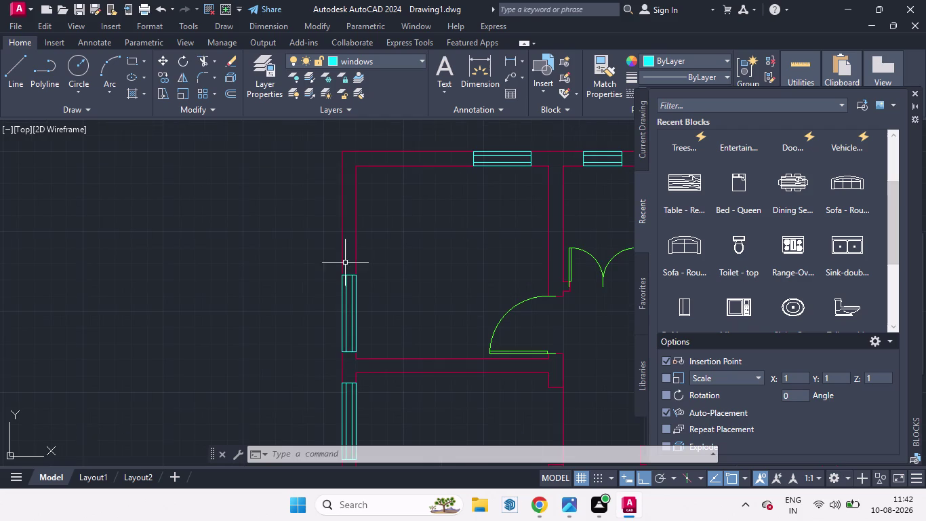
Select the left outer wall line and submit stray 0 and 1' entries.
click(341, 251)
scroll(down, 3)
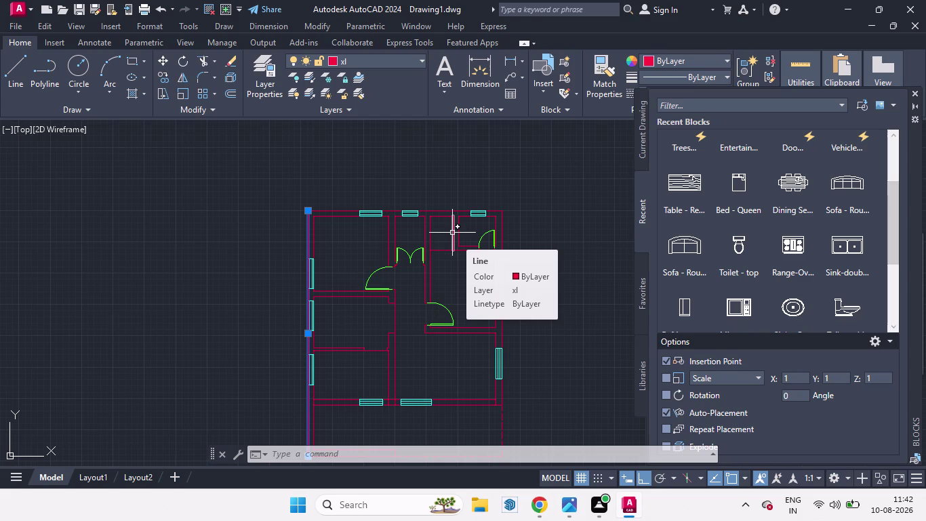
key(0)
key(Return)
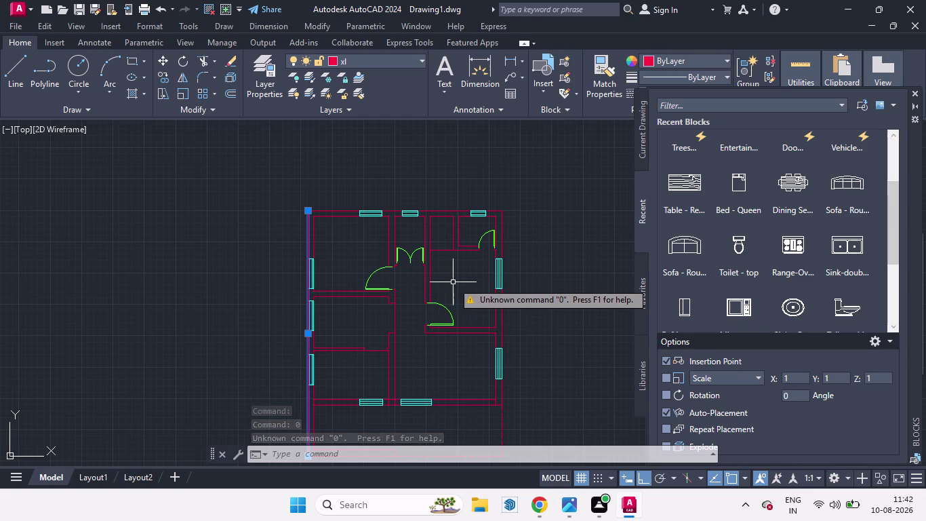
key(1)
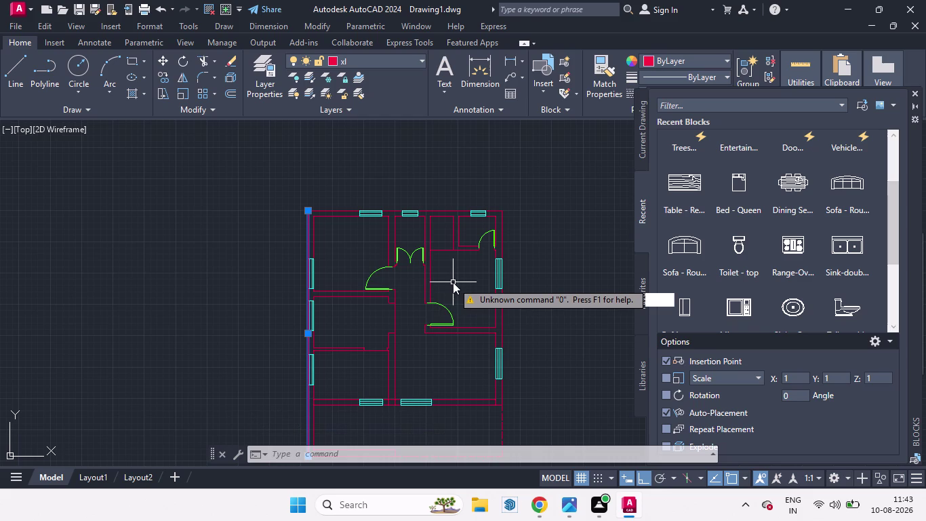
key(apostrophe)
key(space)
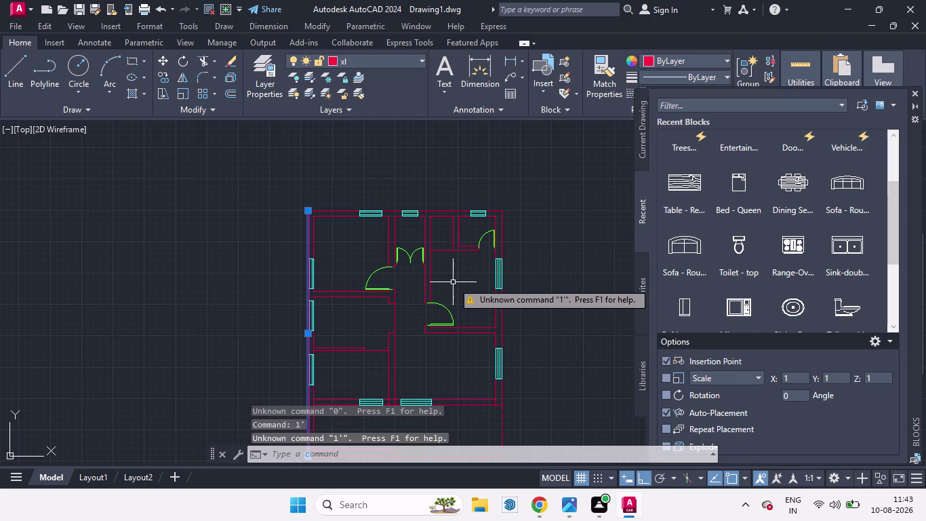
Cancel the first offset attempt, restart OFFSET and set the distance to 1'6".
key(o)
key(Return)
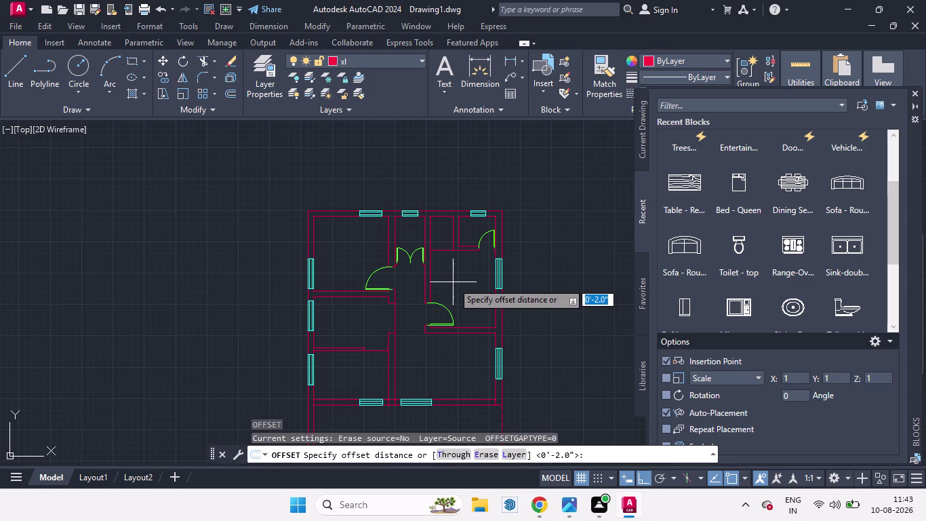
key(space)
key(o)
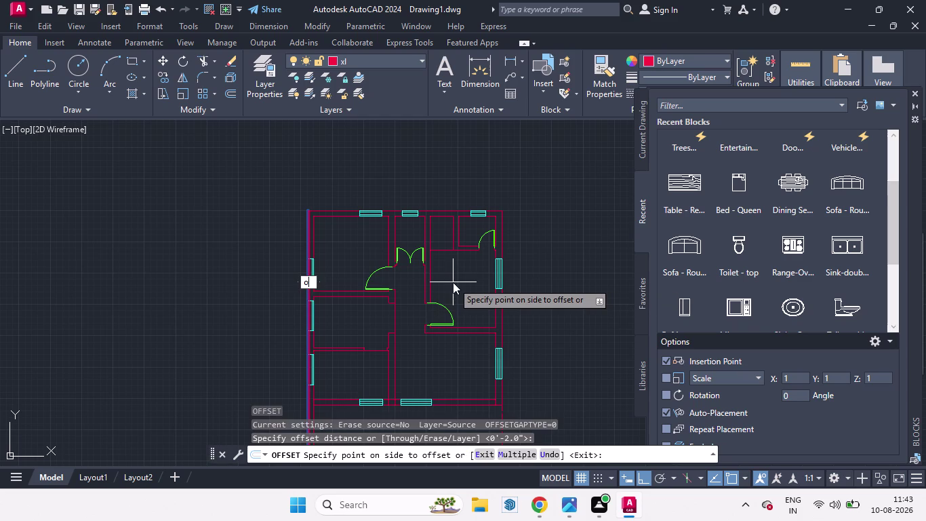
key(Escape)
key(Escape)
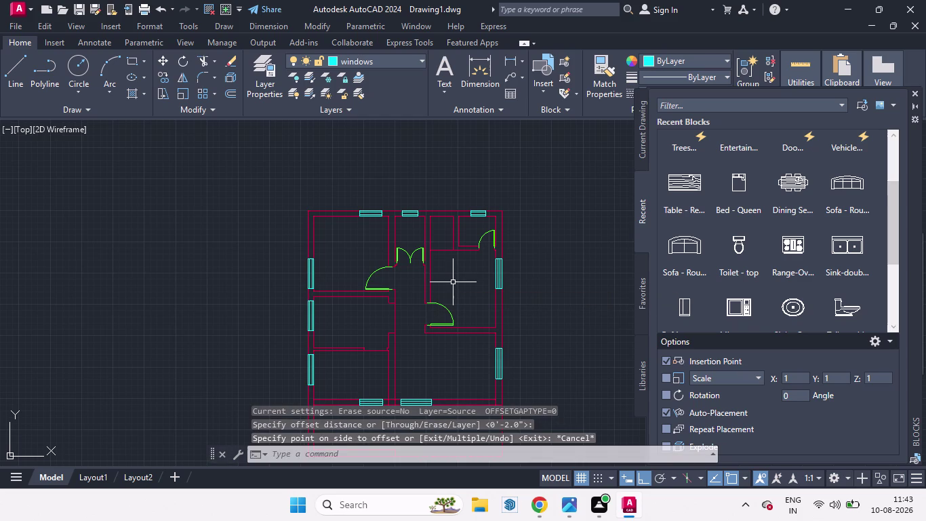
key(o)
key(Return)
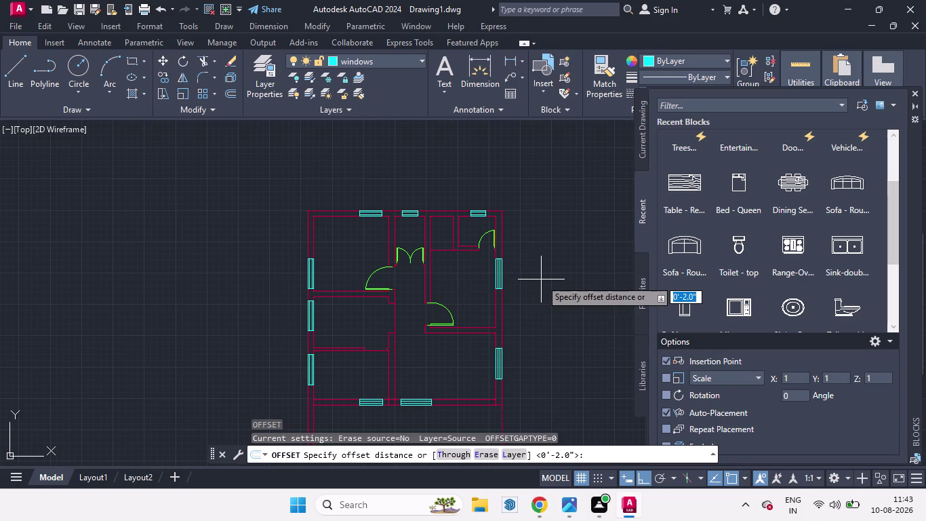
text(1')
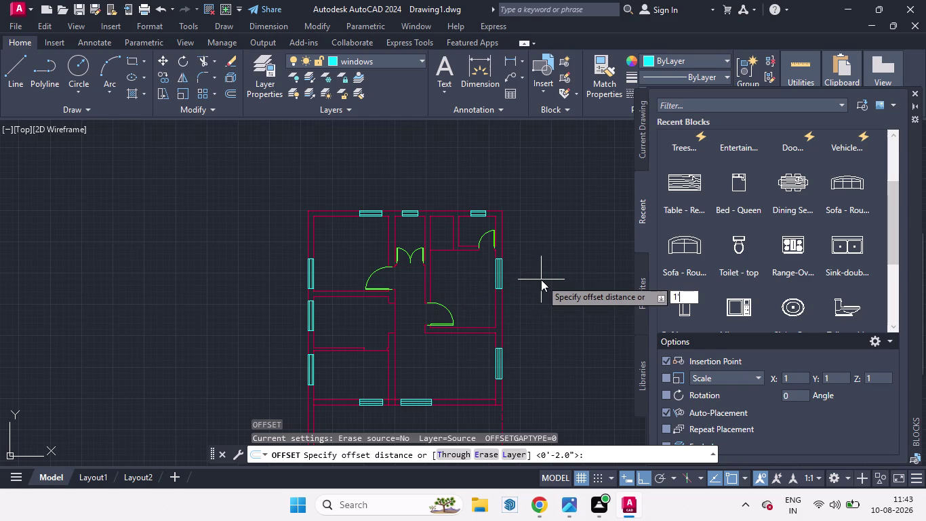
key(6)
key(Return)
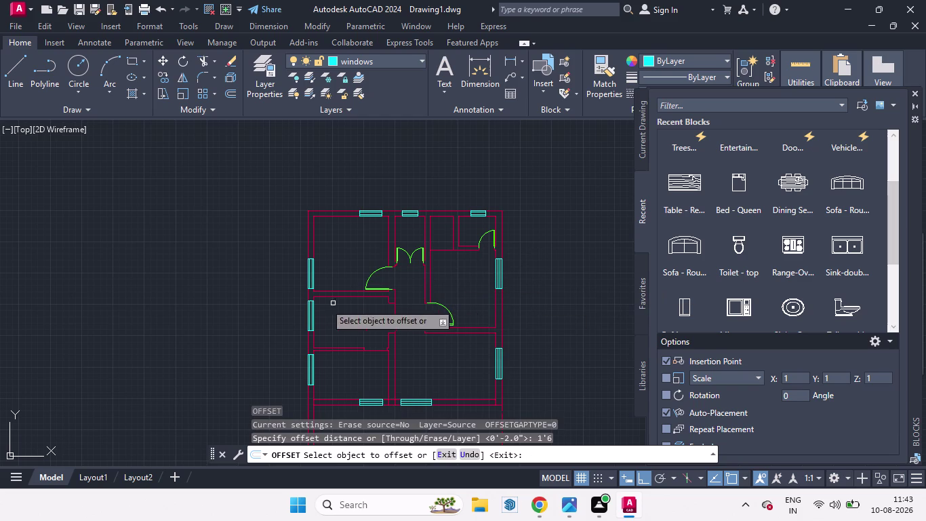
Offset the left, top, right and bottom outer wall lines outward.
drag(307, 235, 285, 235)
click(285, 236)
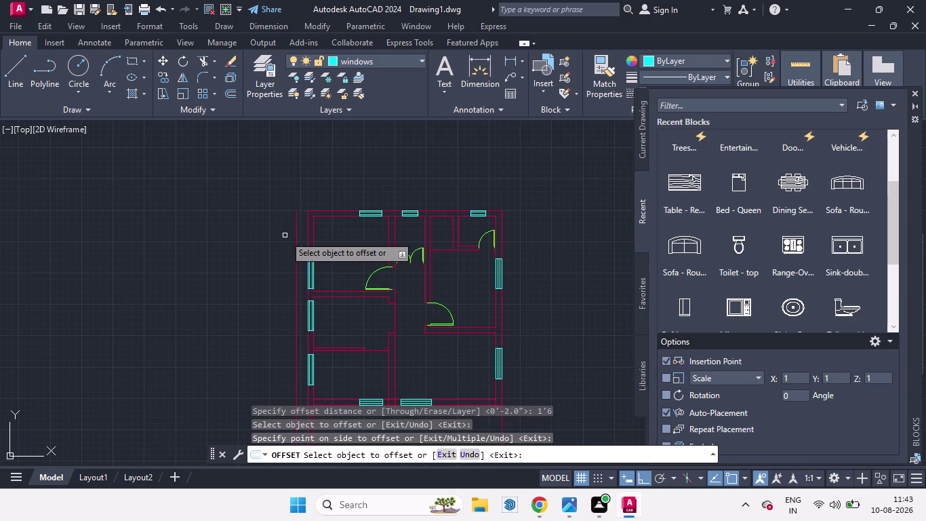
drag(502, 244, 532, 243)
click(532, 243)
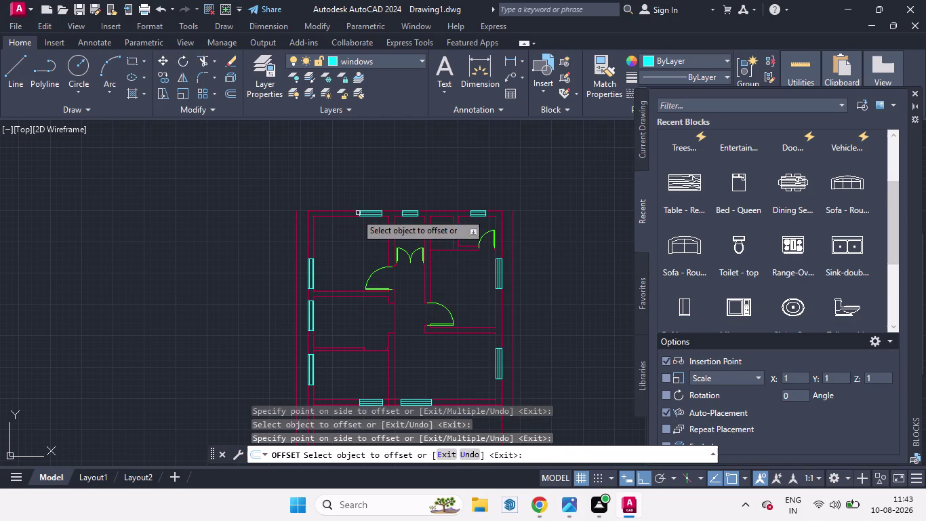
drag(337, 210, 336, 199)
click(337, 188)
scroll(down, 3)
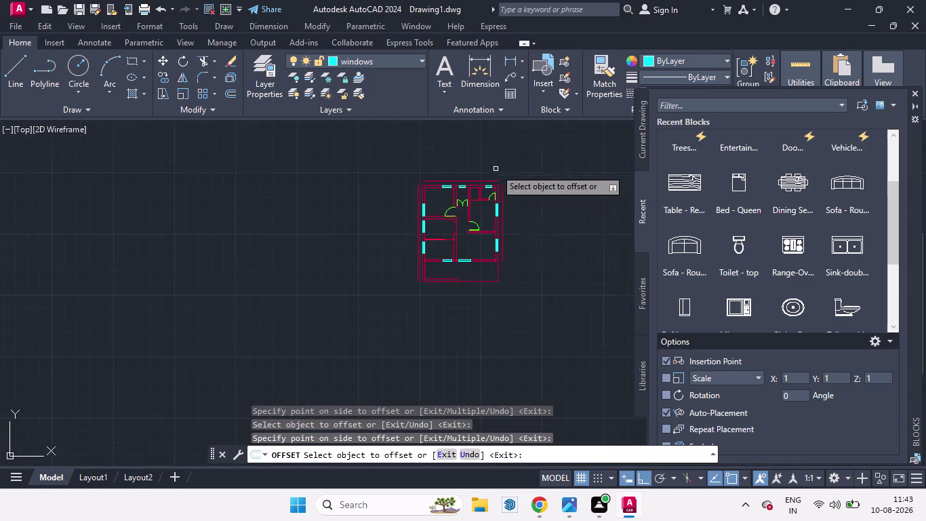
scroll(up, 3)
drag(434, 292, 434, 314)
click(434, 314)
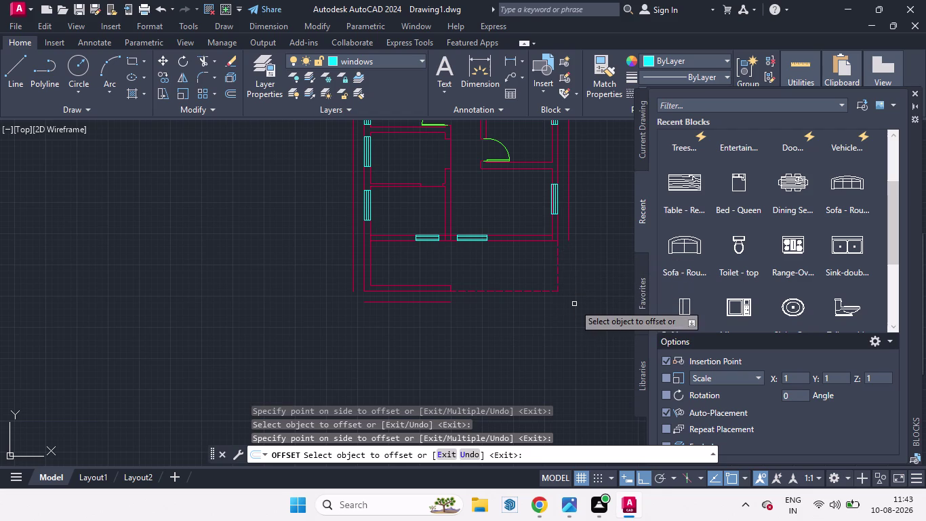
key(space)
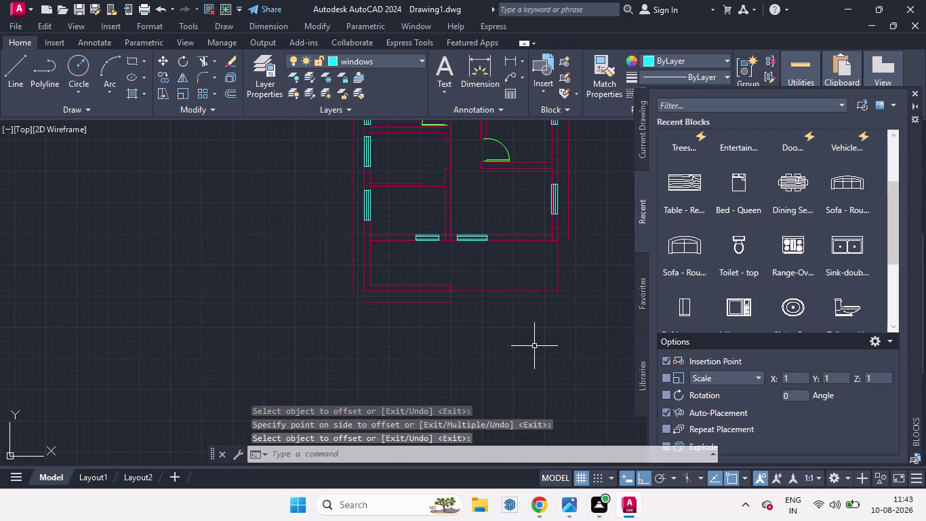
Fillet the bottom corners where the offset outer lines meet.
key(f)
key(Return)
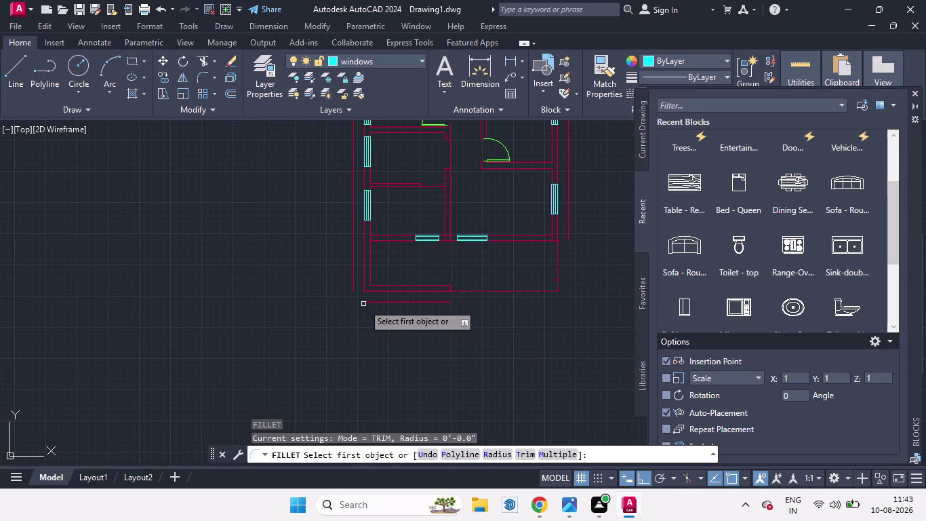
click(364, 302)
click(354, 288)
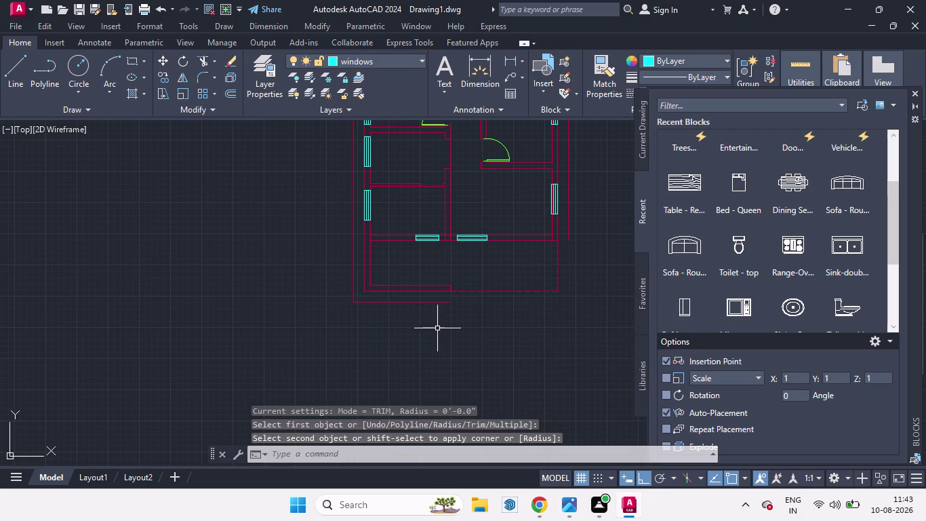
key(space)
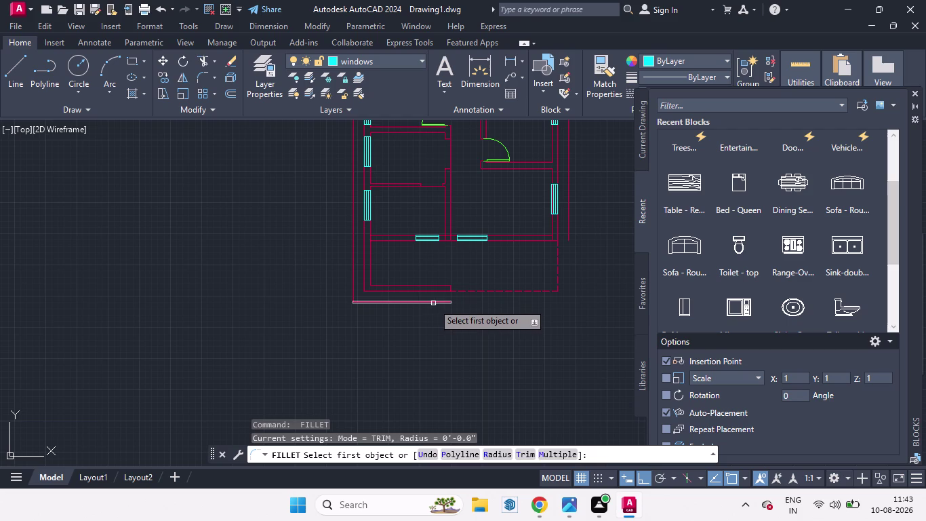
click(434, 303)
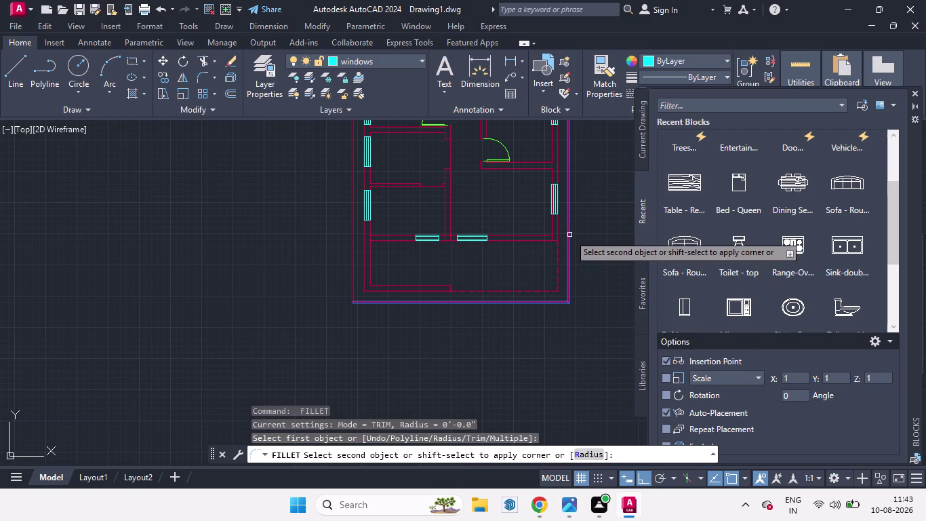
click(570, 235)
key(space)
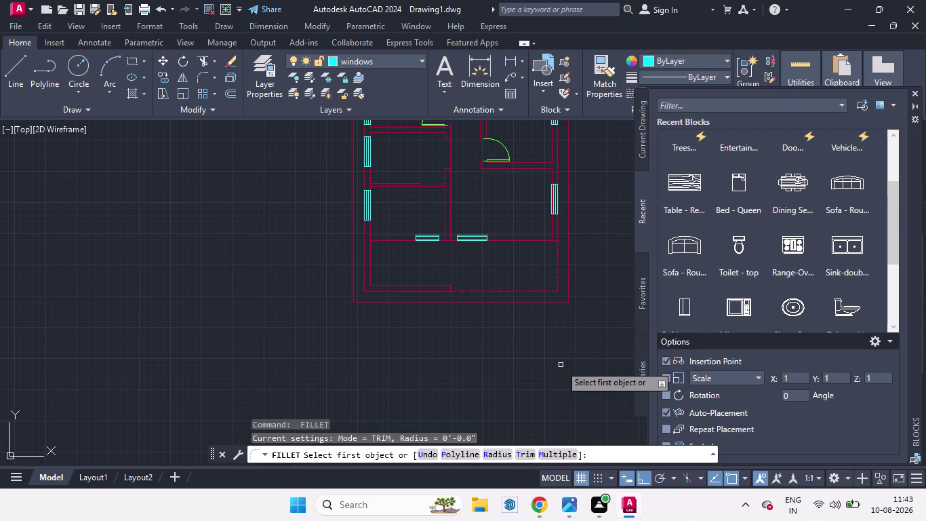
Fillet the top-right and top-left corners of the offset outer lines.
scroll(down, 3)
scroll(up, 3)
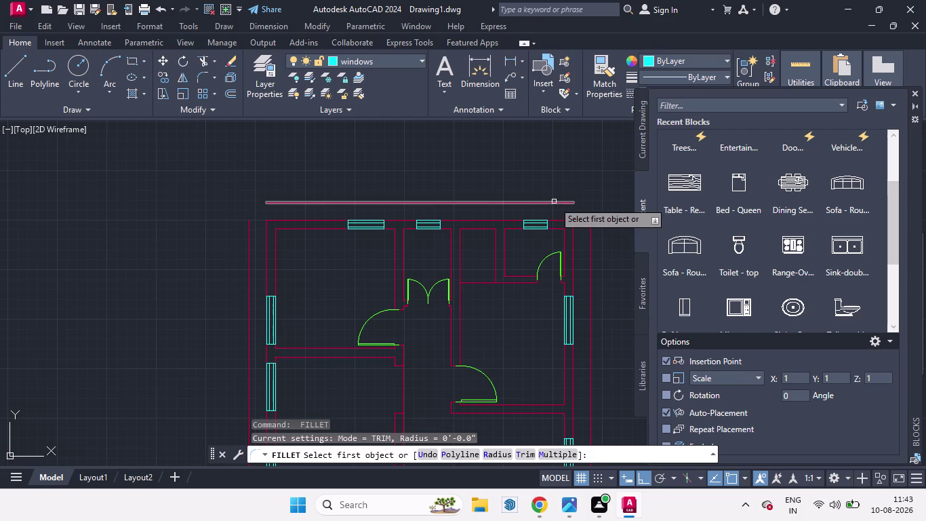
click(554, 202)
click(592, 228)
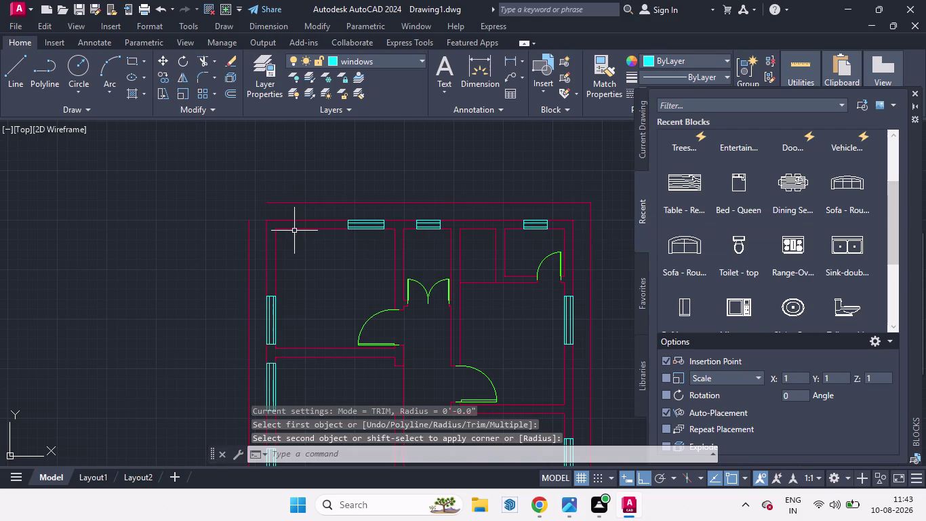
key(space)
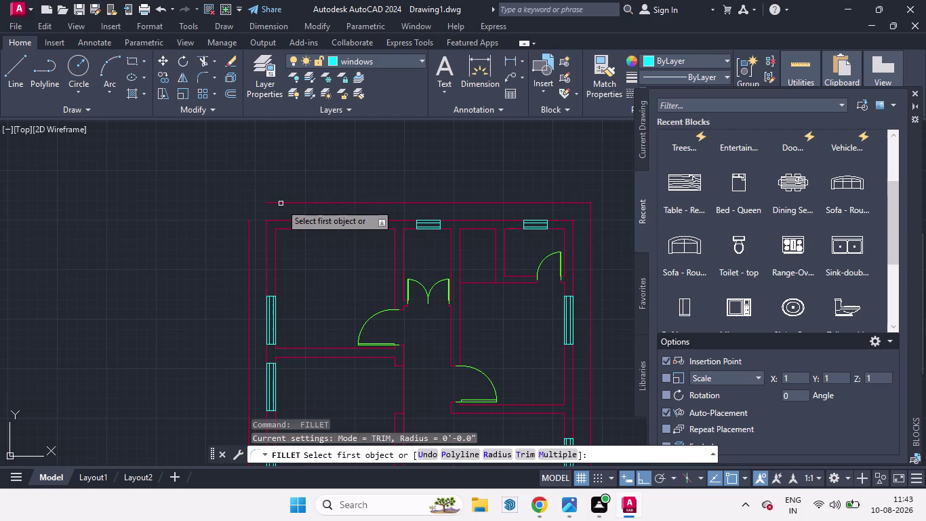
click(280, 203)
click(249, 224)
key(space)
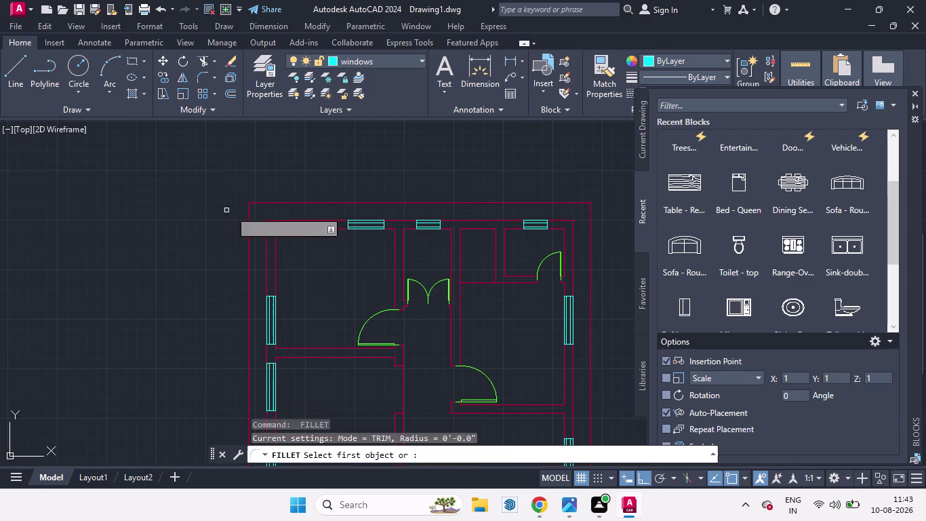
scroll(down, 3)
key(space)
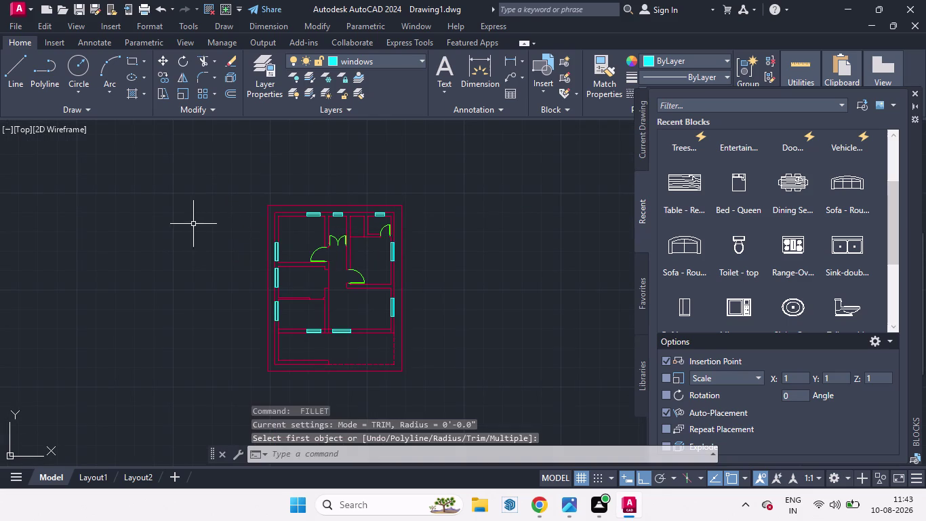
Open the Layer dropdown in the Layers panel.
scroll(up, 3)
scroll(down, 3)
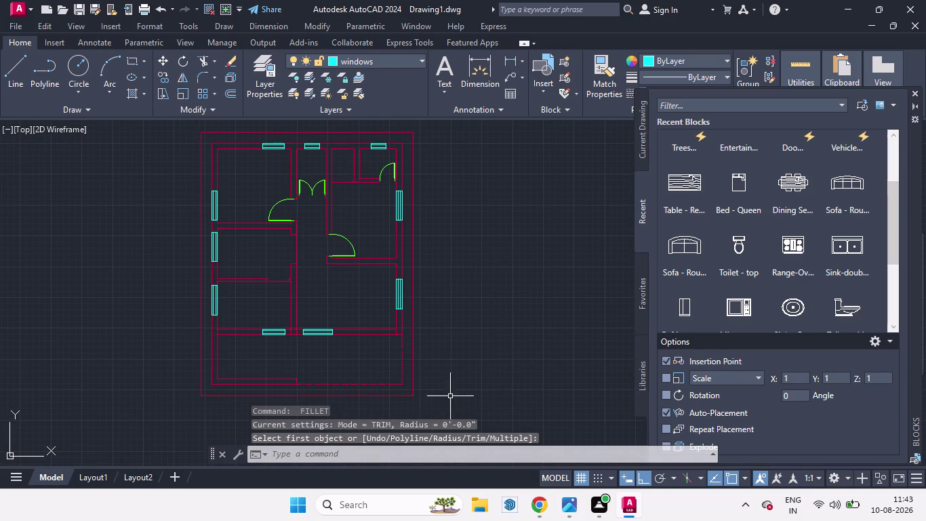
scroll(down, 3)
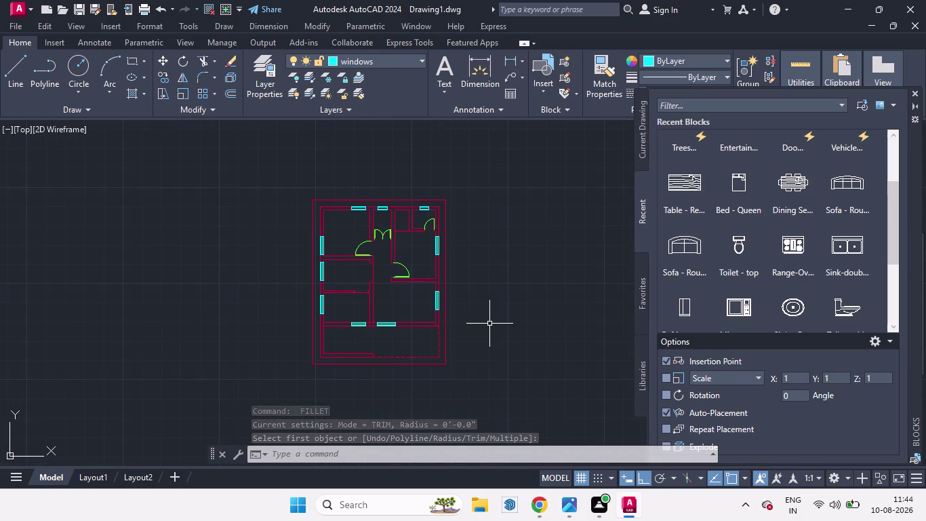
scroll(up, 3)
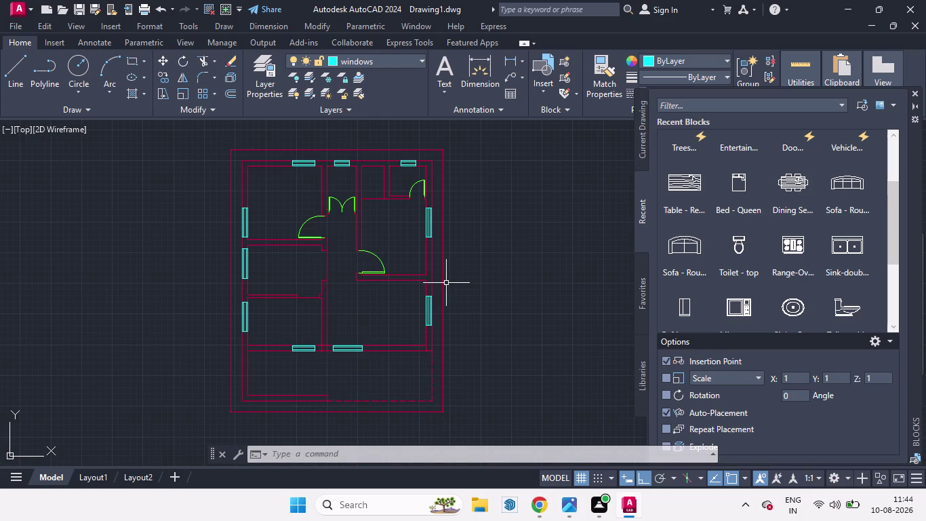
click(417, 60)
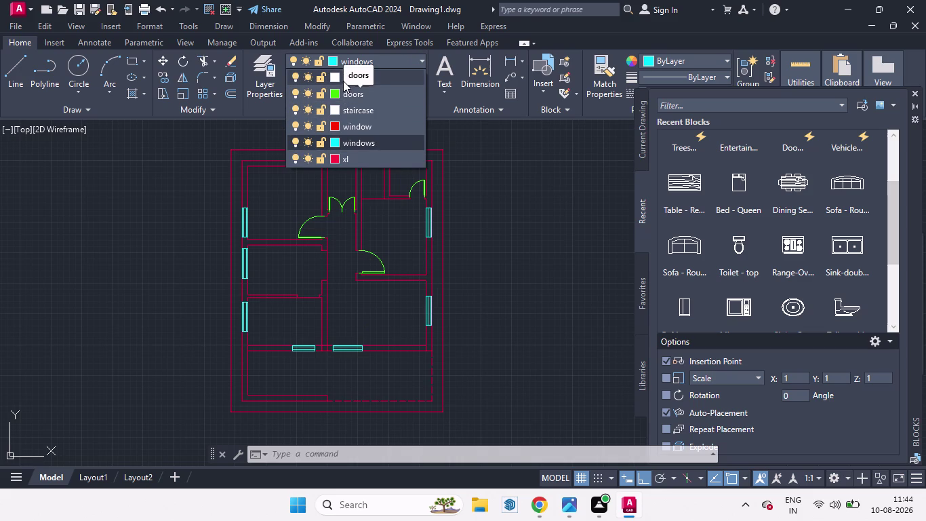
Make layer 0 current, cancel a stray fillet, and select the top boundary line.
click(342, 78)
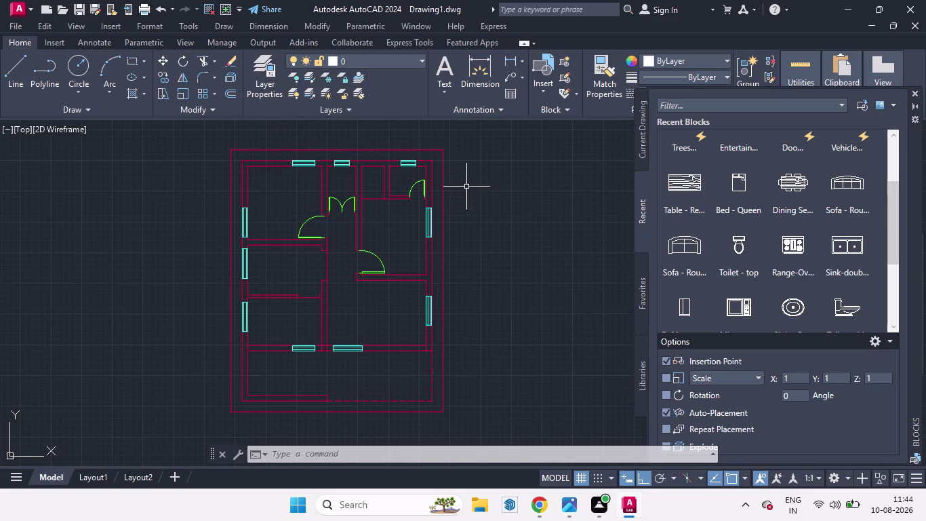
key(space)
click(443, 189)
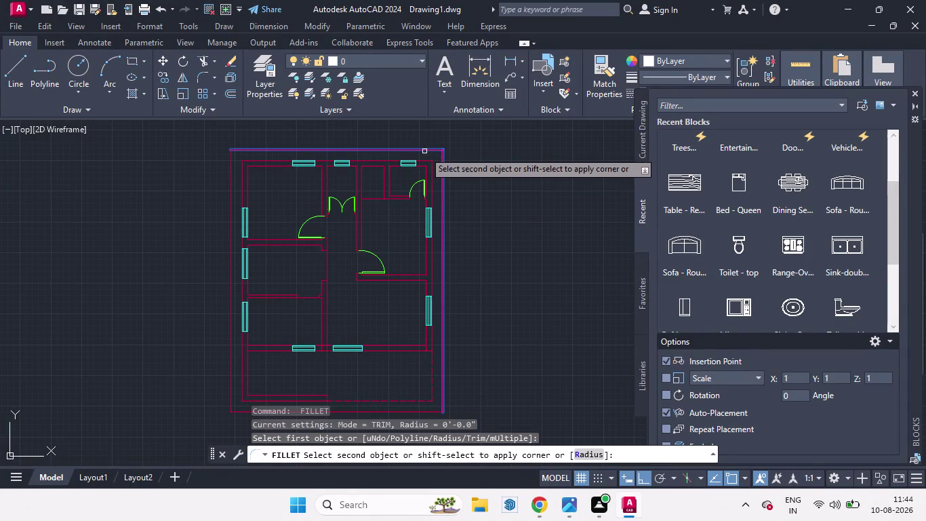
key(Escape)
click(425, 152)
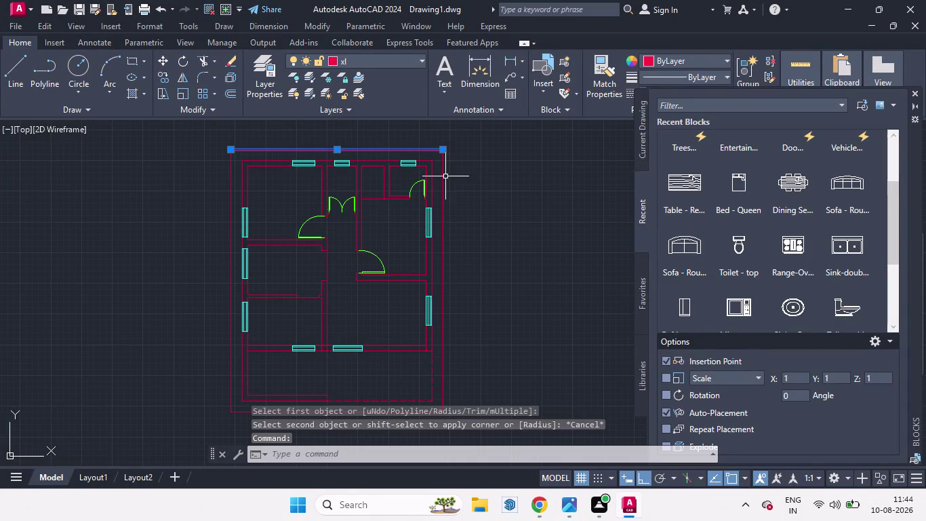
click(445, 175)
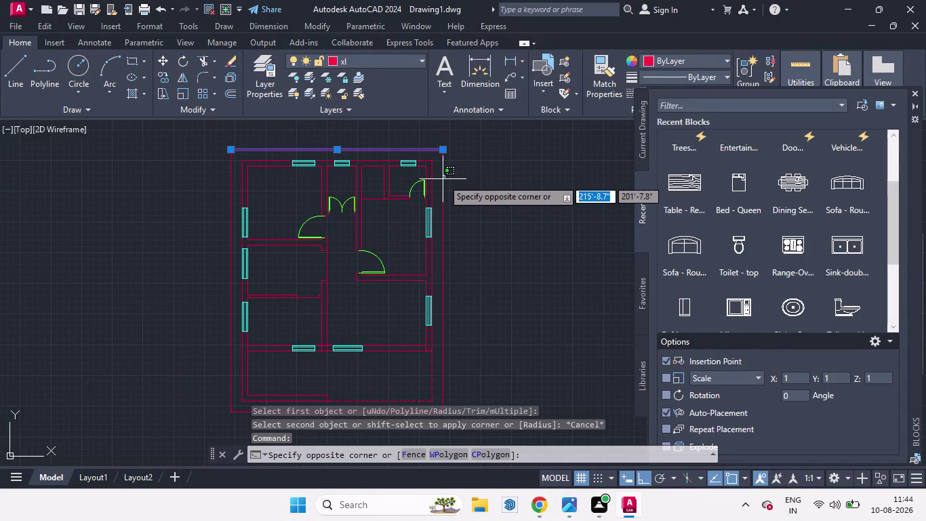
click(442, 179)
Select the bottom outer boundary line and start MOVE on it.
click(232, 201)
scroll(down, 3)
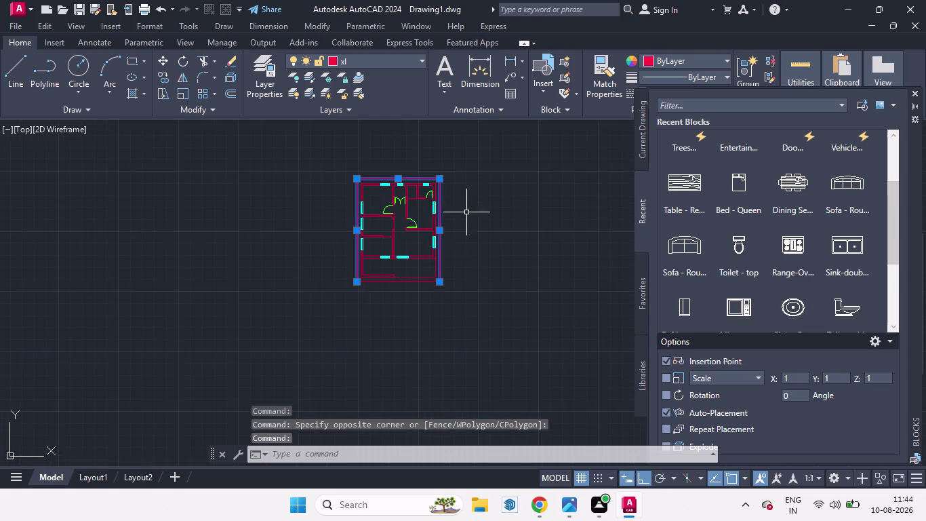
scroll(up, 3)
click(324, 246)
scroll(down, 3)
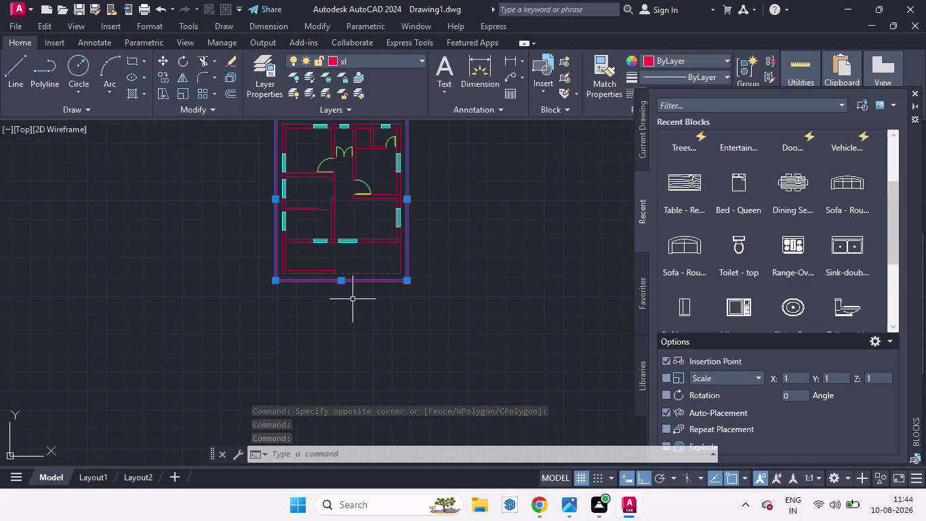
key(space)
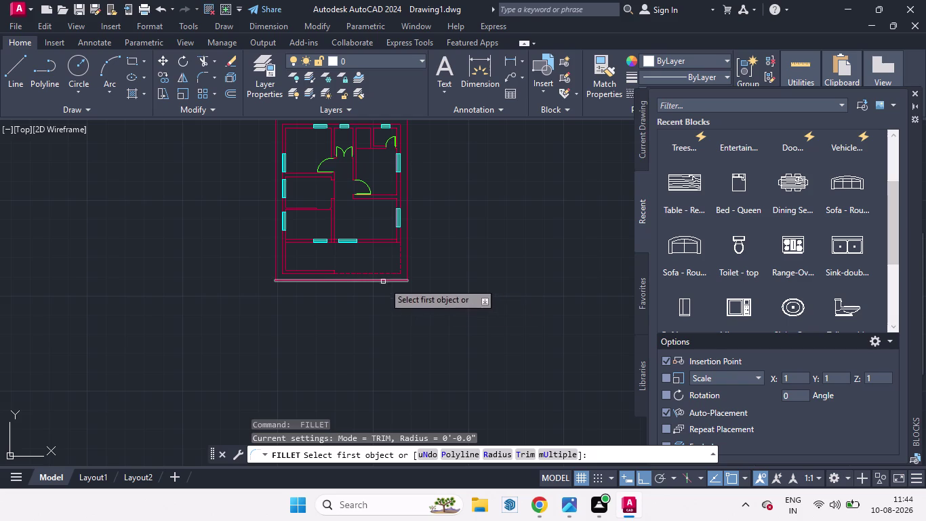
key(space)
click(369, 279)
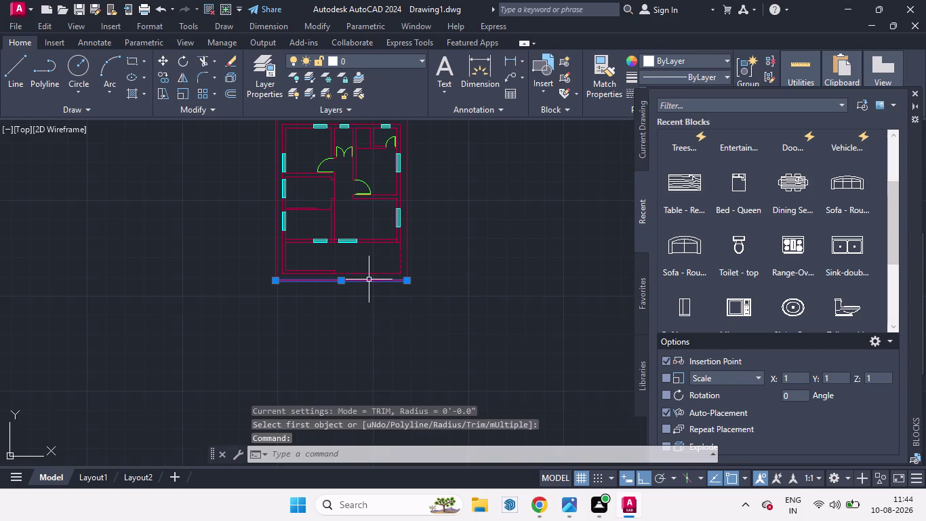
key(m)
key(Return)
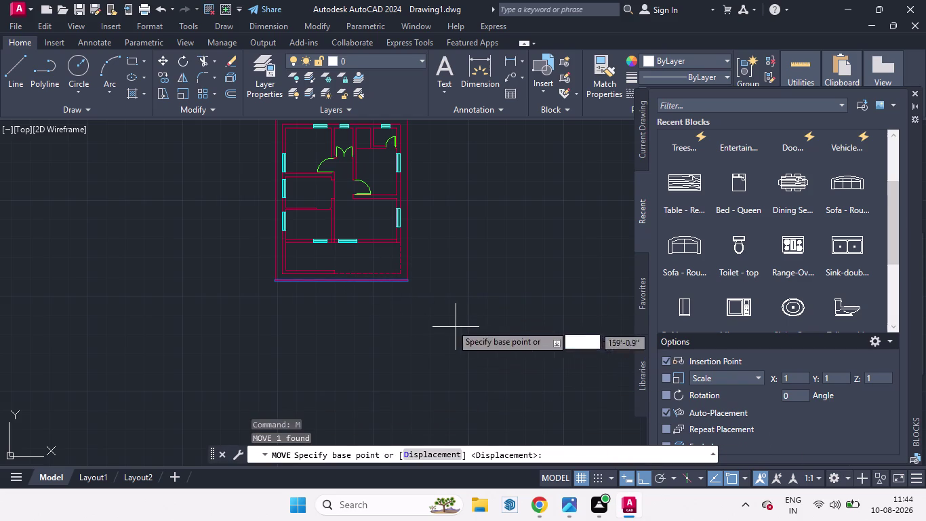
Move the bottom outer boundary line 4'6" downward from a base point on it.
click(405, 282)
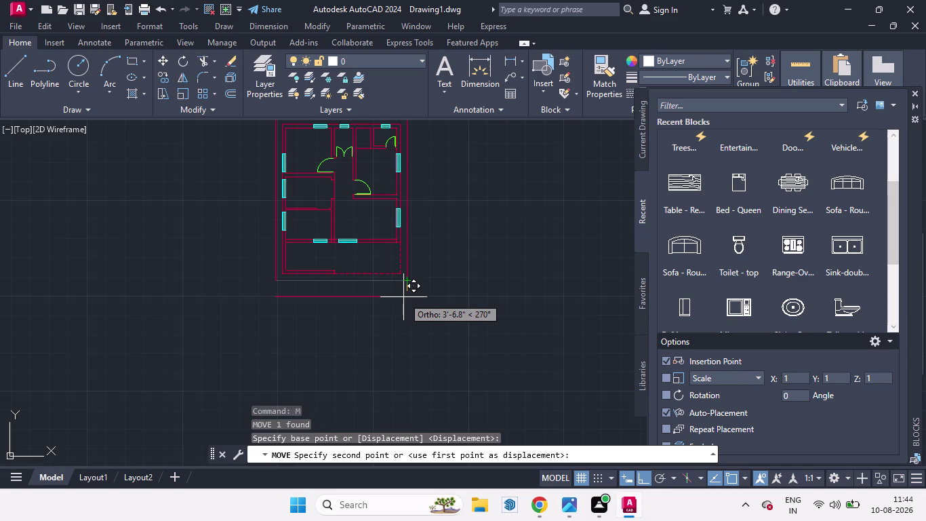
text(4')
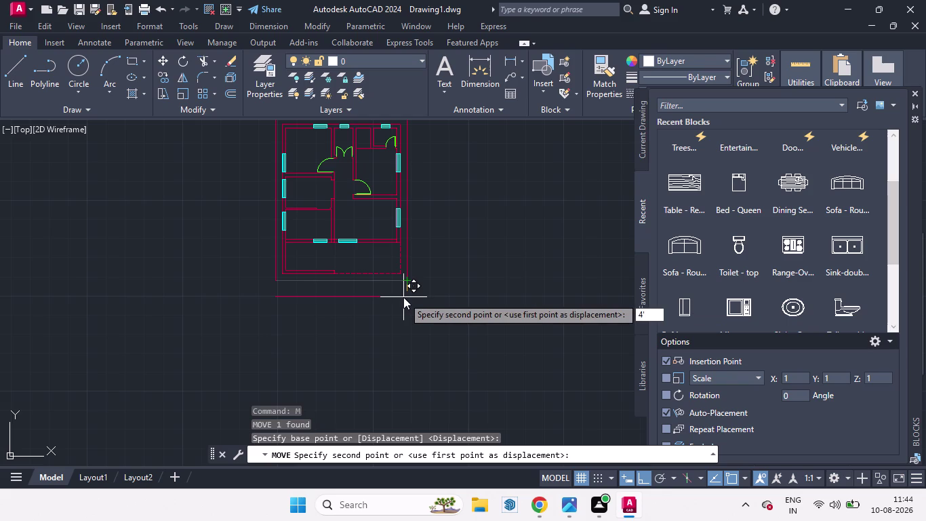
key(6)
key(Return)
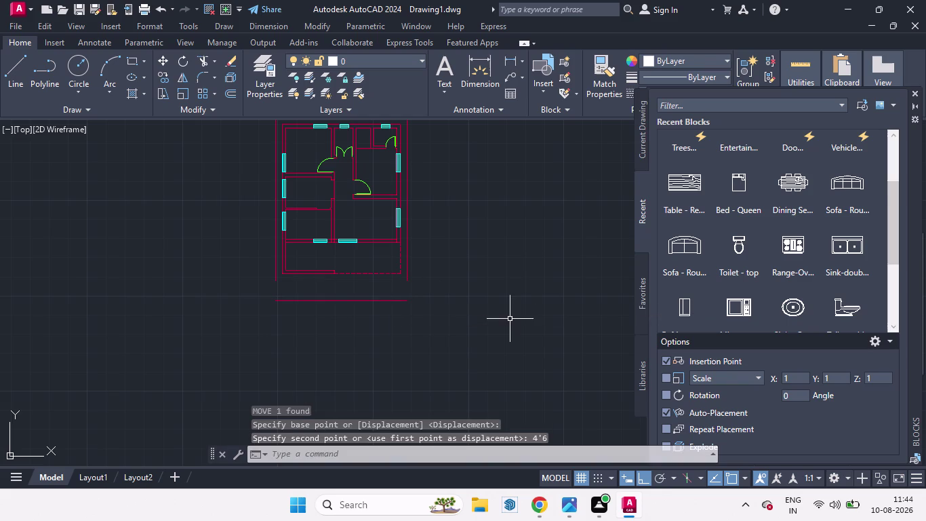
key(space)
key(space)
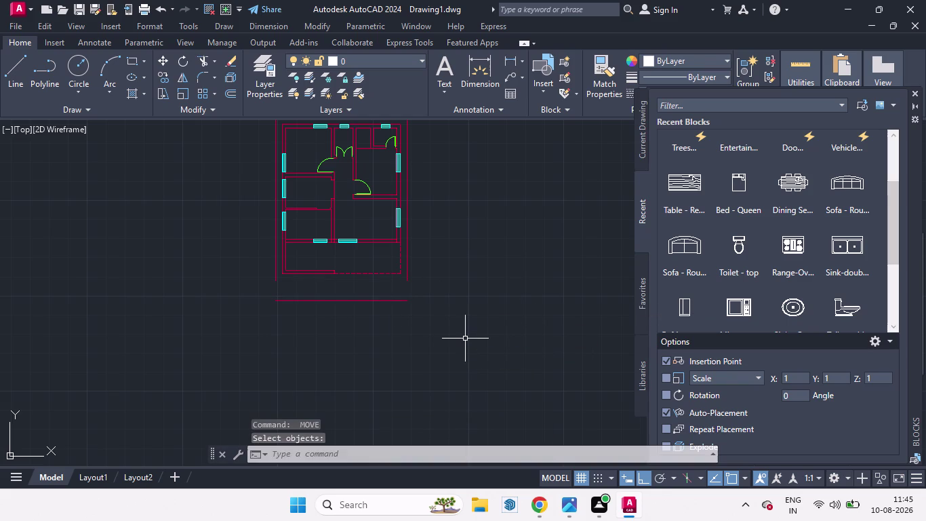
Fillet the right and left outer boundary lines onto the lowered bottom line.
key(f)
key(Return)
click(408, 279)
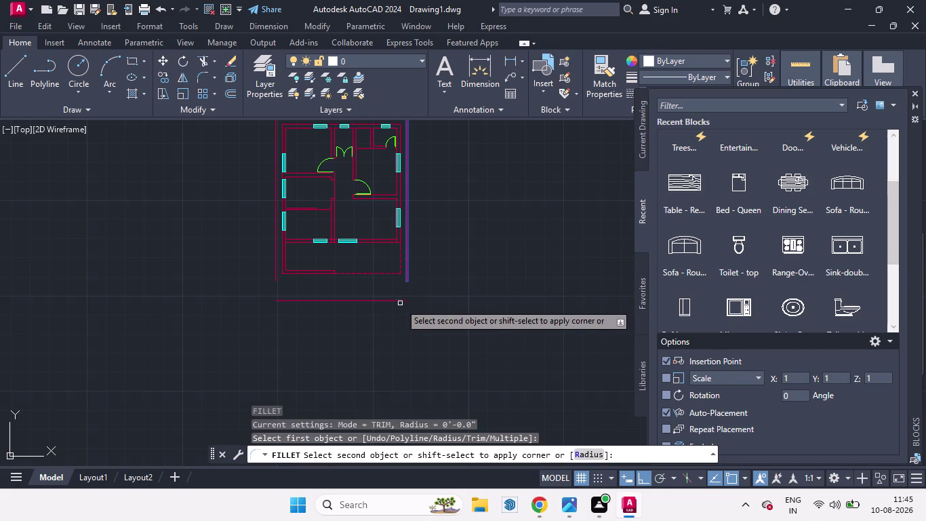
click(399, 301)
key(space)
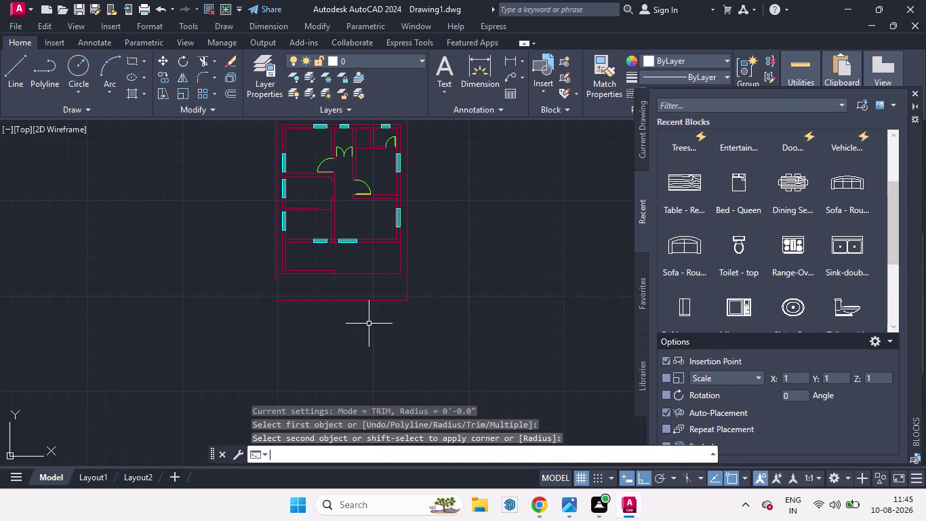
click(278, 272)
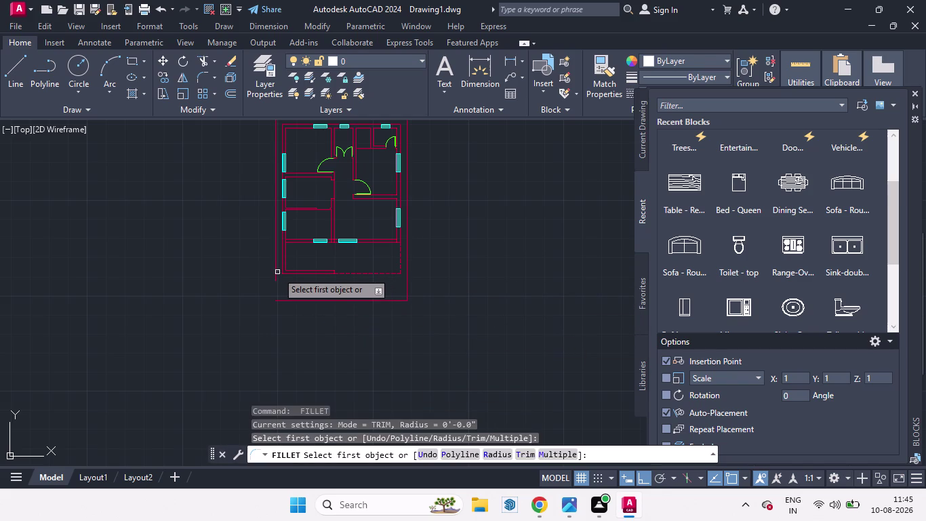
click(273, 270)
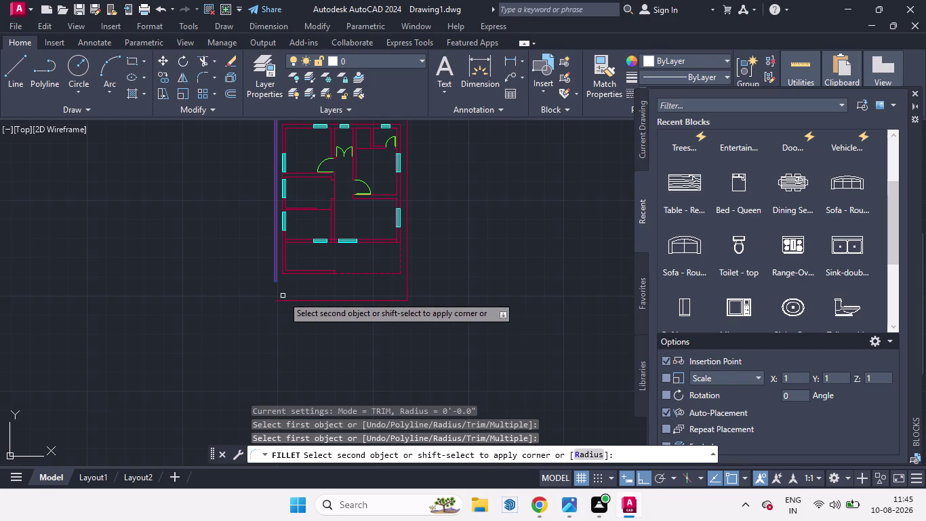
click(286, 300)
key(space)
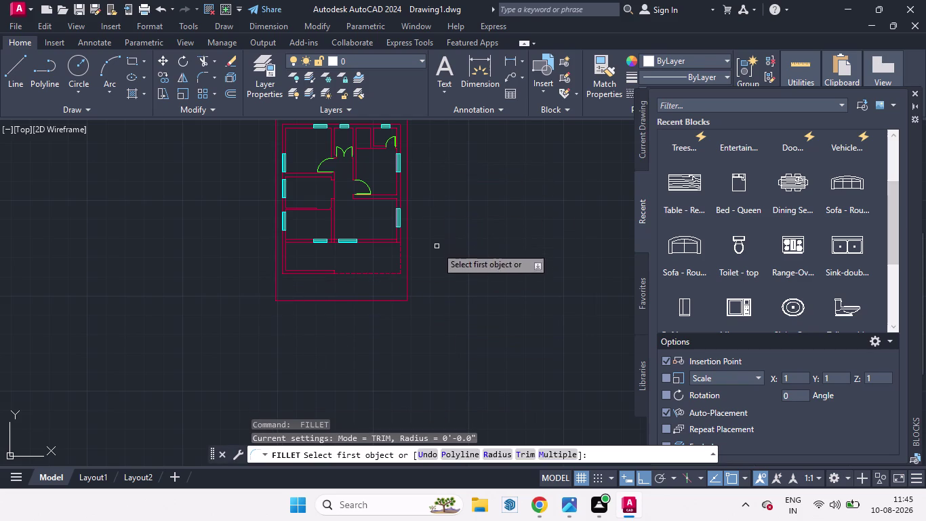
key(space)
Put the four outer boundary lines on layer 0.
click(408, 276)
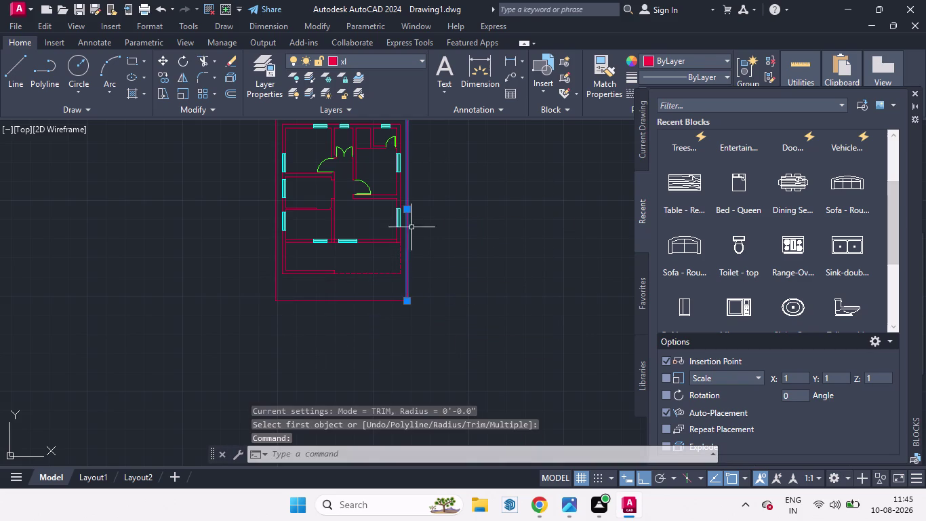
click(359, 302)
click(276, 263)
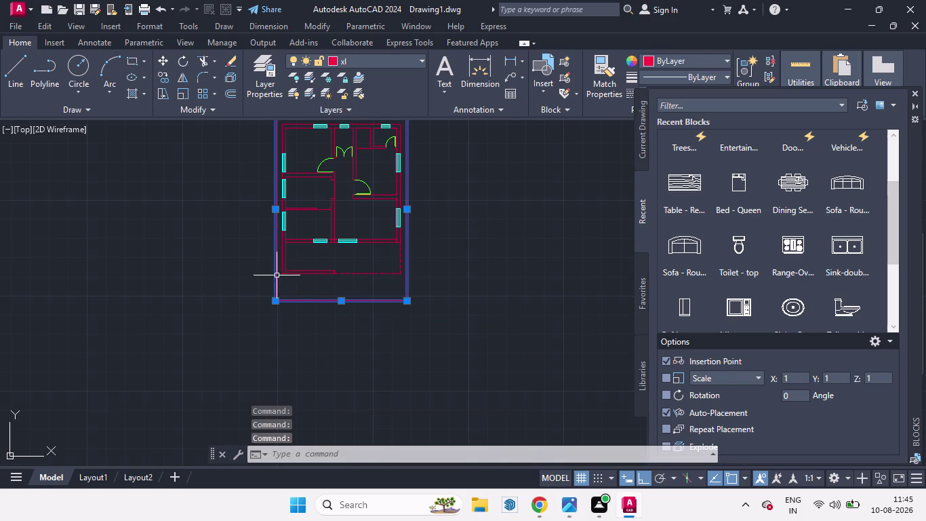
scroll(down, 3)
scroll(up, 3)
click(304, 189)
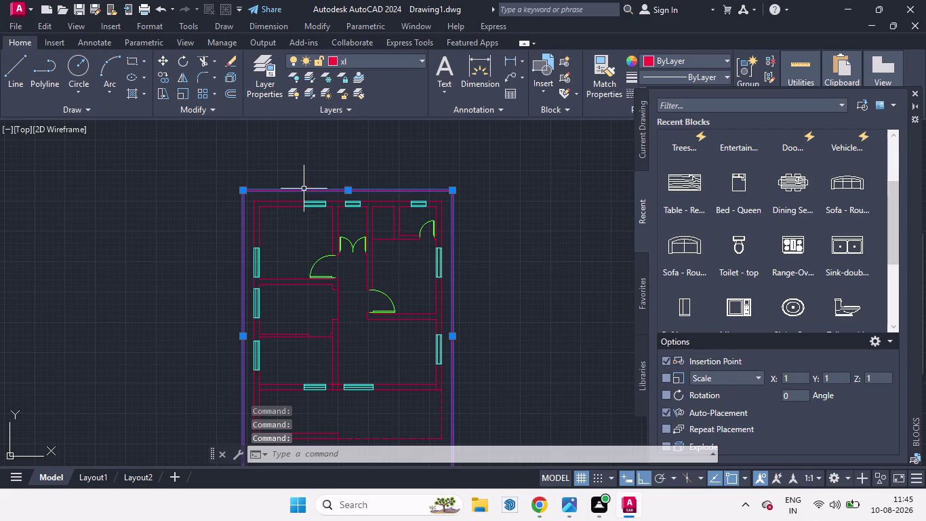
click(419, 62)
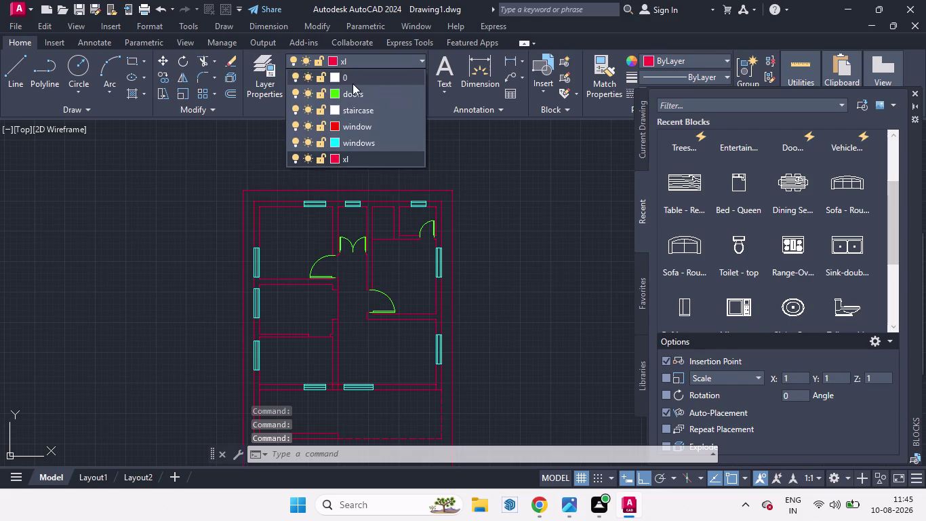
click(353, 83)
key(space)
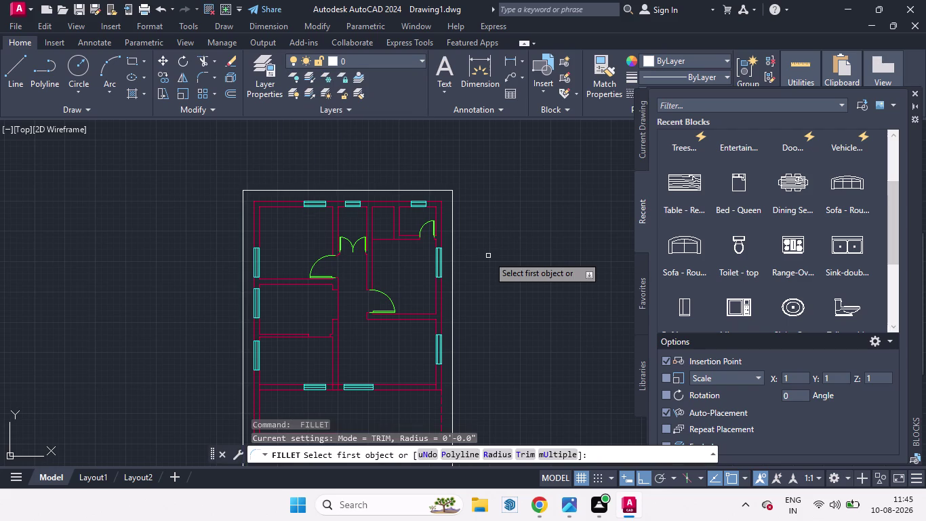
scroll(down, 3)
Offset the right outer boundary line by 4.5 inches.
scroll(up, 3)
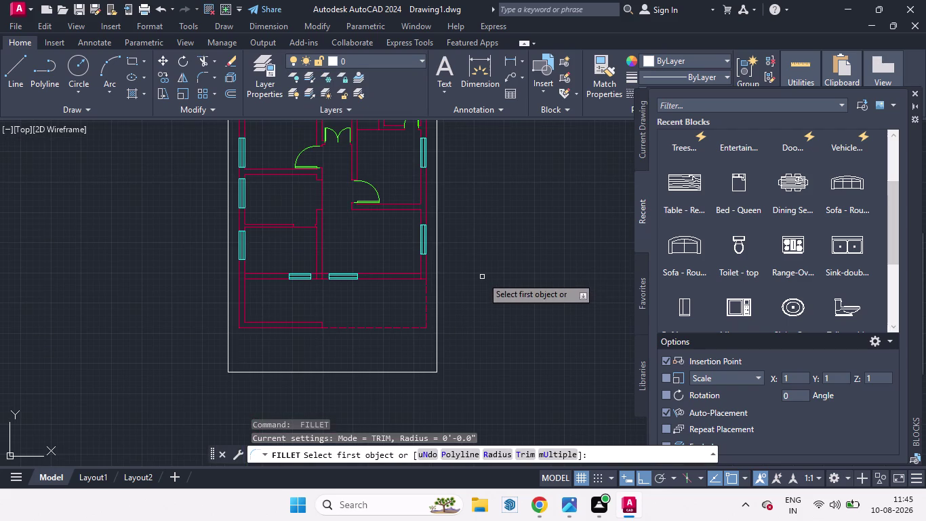
key(space)
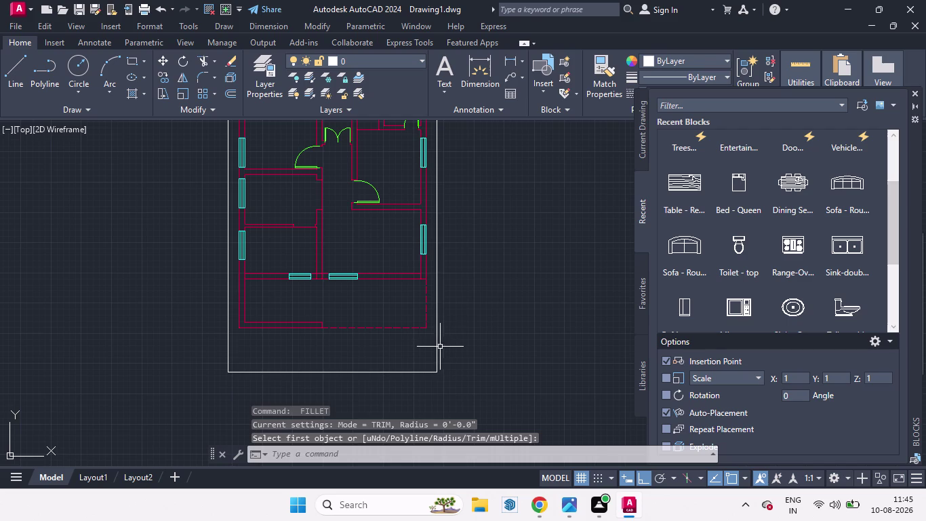
click(438, 346)
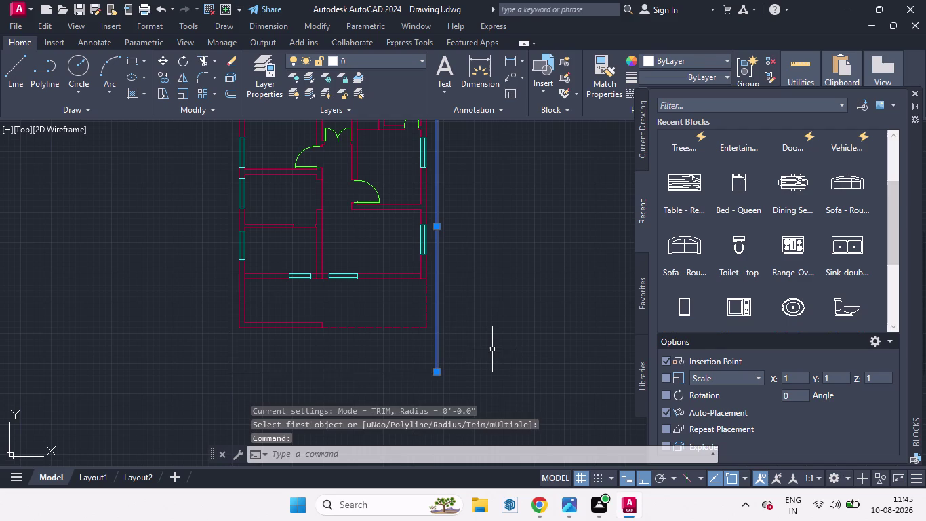
key(o)
key(shift+Return)
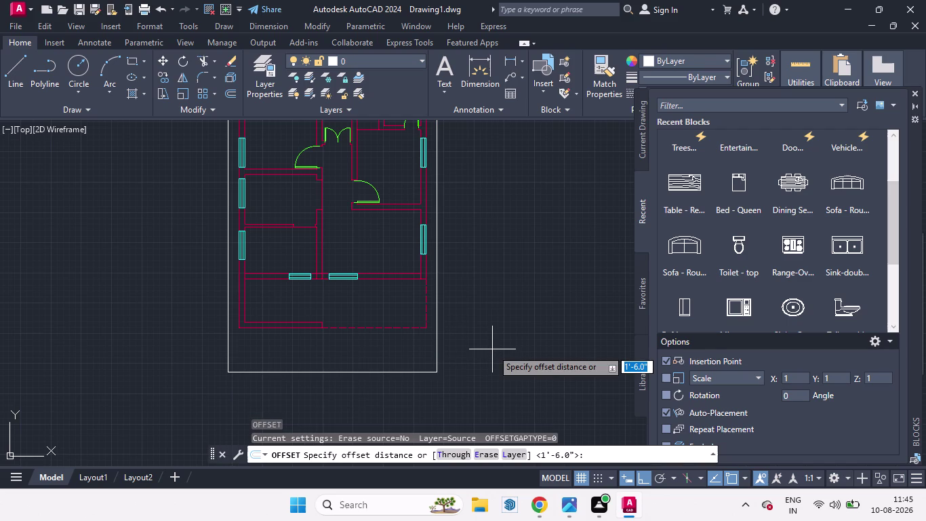
key(4)
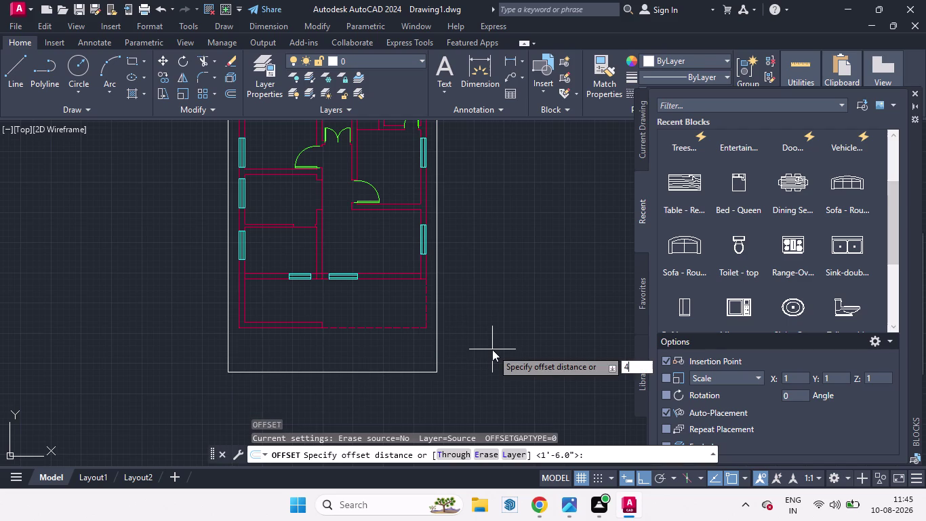
text(.5)
key(Return)
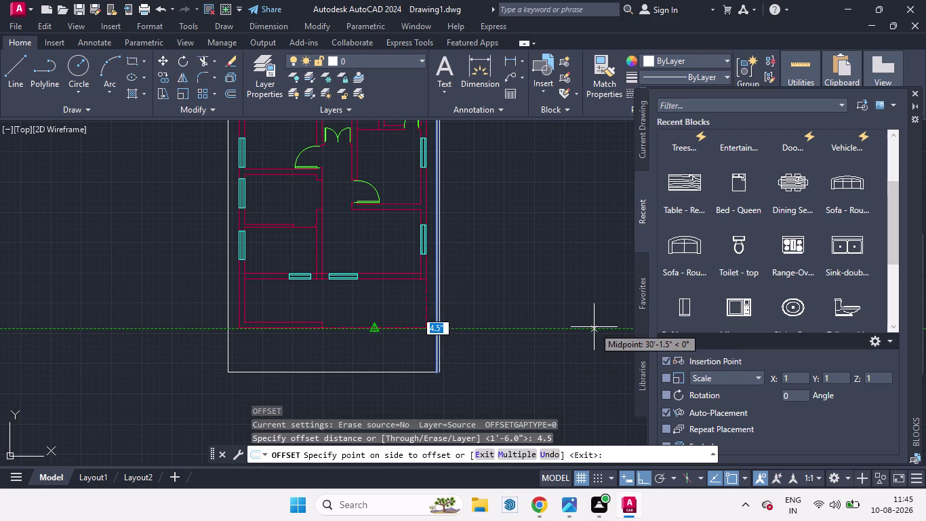
click(594, 327)
key(space)
Offset the bottom, left and top boundary lines by the same 4.5 inches.
key(space)
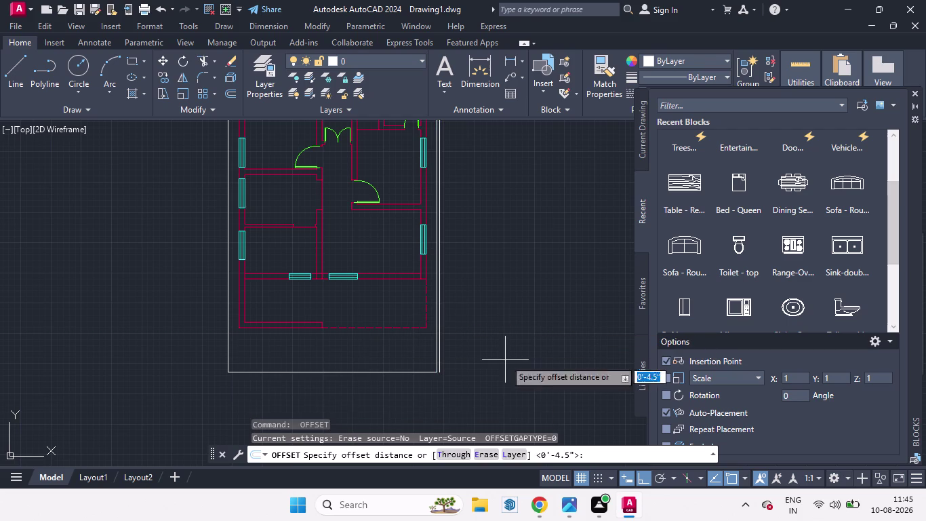
key(space)
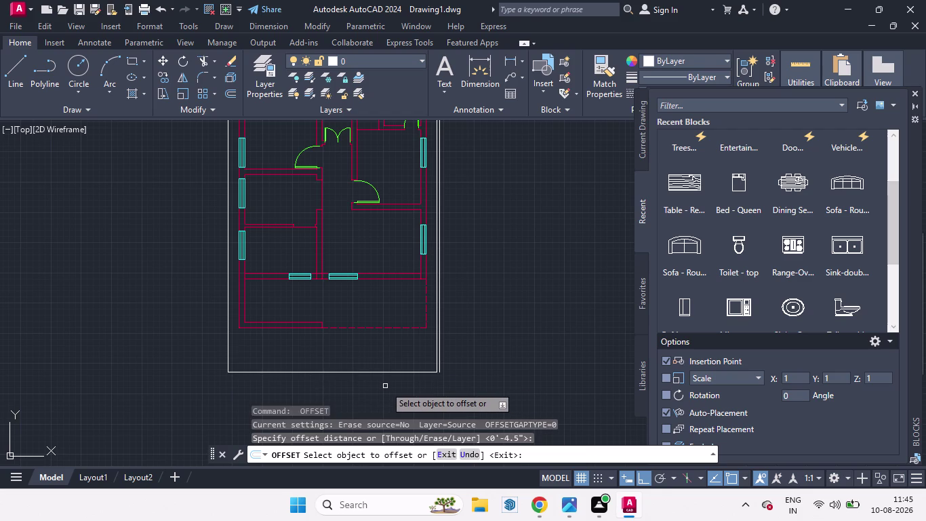
key(space)
key(space)
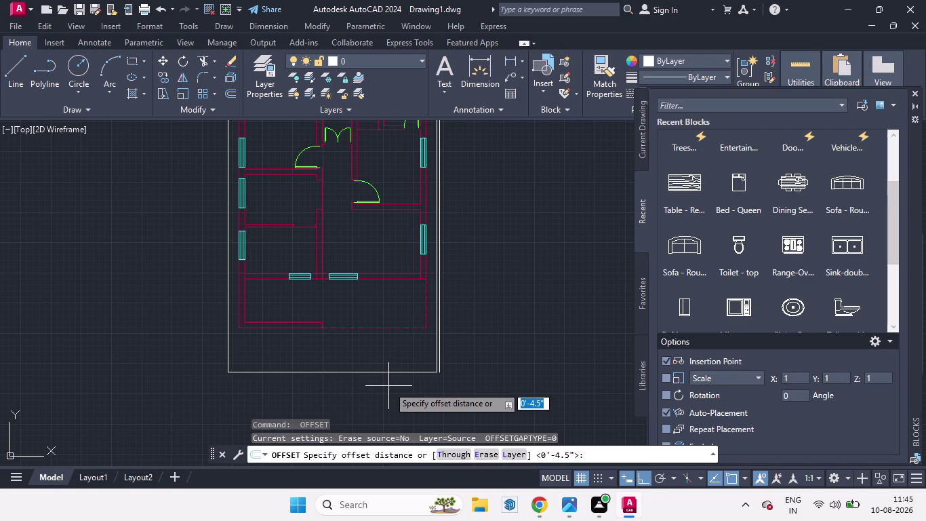
key(Return)
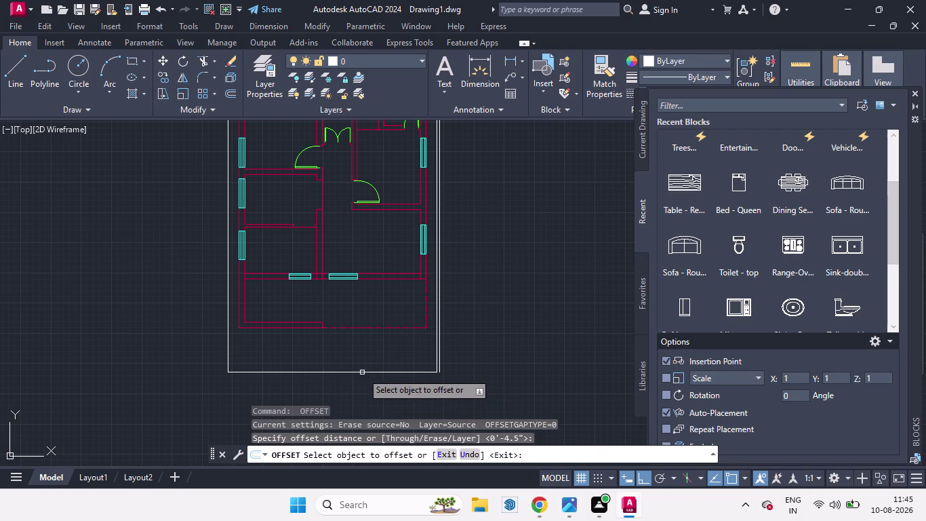
drag(362, 373, 361, 390)
click(360, 390)
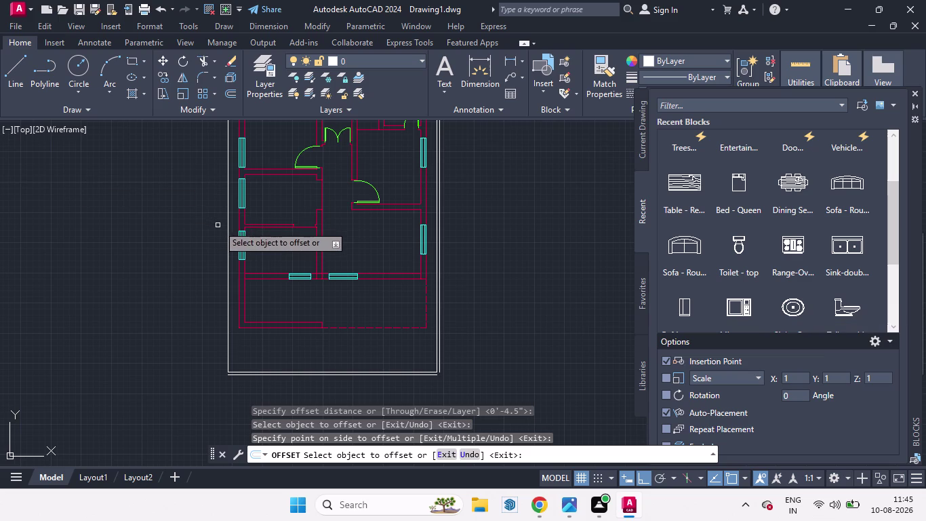
drag(227, 232, 197, 236)
click(197, 236)
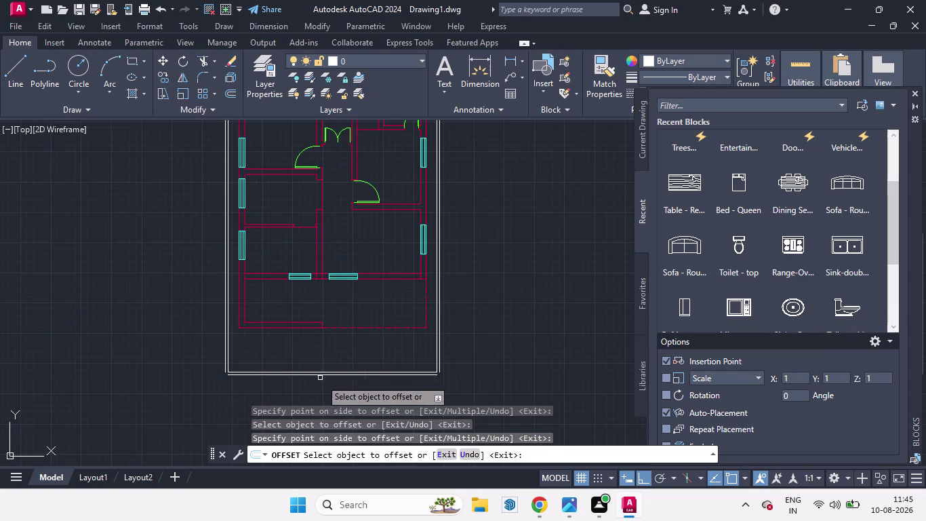
scroll(down, 3)
scroll(up, 3)
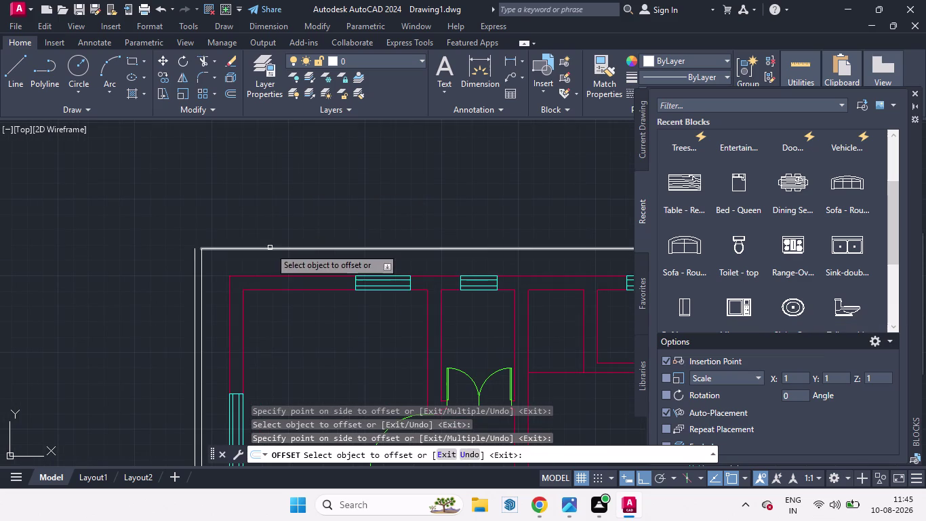
drag(264, 231, 264, 225)
click(275, 250)
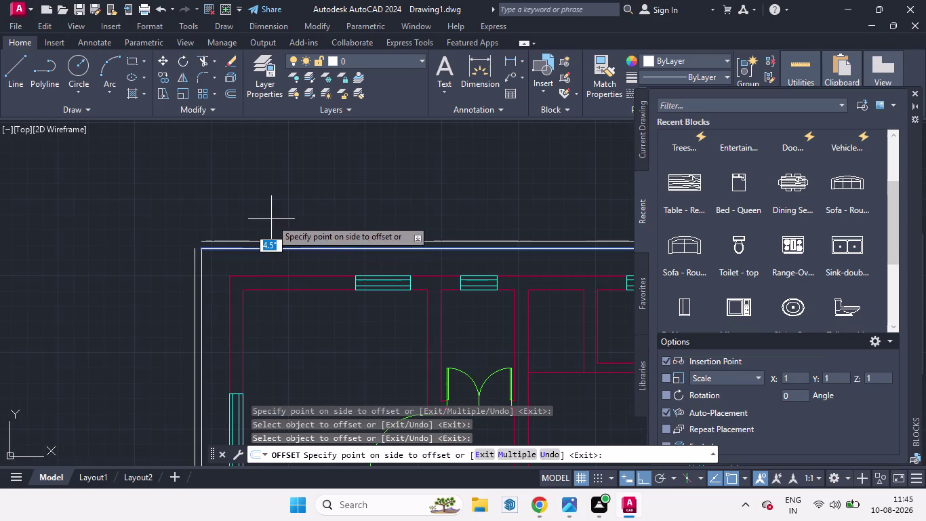
click(272, 219)
key(space)
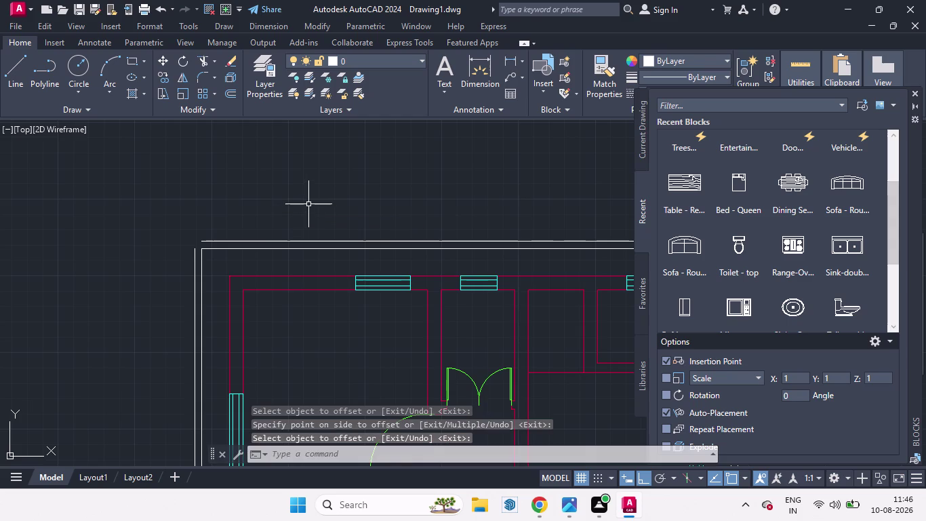
Fillet the offset boundary lines closed at the left and top-right corners.
key(f)
key(Return)
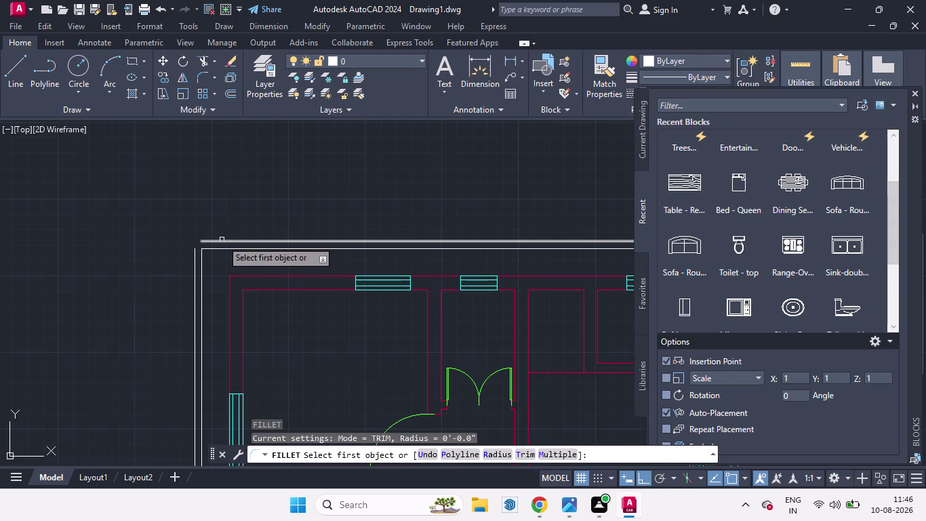
click(224, 241)
click(195, 249)
scroll(down, 3)
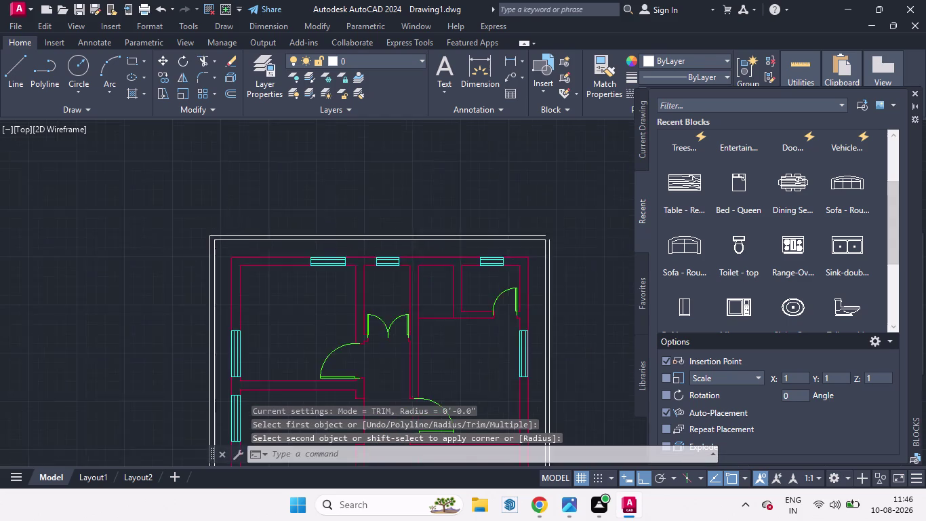
key(space)
click(431, 239)
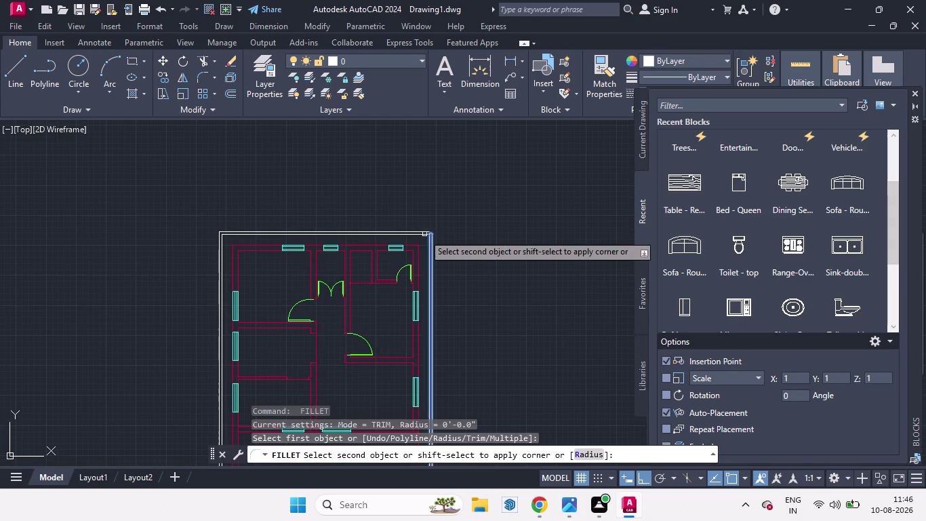
click(424, 233)
scroll(down, 3)
Fillet the remaining bottom corners, including bottom-left, to close the outline.
key(space)
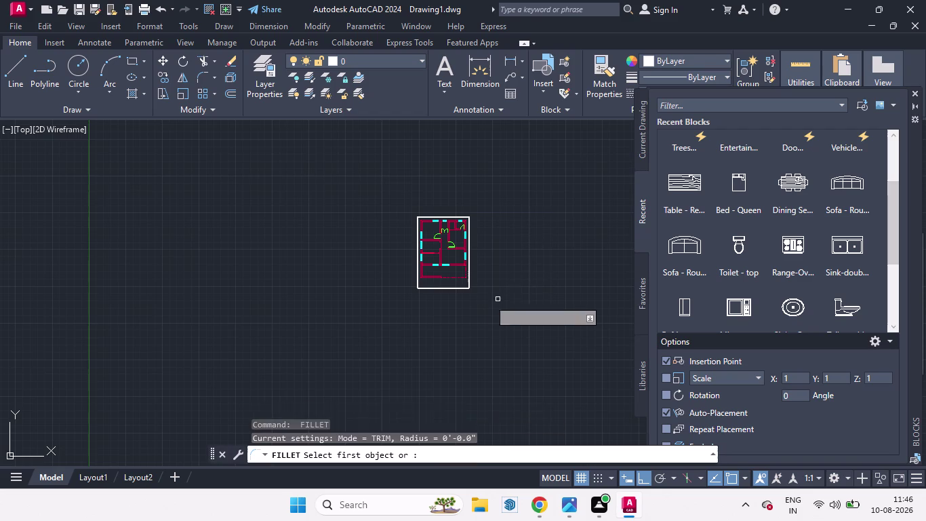
scroll(up, 3)
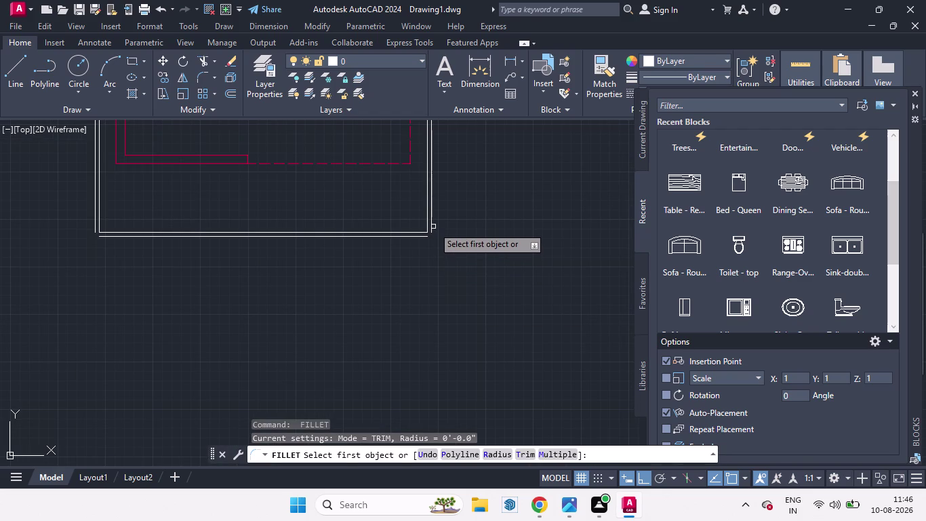
click(432, 226)
click(422, 239)
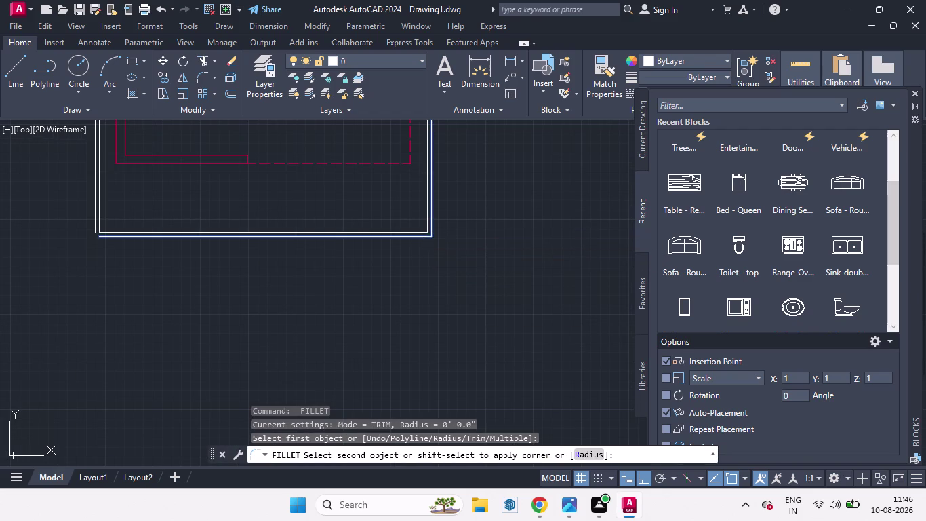
key(space)
click(95, 221)
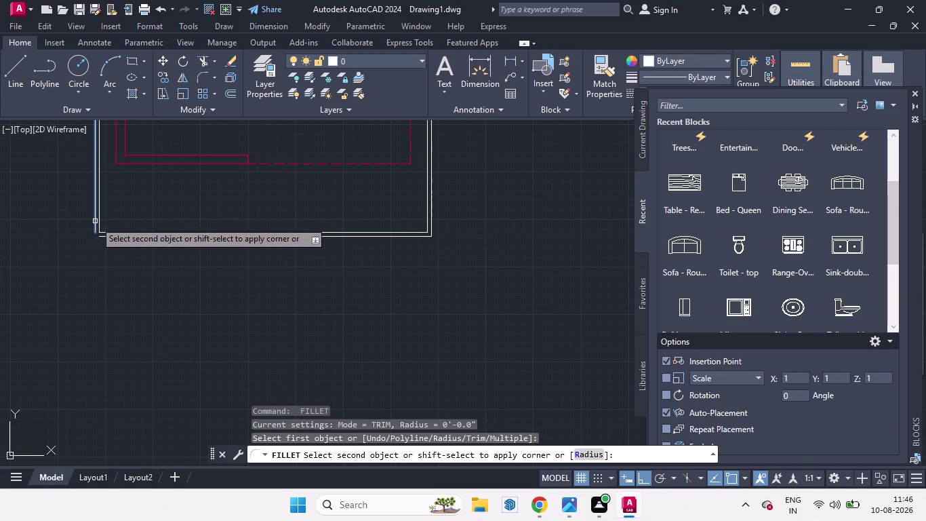
click(103, 236)
key(space)
scroll(down, 3)
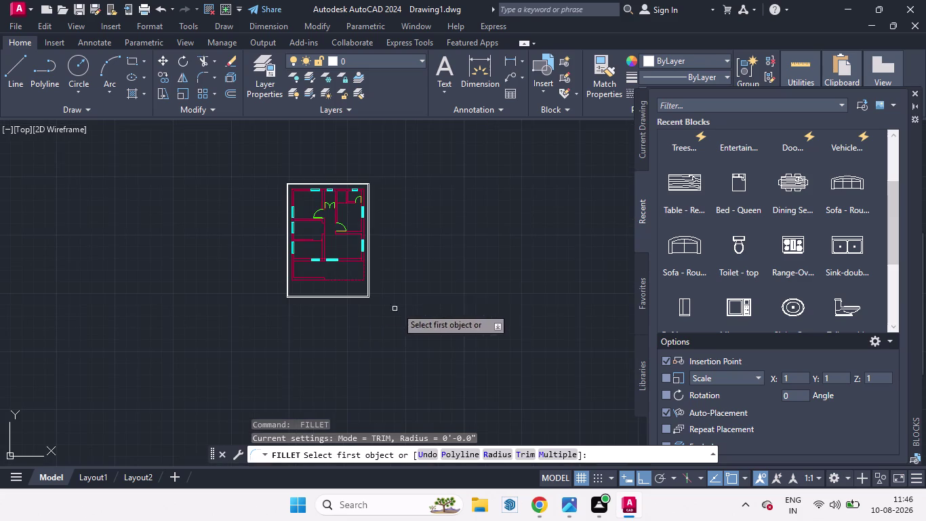
scroll(up, 3)
key(space)
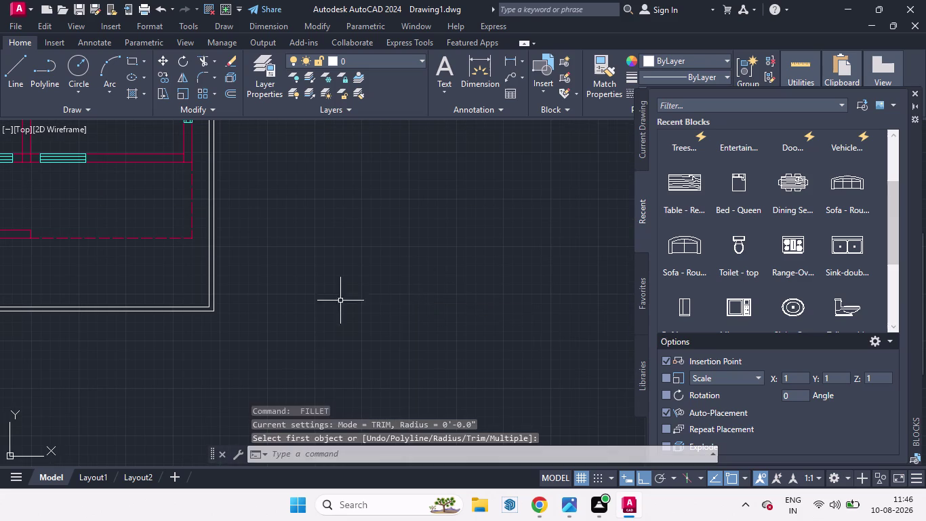
scroll(down, 3)
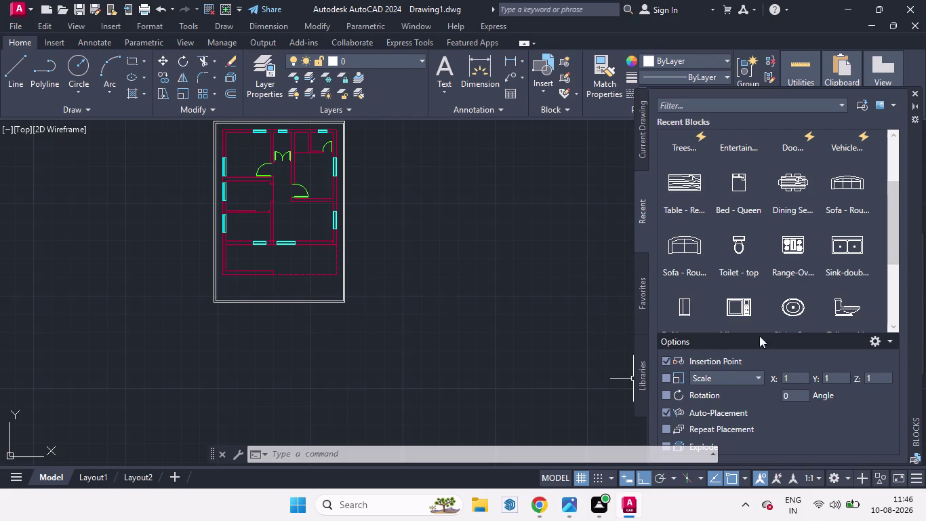
Drag the dining set block into the drawing and move it around the plan.
drag(798, 195, 388, 275)
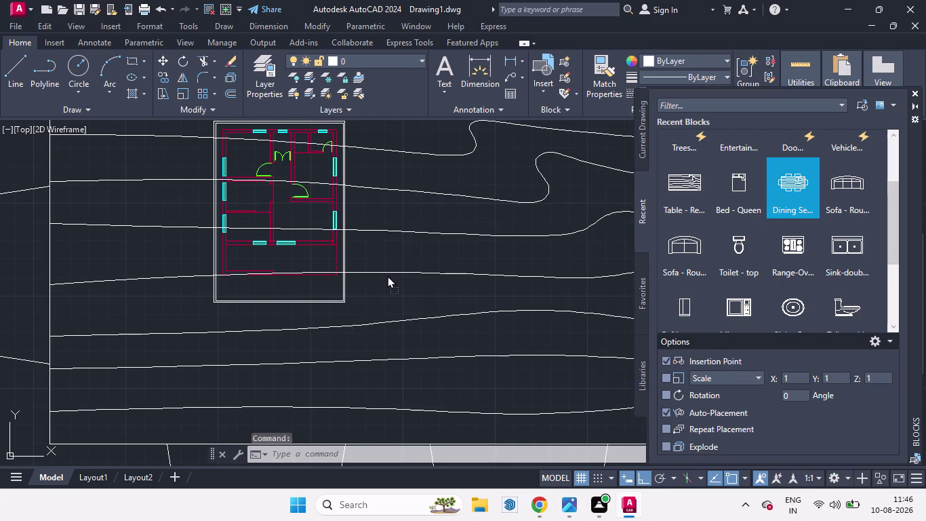
drag(387, 276, 415, 257)
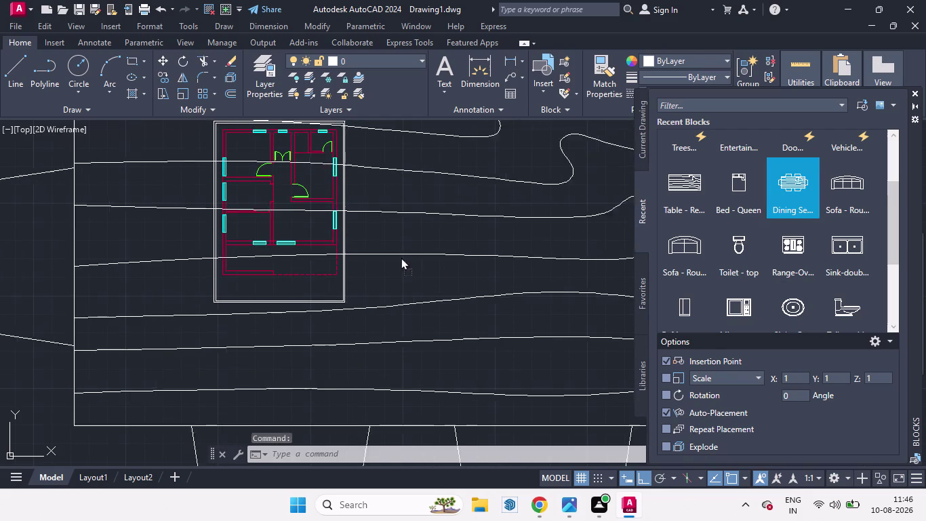
drag(415, 257, 566, 298)
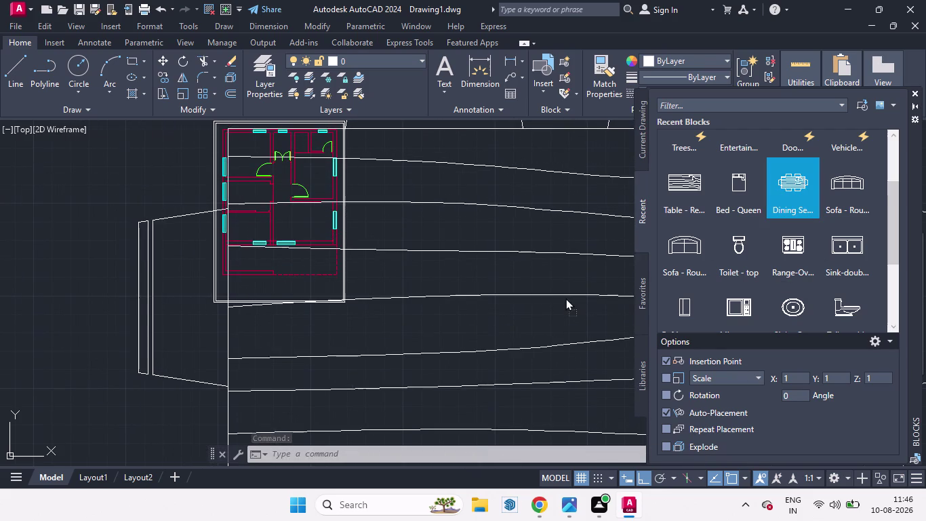
drag(565, 298, 487, 301)
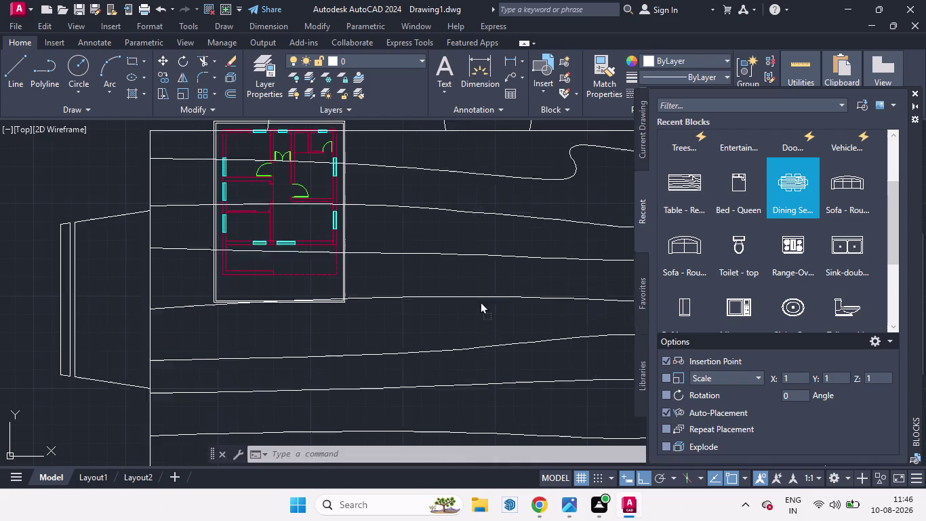
drag(487, 300, 524, 284)
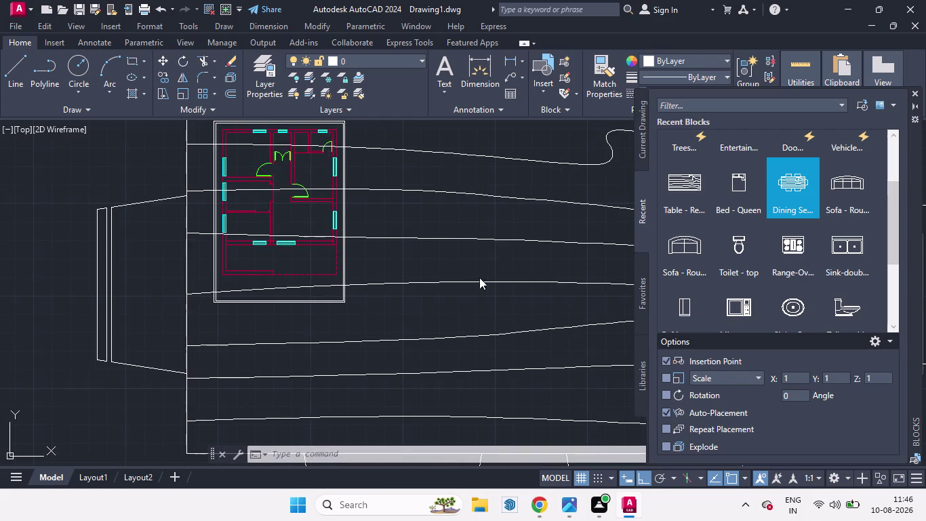
scroll(down, 3)
scroll(up, 3)
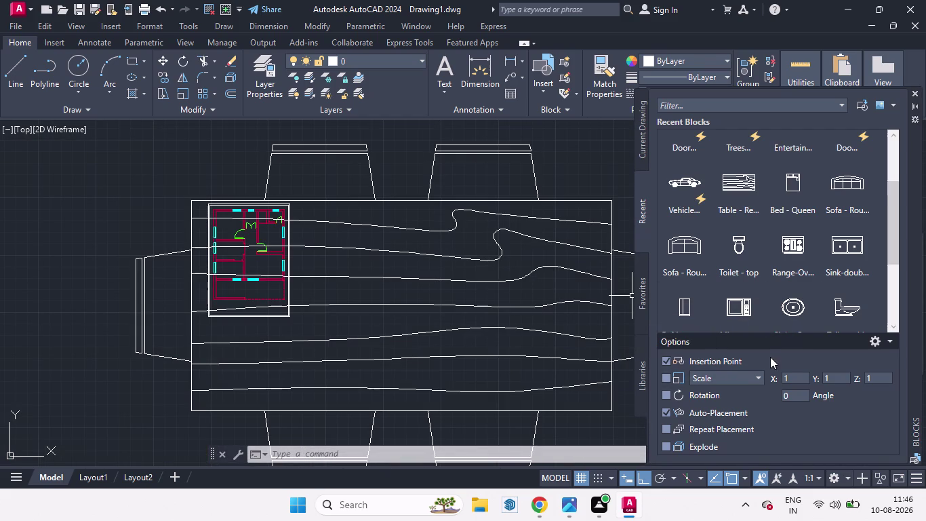
Set the Blocks palette Scale option to Uniform Scale.
click(760, 375)
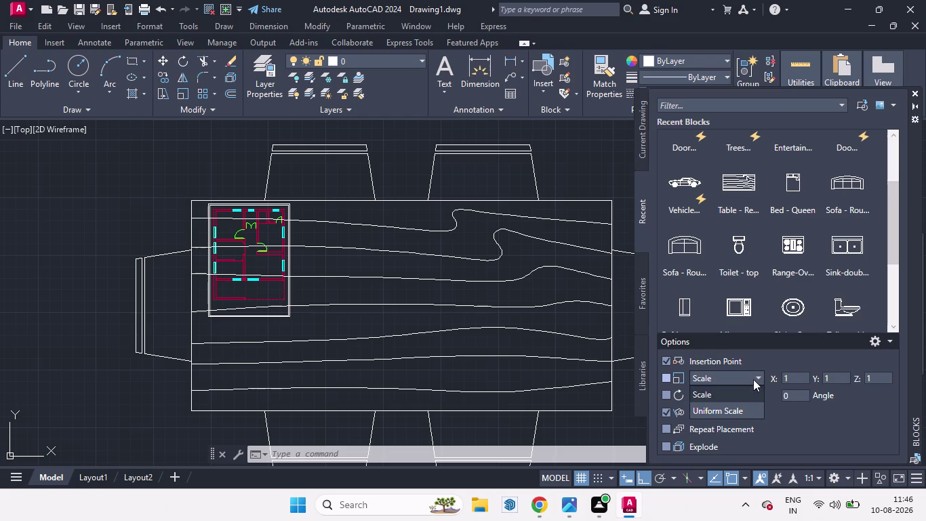
click(724, 413)
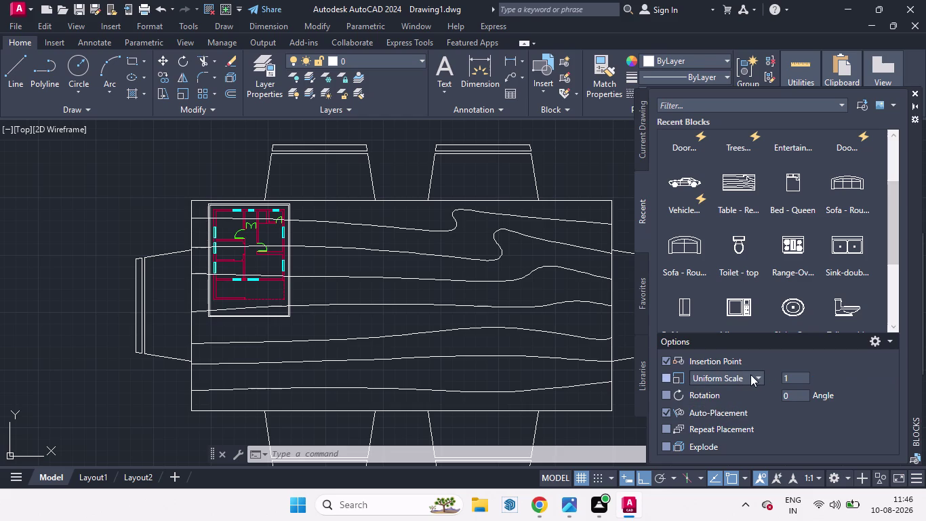
click(757, 375)
click(722, 391)
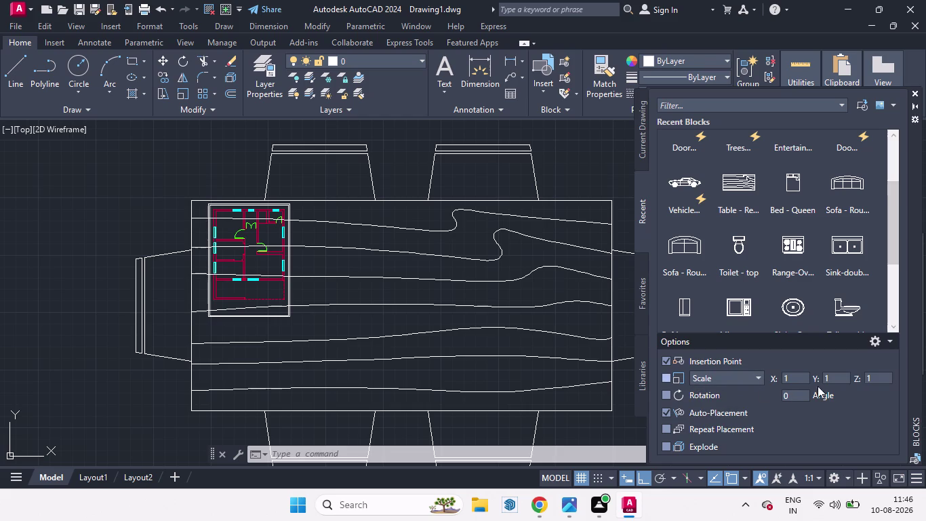
scroll(down, 3)
scroll(up, 3)
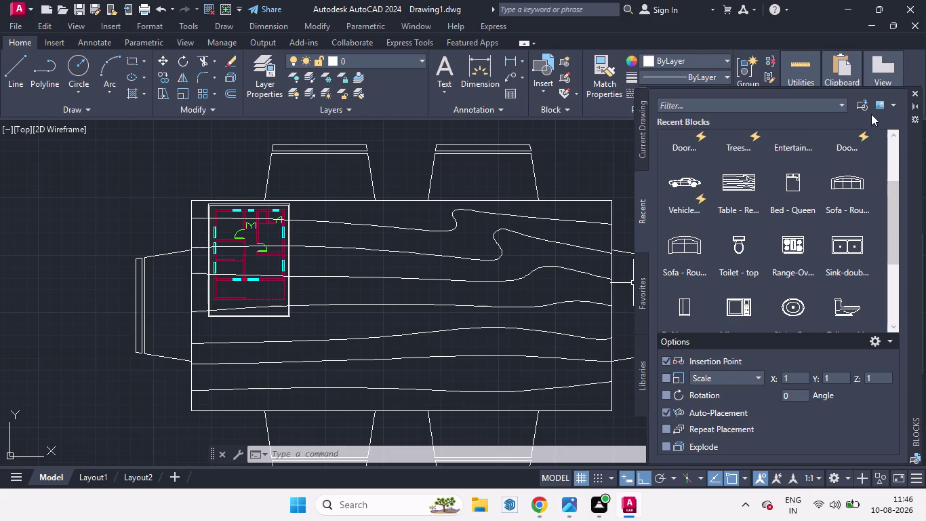
scroll(up, 3)
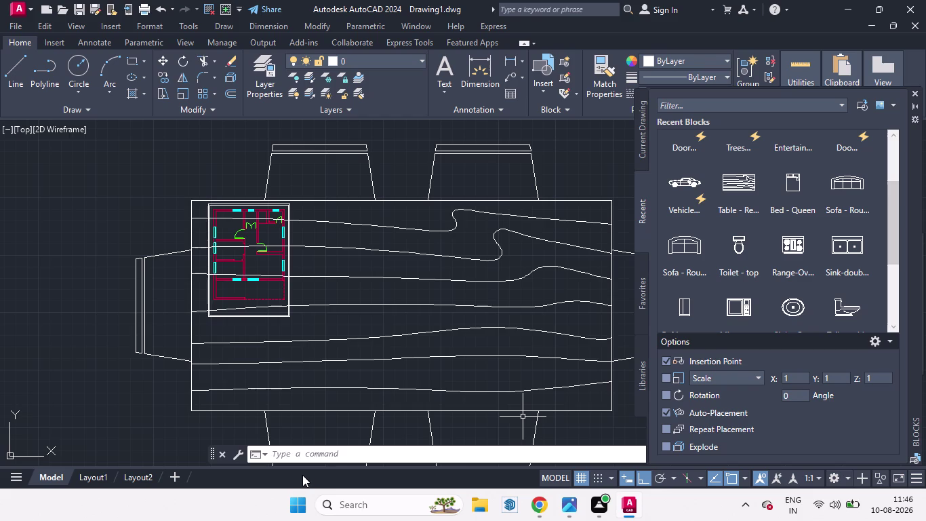
scroll(down, 3)
scroll(down, 3)
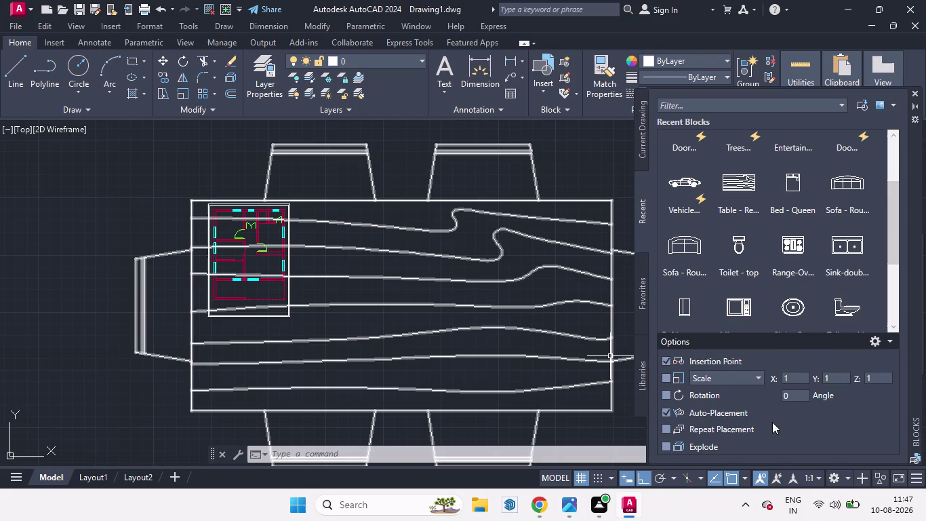
scroll(up, 3)
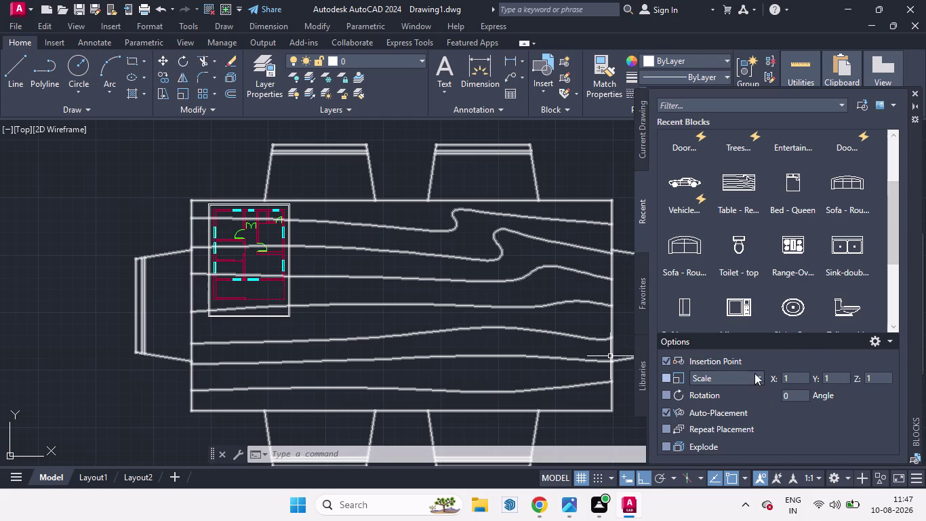
click(755, 368)
click(758, 379)
click(713, 411)
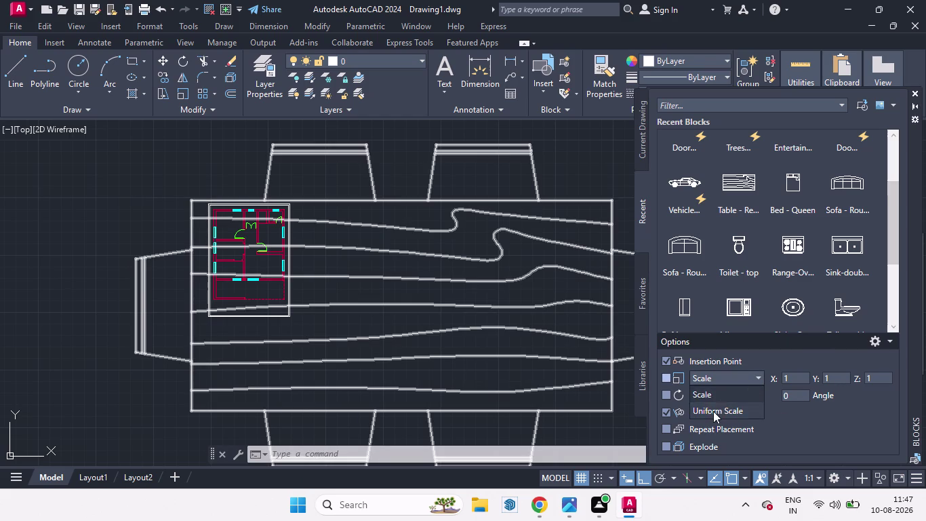
drag(797, 190, 463, 166)
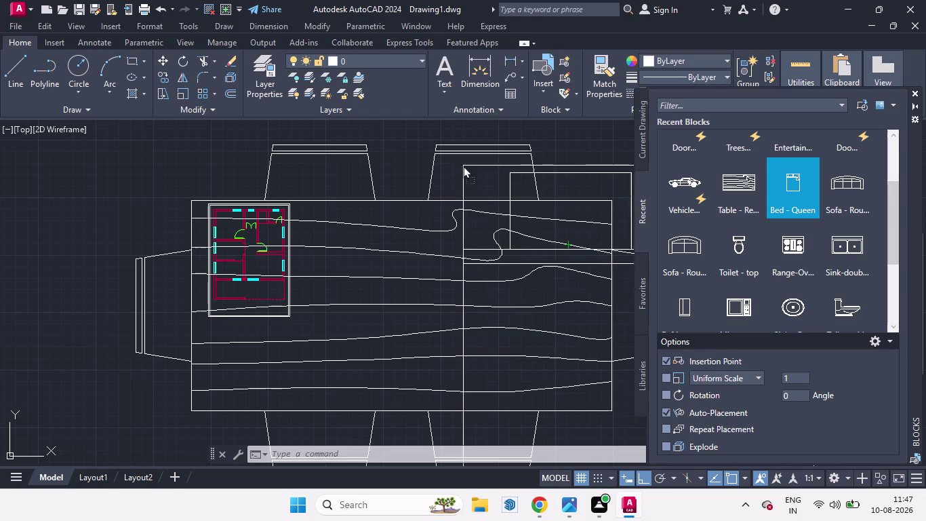
Cancel the bed insertion and scale the dining table block down with SC.
drag(462, 165, 725, 167)
key(space)
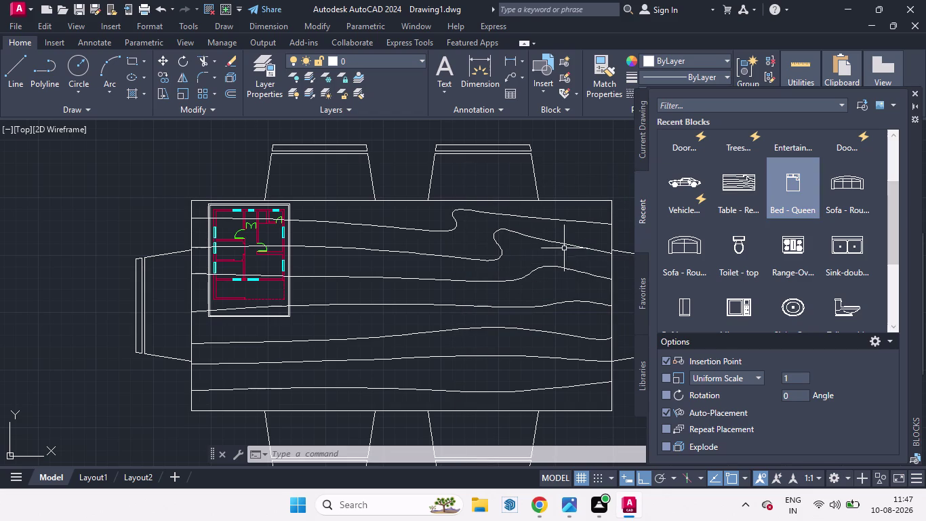
scroll(down, 3)
scroll(up, 3)
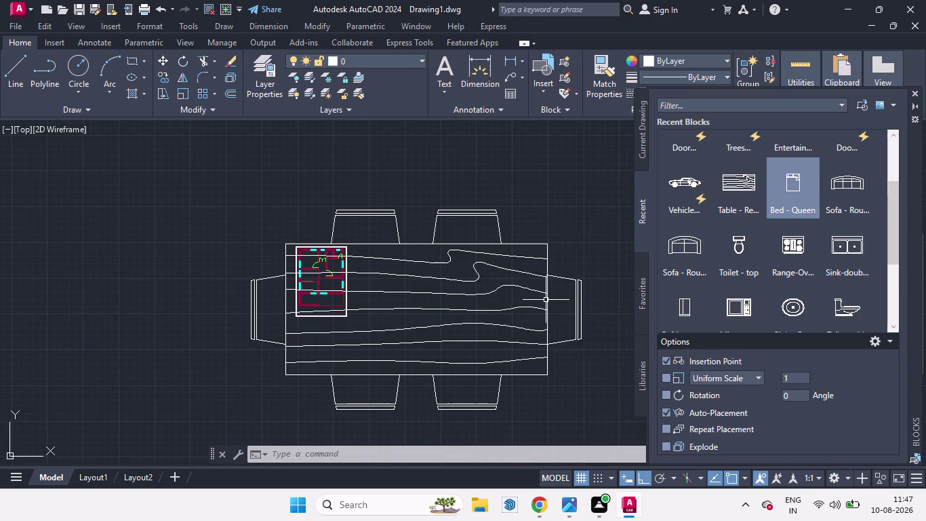
click(549, 300)
text(s)
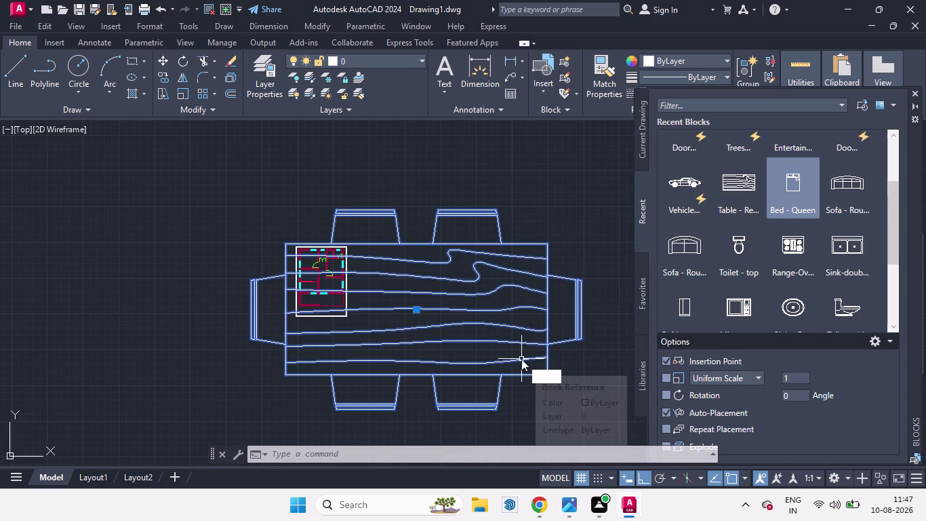
text(c)
key(Return)
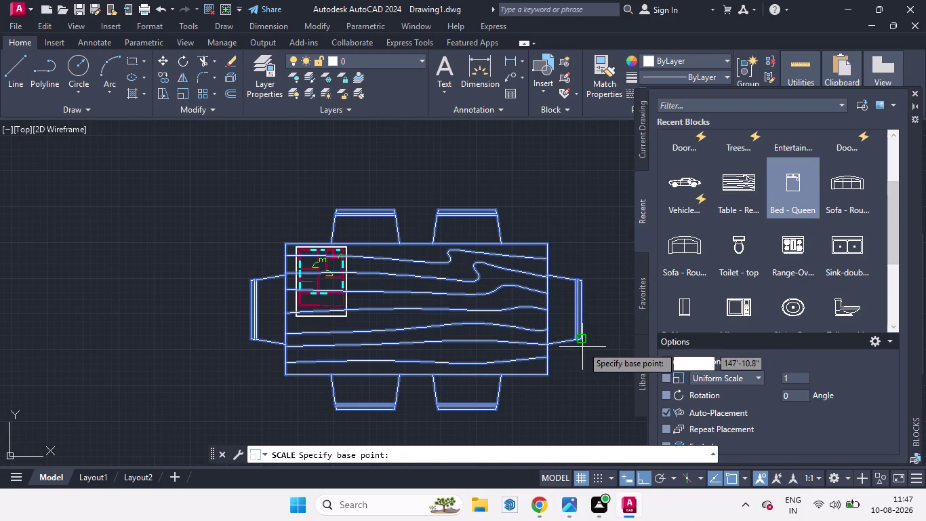
click(583, 337)
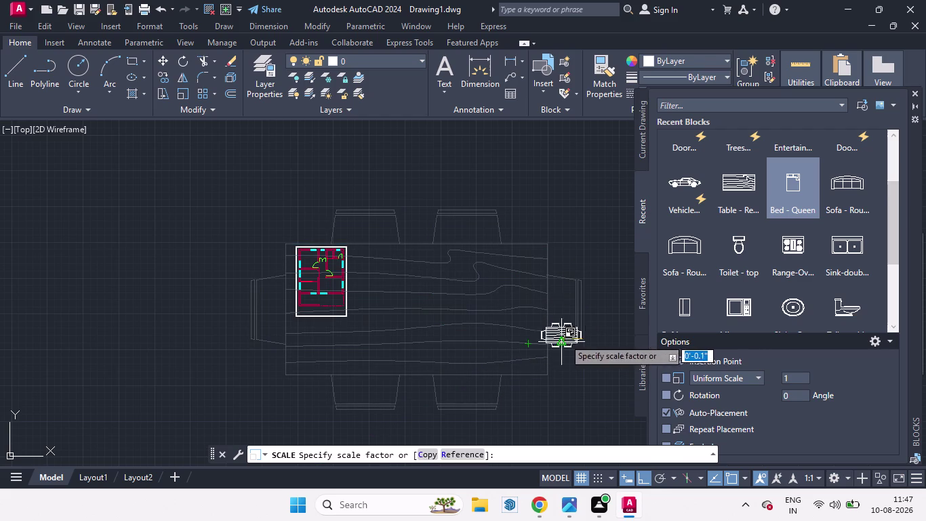
click(577, 339)
key(space)
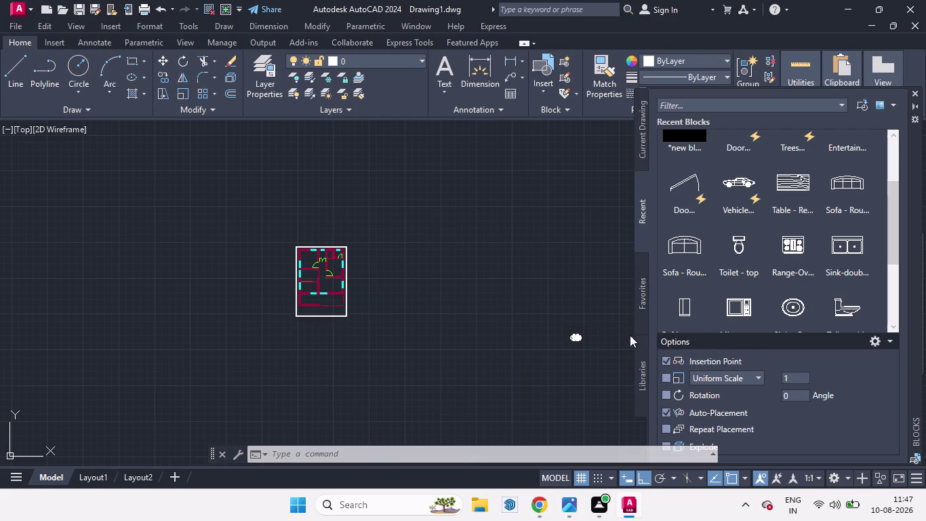
Window-select the shrunken dining table and start moving it.
scroll(up, 3)
scroll(down, 3)
scroll(up, 3)
key(space)
drag(559, 343, 555, 327)
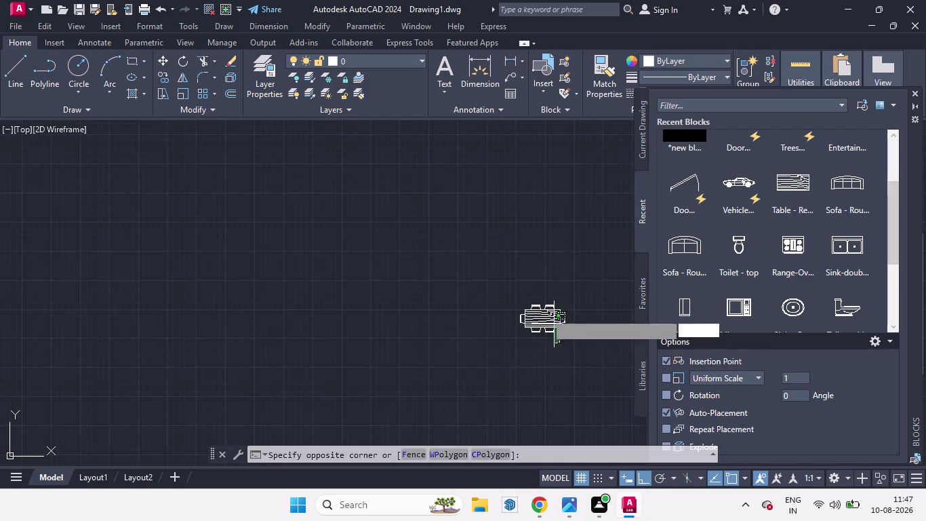
click(501, 293)
click(589, 378)
key(m)
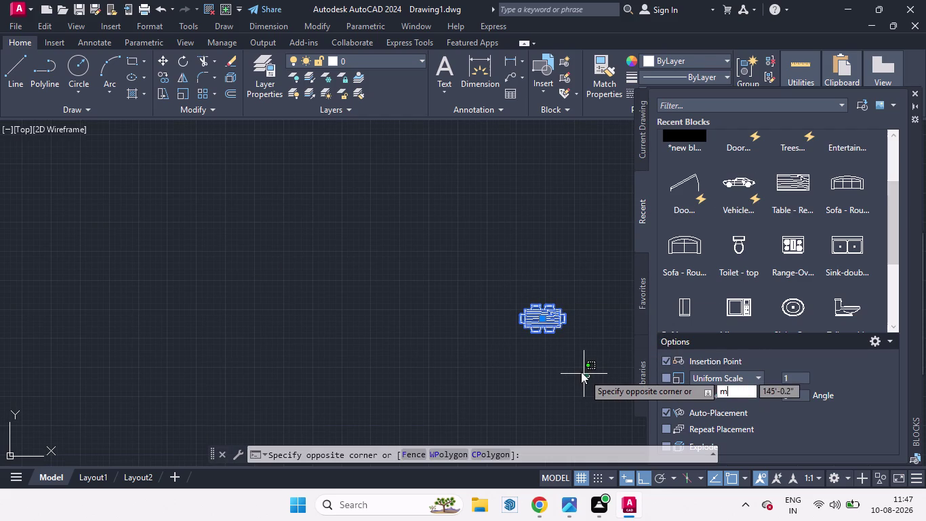
key(Return)
click(642, 469)
Turn Ortho off and place the dining table inside the left room.
click(535, 339)
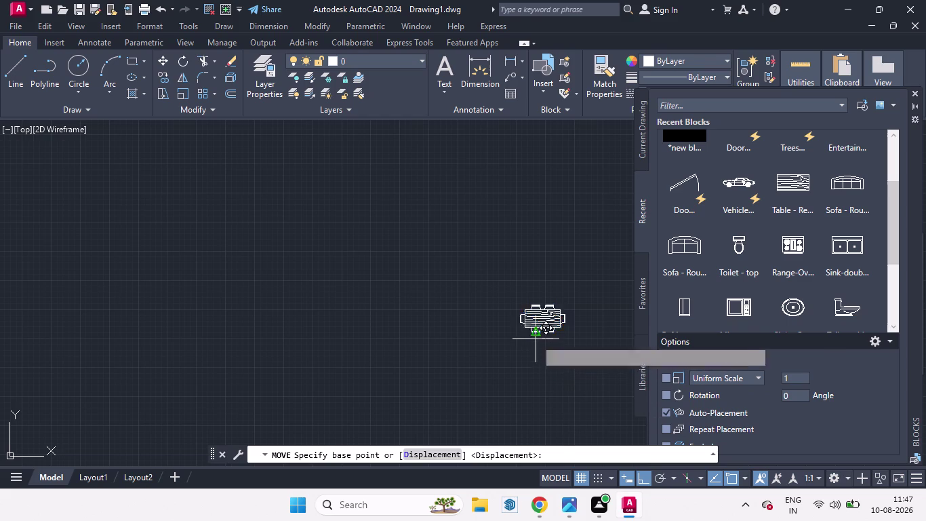
scroll(down, 3)
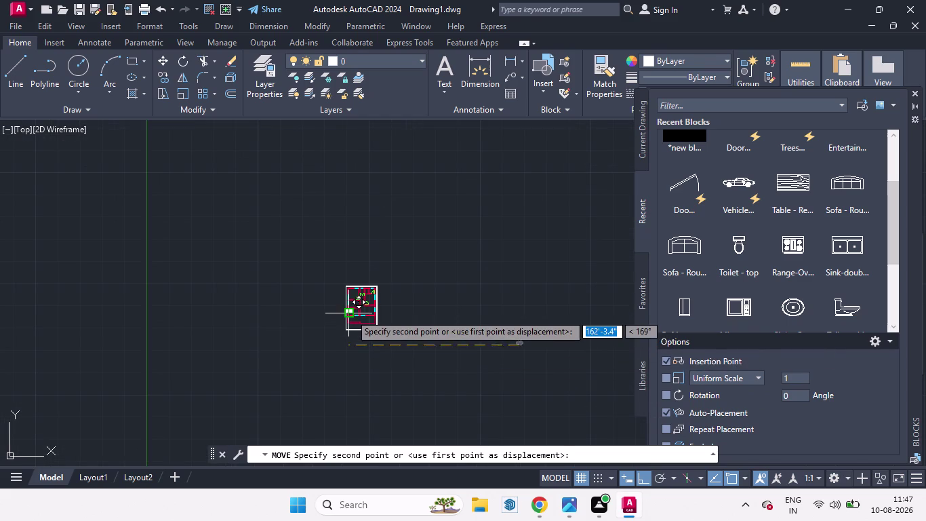
click(647, 482)
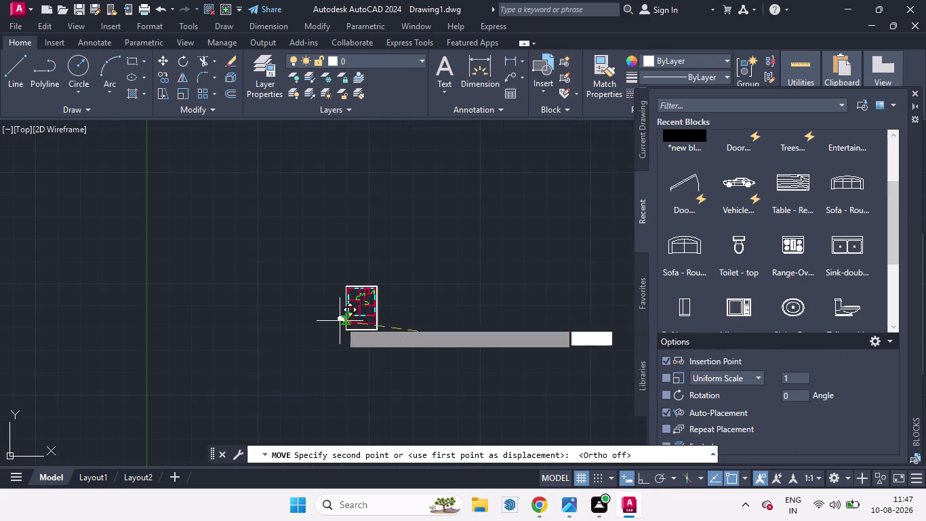
scroll(up, 3)
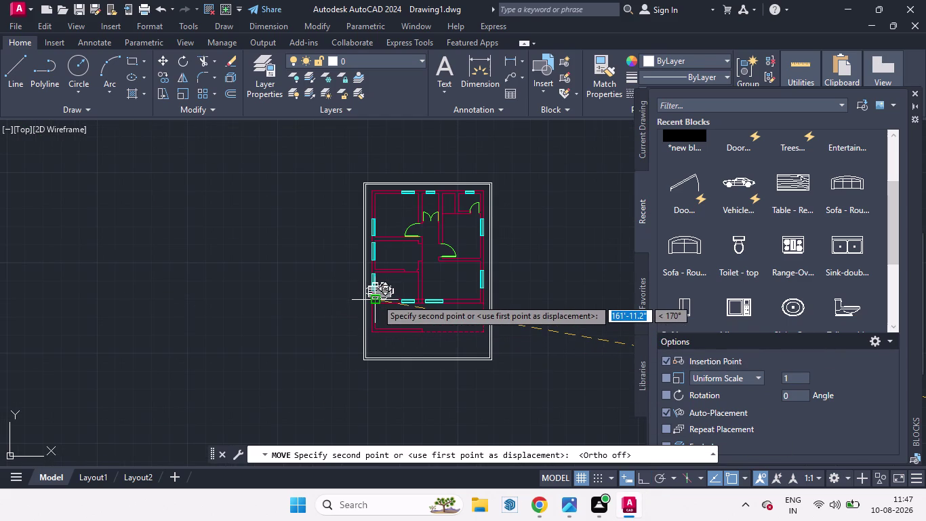
scroll(up, 3)
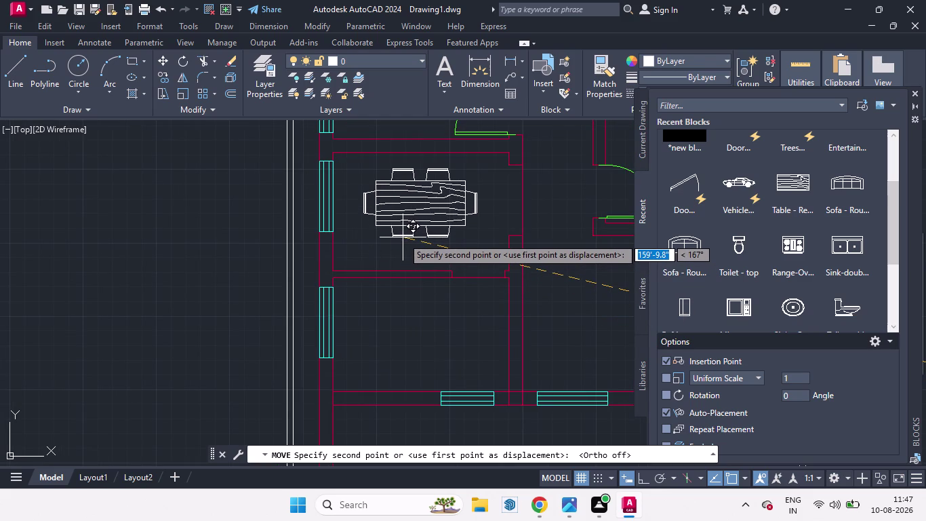
click(403, 242)
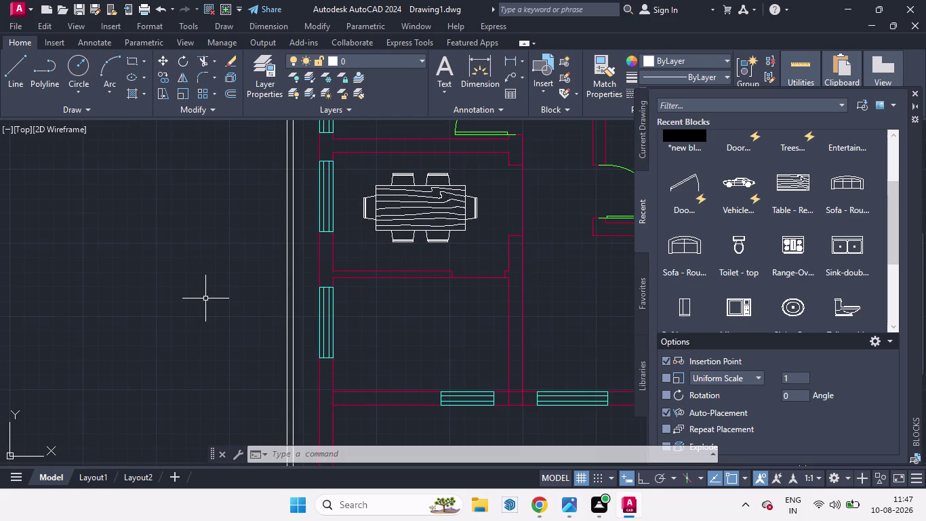
scroll(down, 3)
key(space)
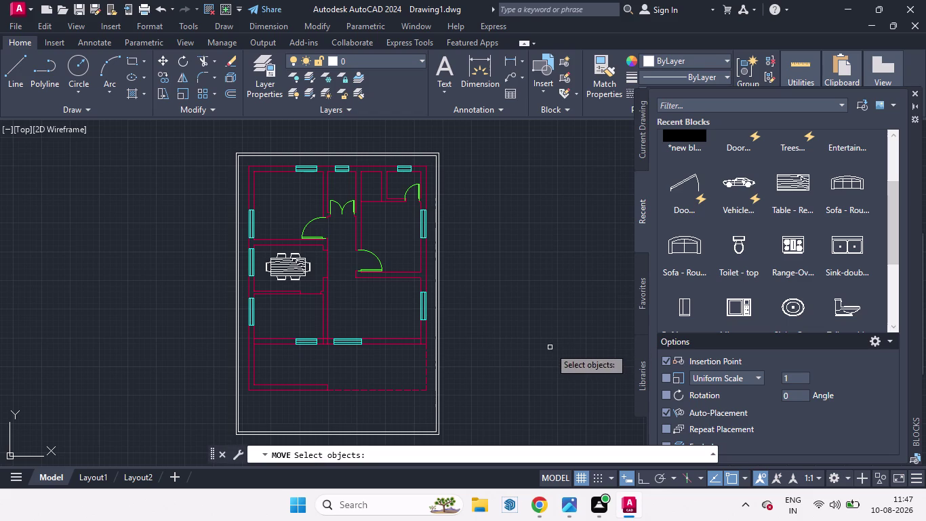
key(space)
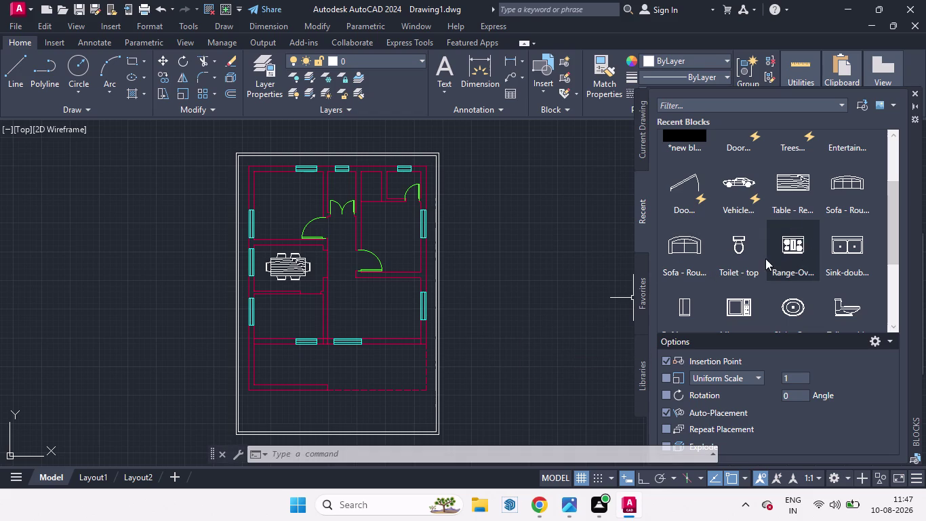
Drag the Toilet - top block into the drawing and scale it down.
scroll(up, 3)
scroll(down, 3)
scroll(down, 3)
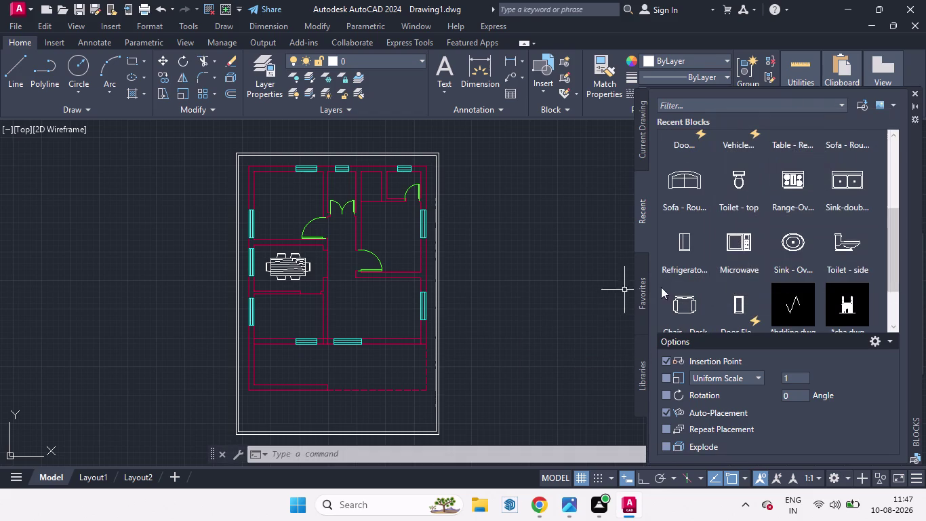
scroll(up, 3)
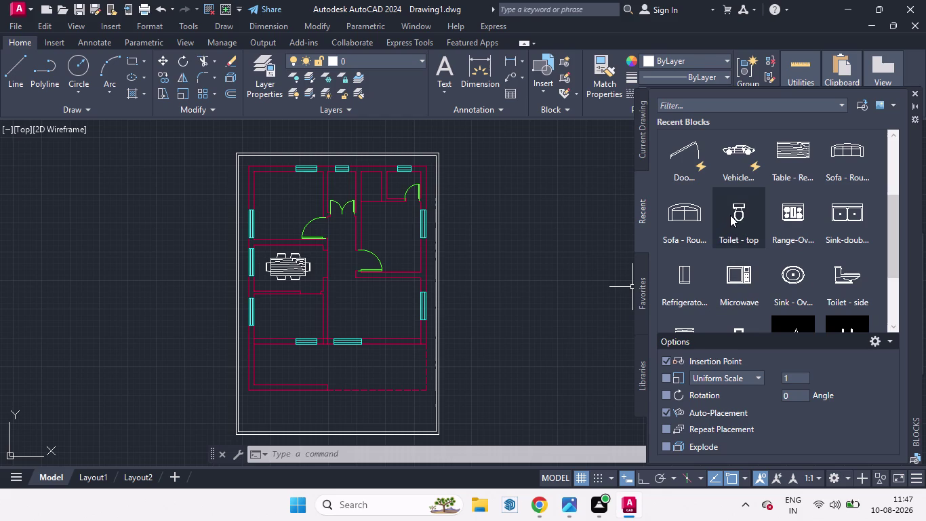
drag(731, 215, 545, 234)
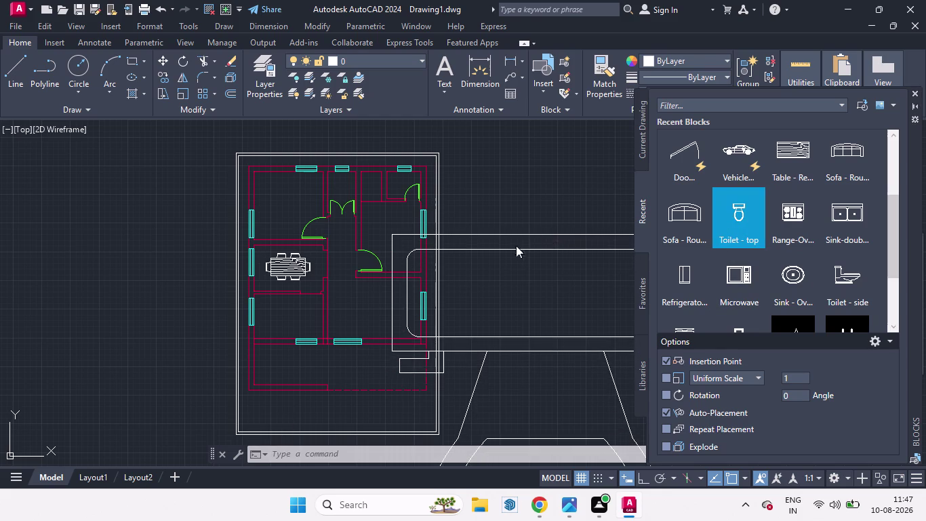
scroll(down, 3)
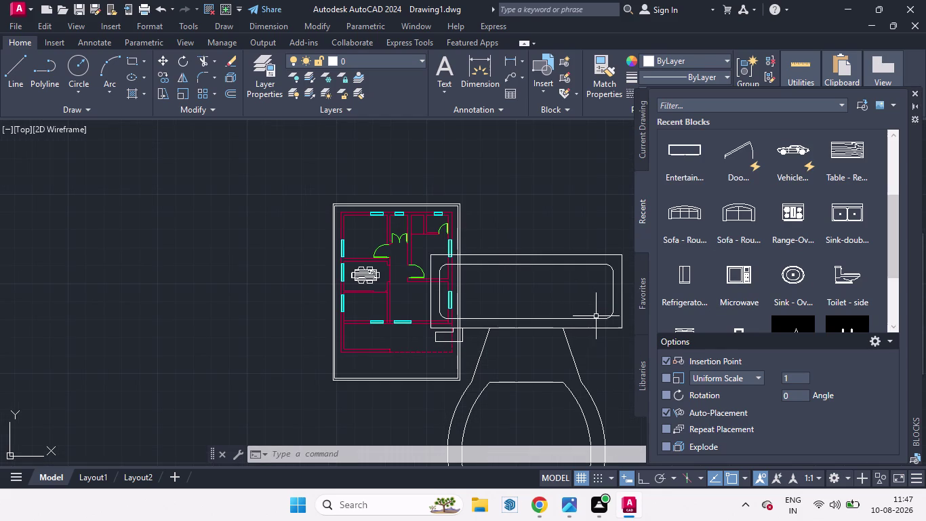
click(600, 319)
key(s)
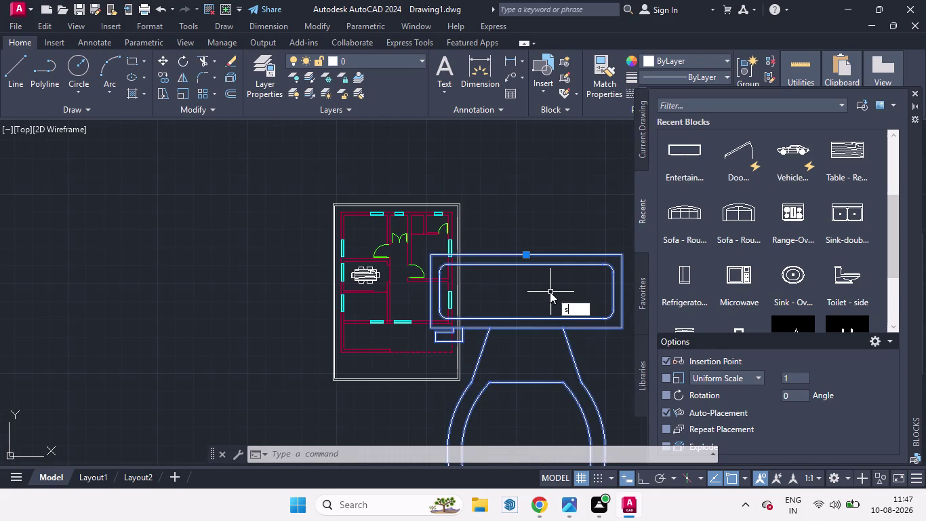
key(c)
key(Return)
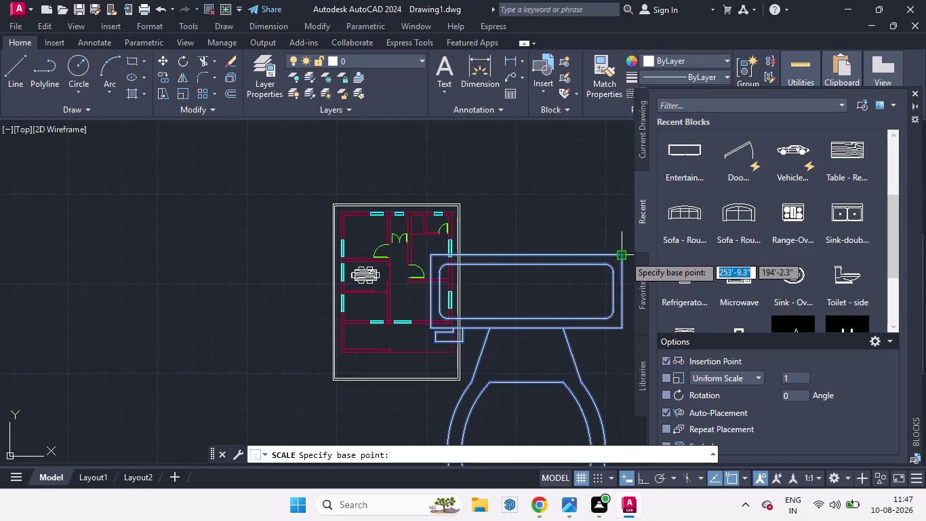
click(625, 255)
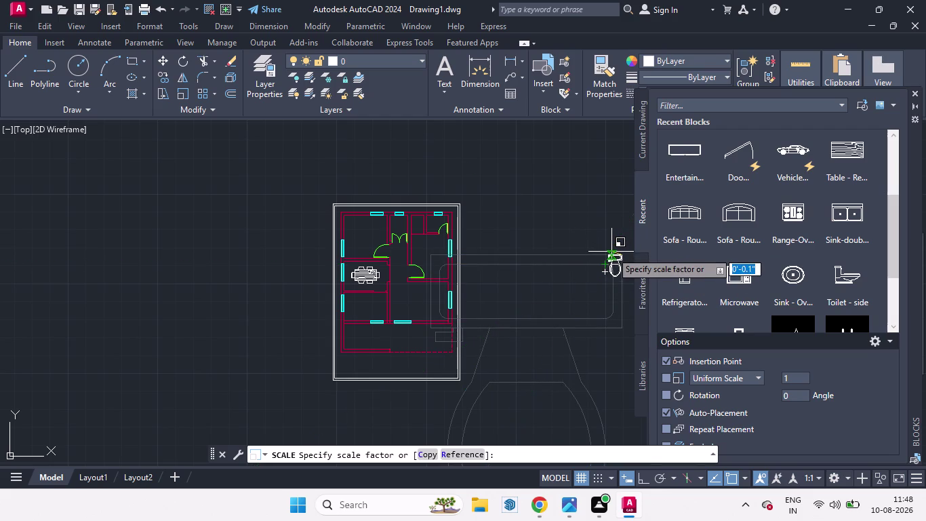
click(610, 252)
Scale the toilet down again to fixture size, then select it.
click(623, 257)
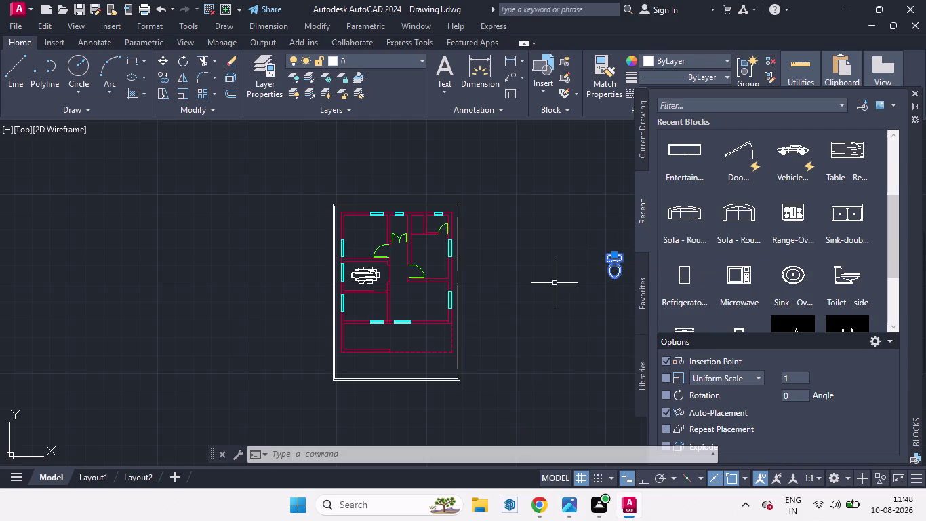
text(sc)
key(Return)
scroll(up, 3)
click(608, 220)
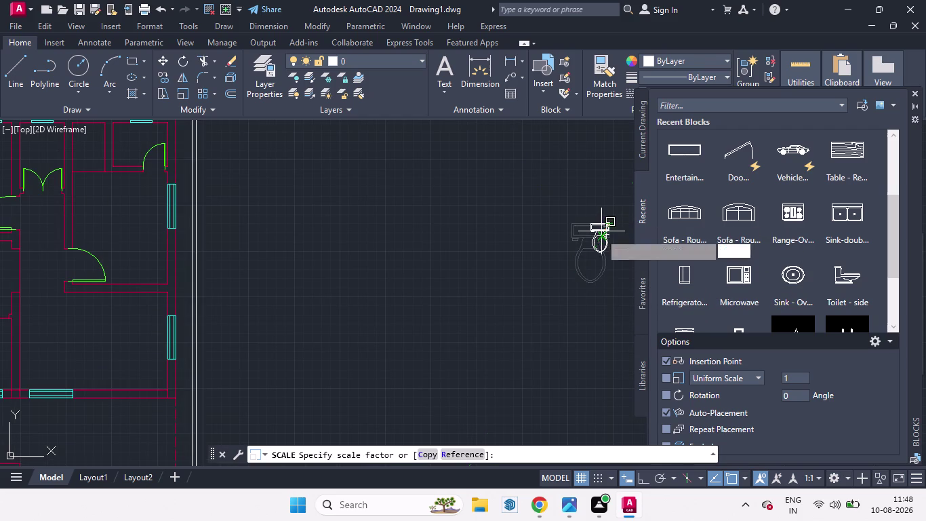
click(600, 235)
scroll(down, 3)
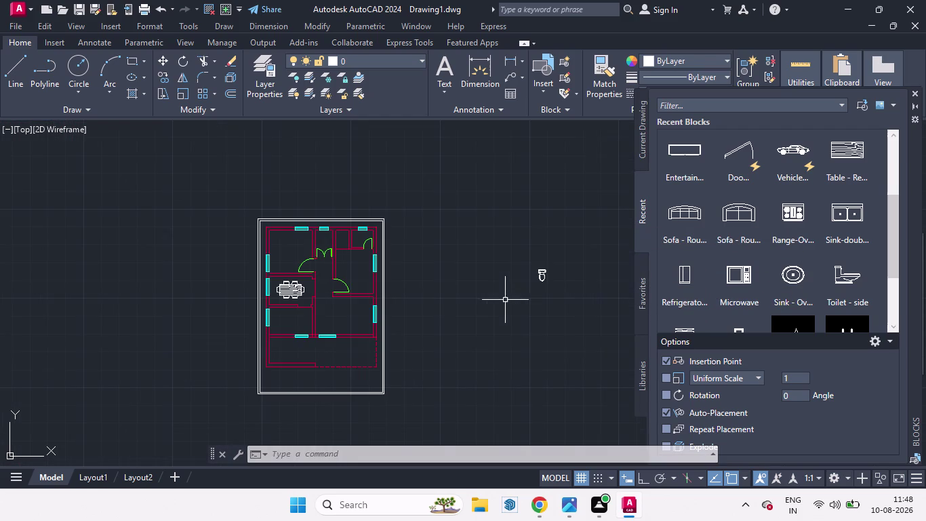
scroll(up, 3)
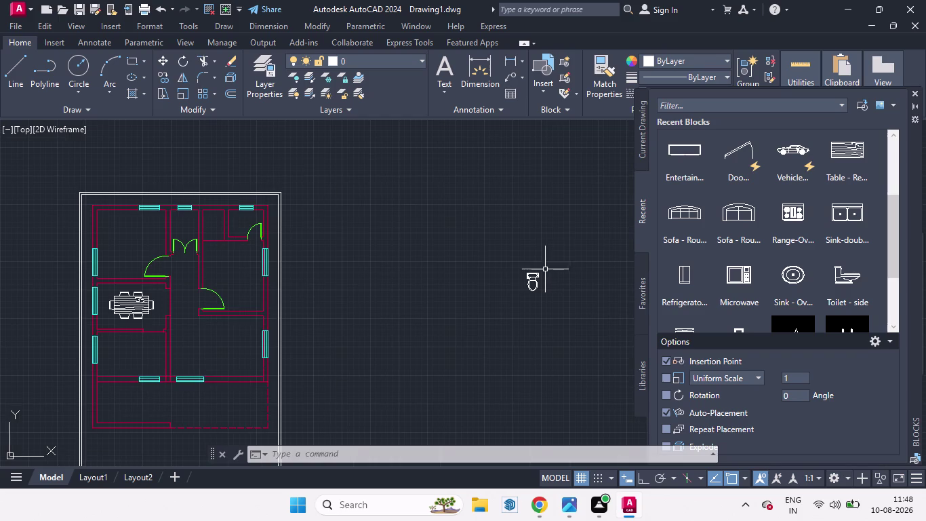
click(533, 272)
Move the top-view toilet into the small top-right bathroom.
key(m)
key(Return)
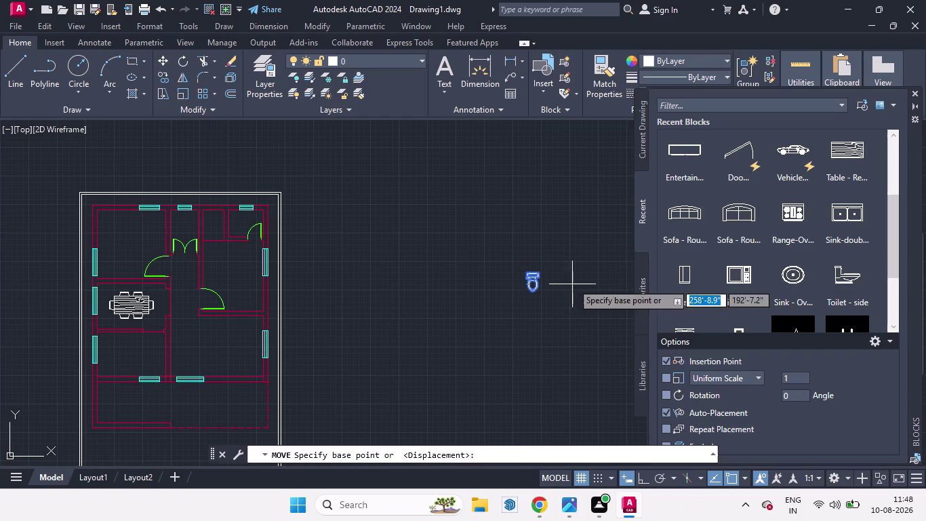
click(527, 266)
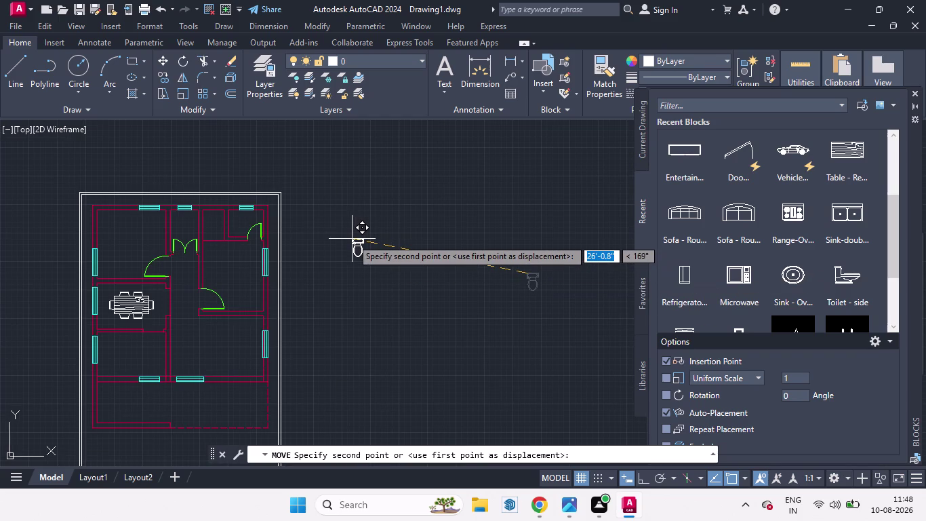
scroll(up, 3)
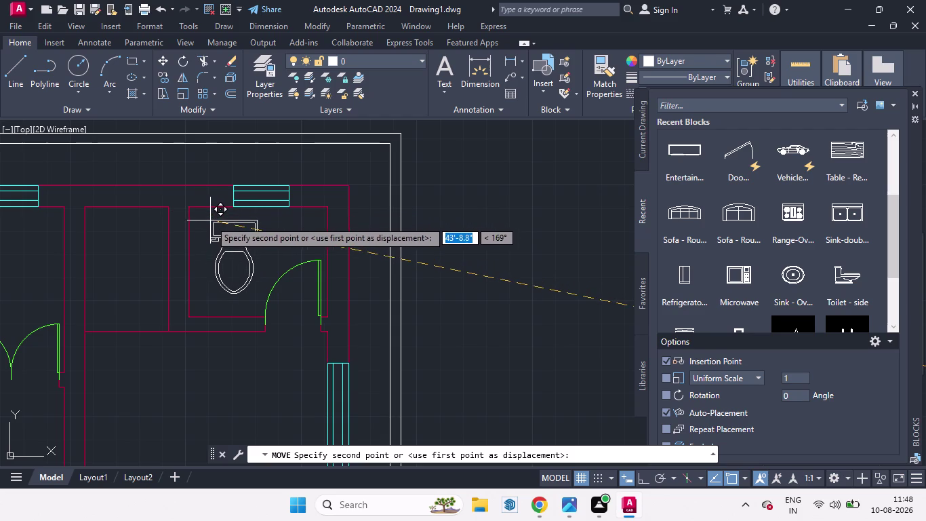
click(212, 220)
Start rotating the toilet with RO.
key(r)
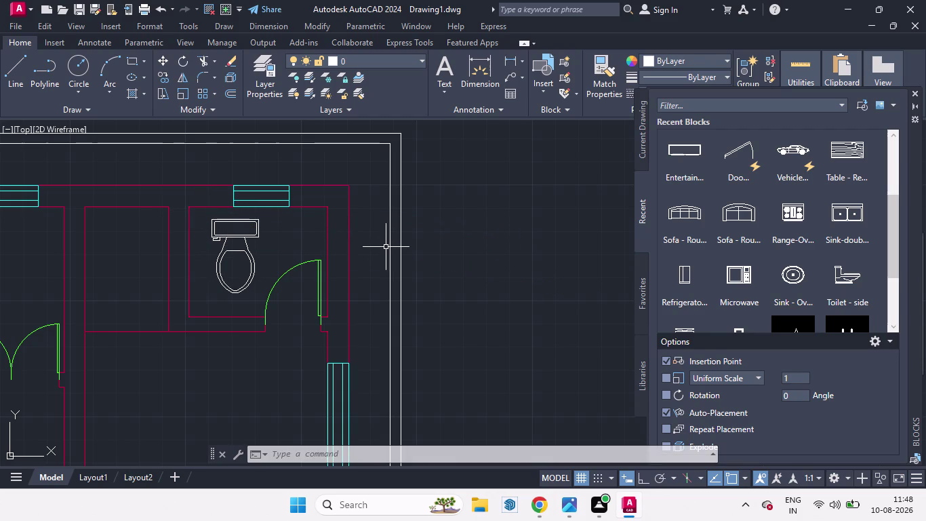
key(o)
key(Return)
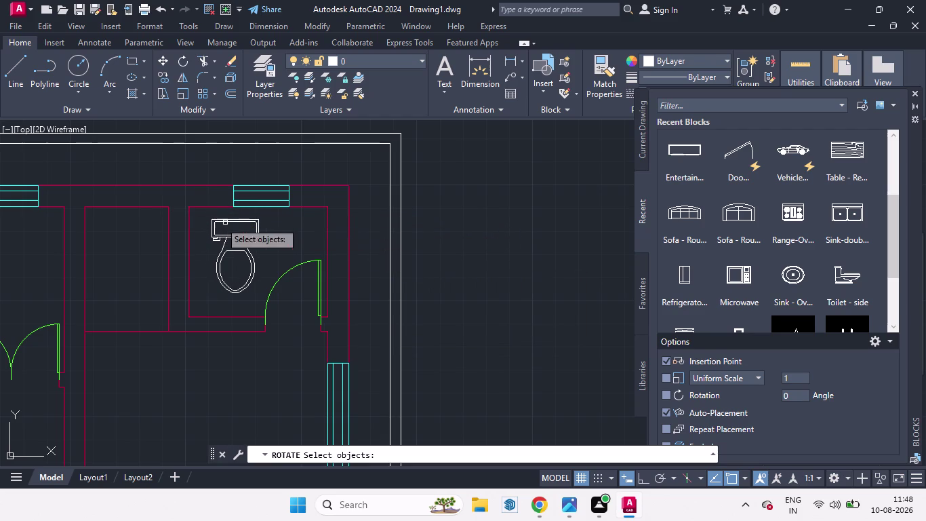
Rotate the toilet 90° with Ortho on.
click(244, 223)
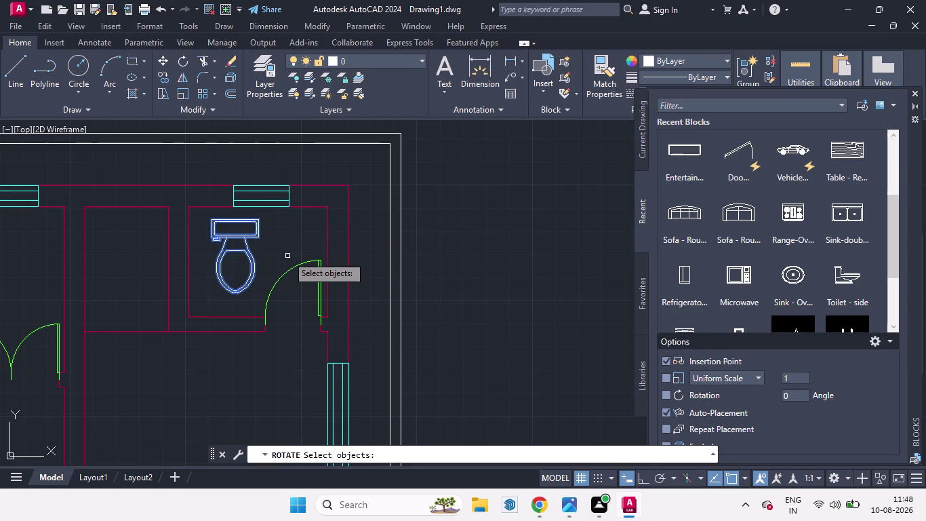
key(Return)
click(204, 217)
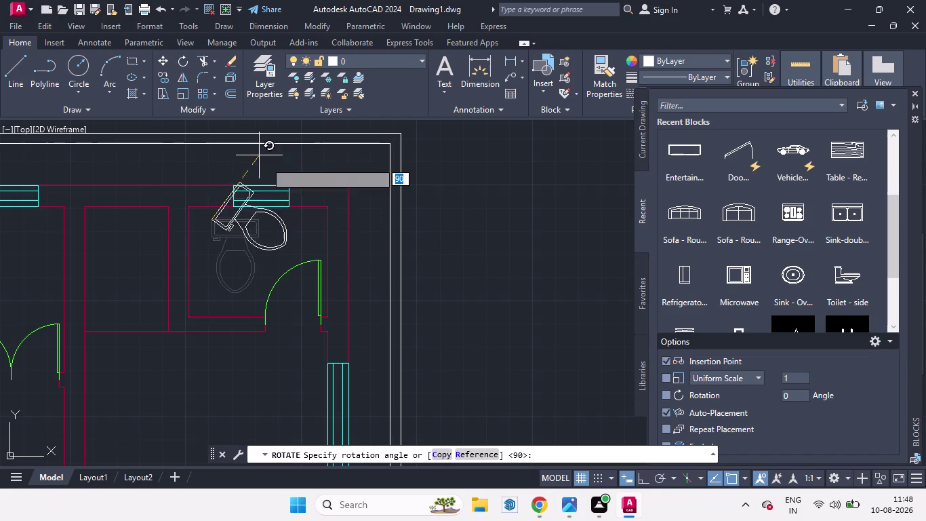
click(645, 479)
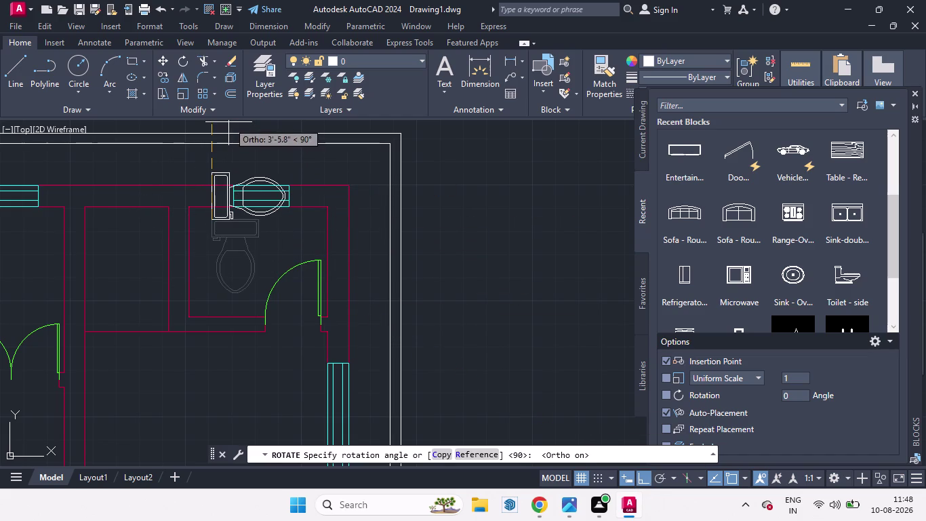
click(228, 122)
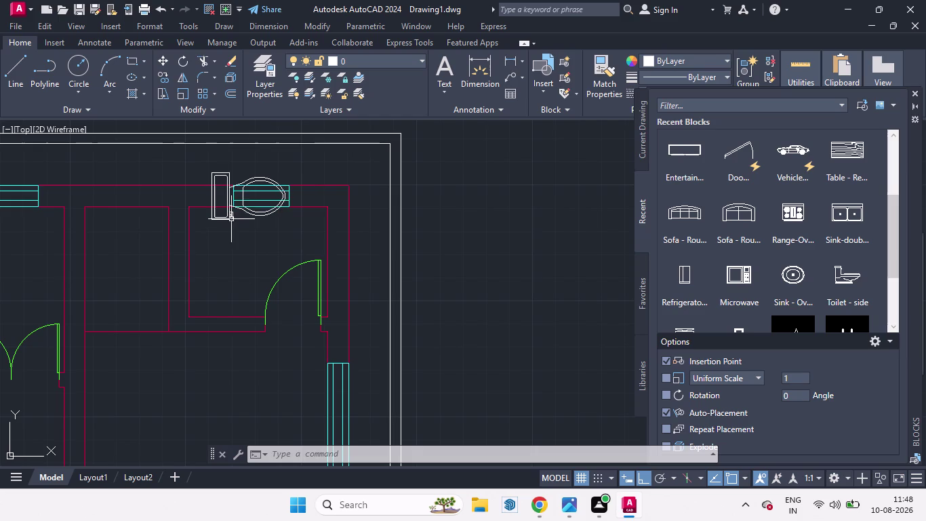
Move the toilet so its tank sits against the bathroom's left wall.
click(229, 218)
key(m)
key(Return)
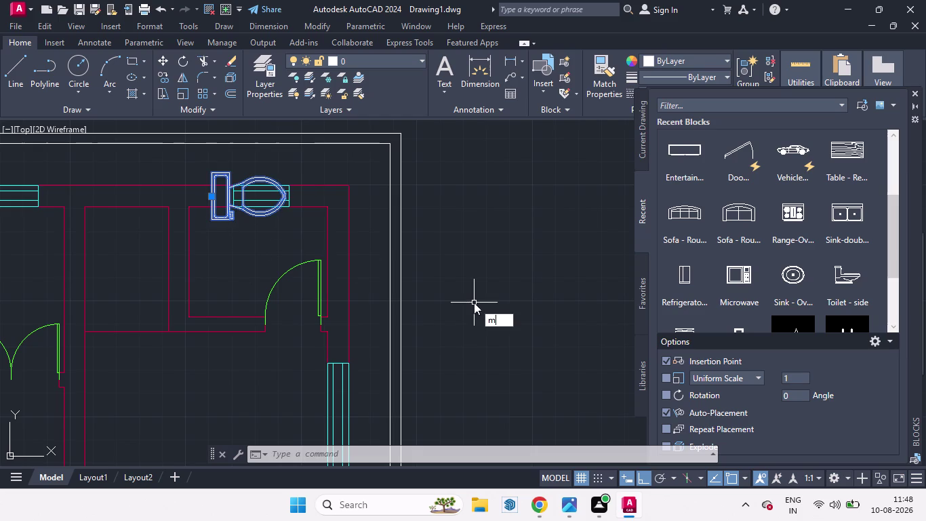
click(210, 223)
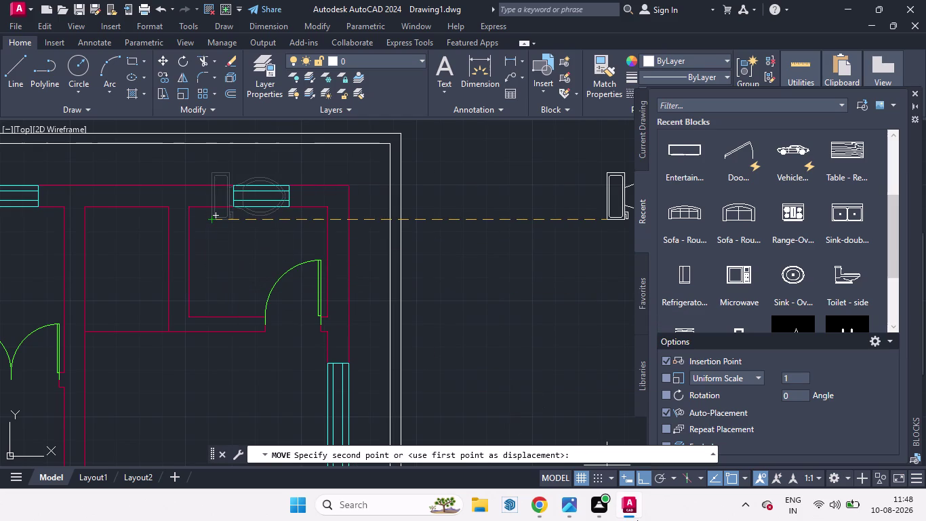
click(644, 479)
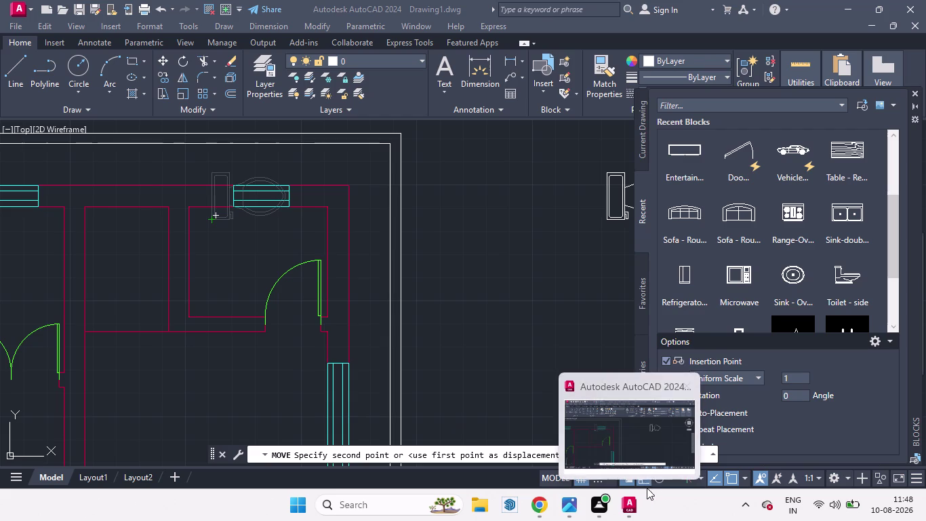
click(645, 476)
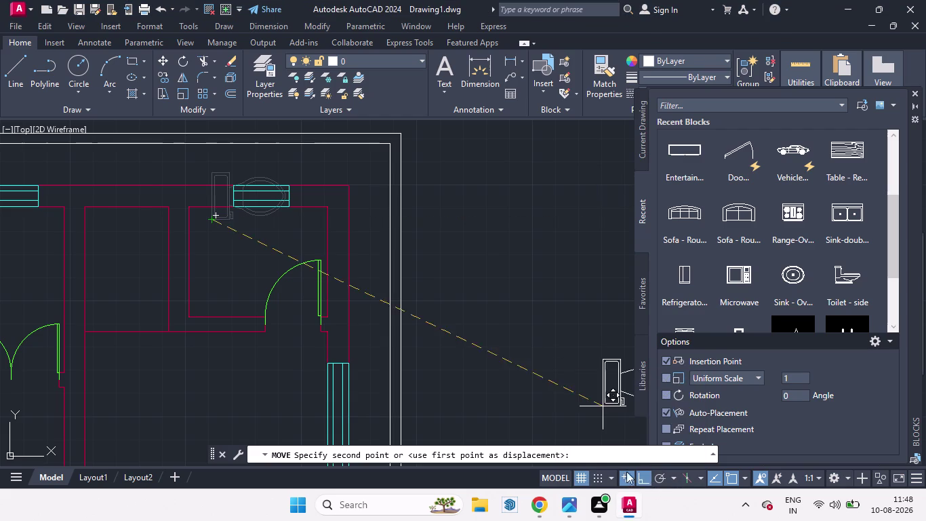
scroll(up, 3)
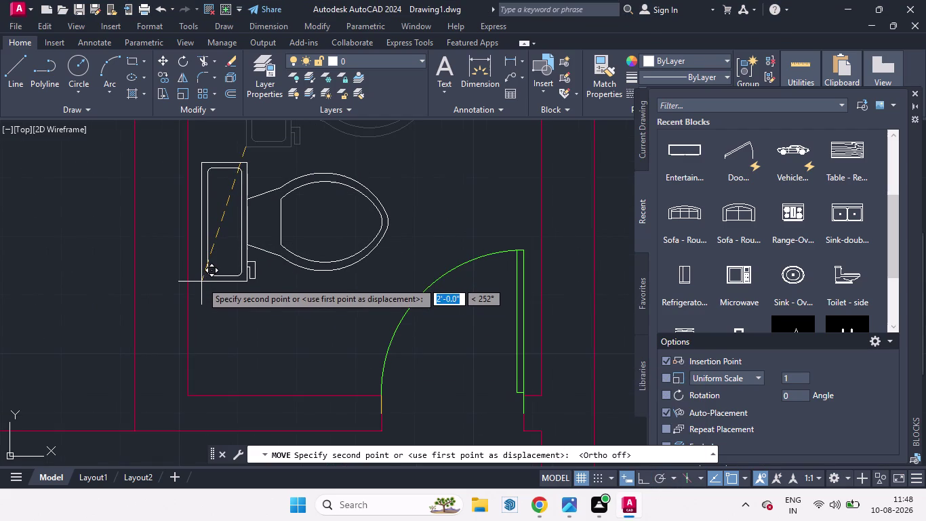
scroll(down, 3)
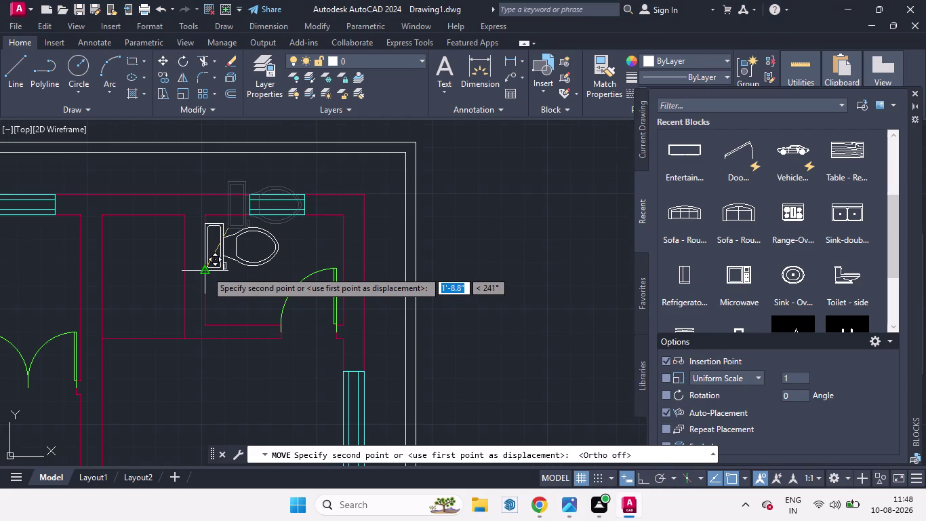
click(206, 271)
Center the whole floor plan in view and collapse the block options panel.
scroll(down, 3)
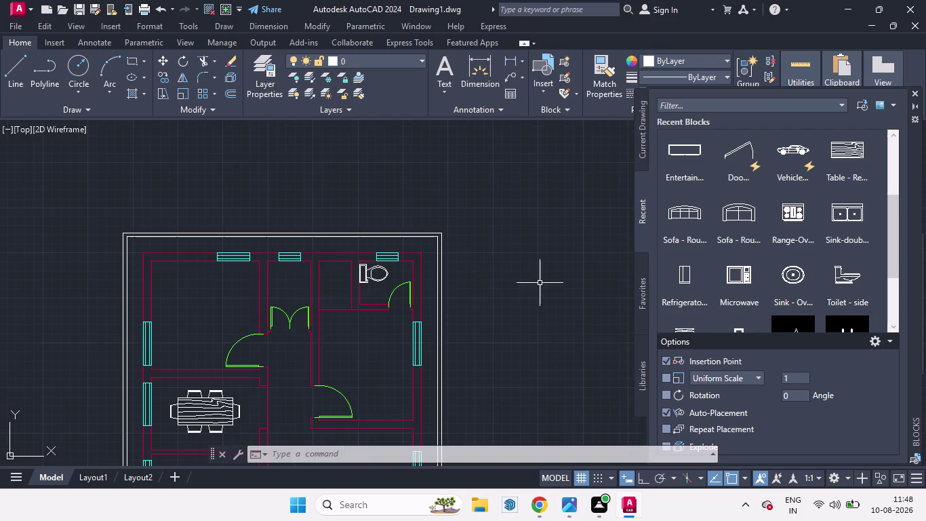
scroll(down, 3)
scroll(up, 3)
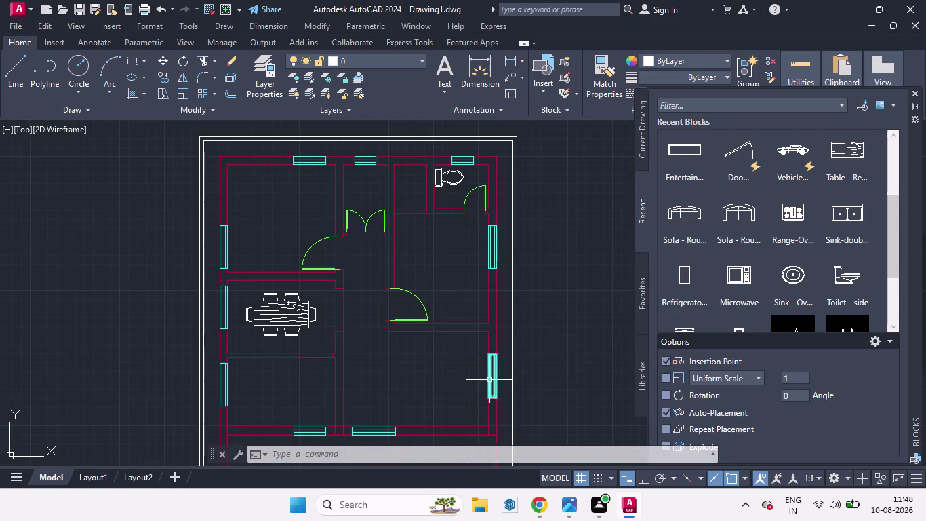
middle_drag(490, 379, 493, 280)
scroll(down, 3)
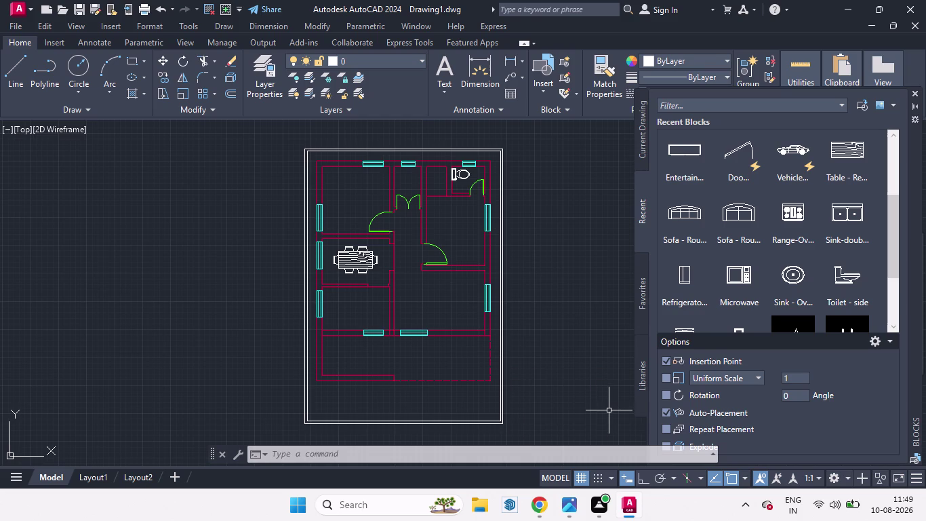
click(886, 337)
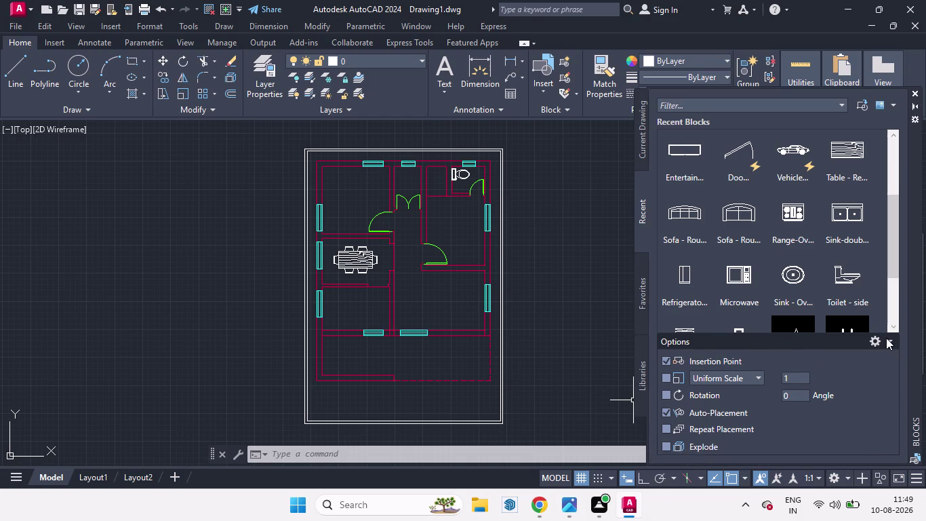
Drag the Bed - Queen block into the drawing beside the floor plan.
scroll(down, 3)
scroll(up, 3)
scroll(up, 3)
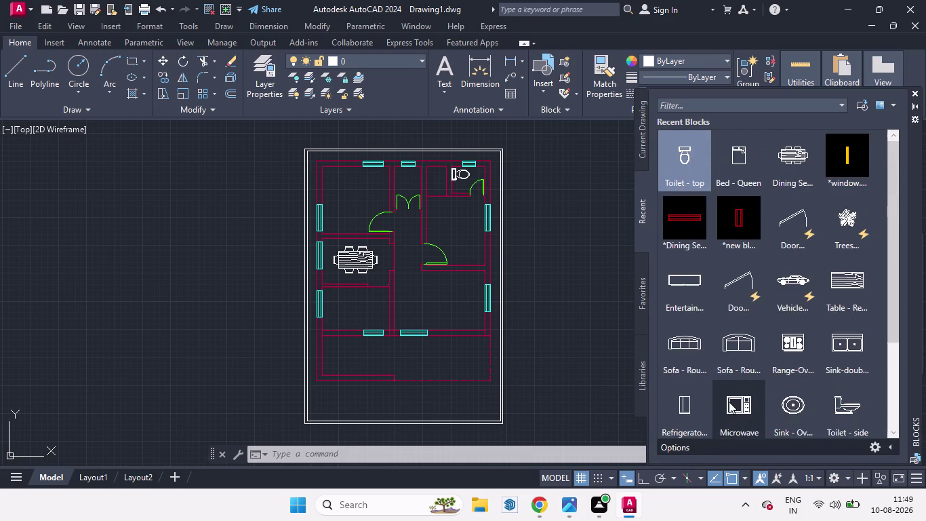
scroll(up, 3)
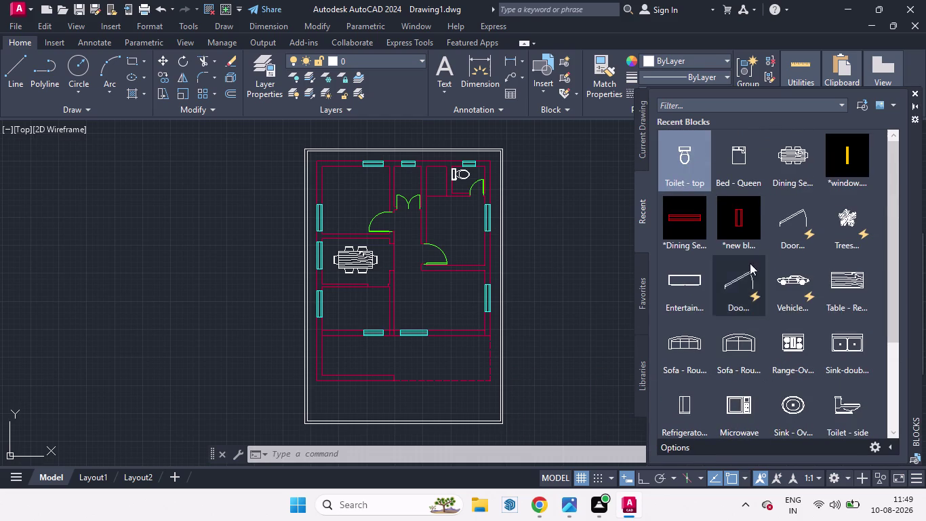
drag(746, 168, 514, 201)
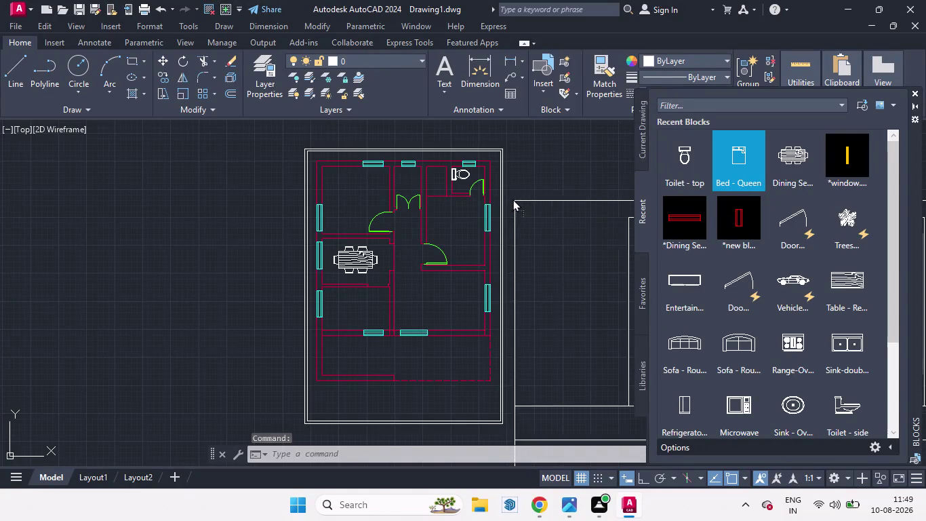
drag(515, 201, 499, 188)
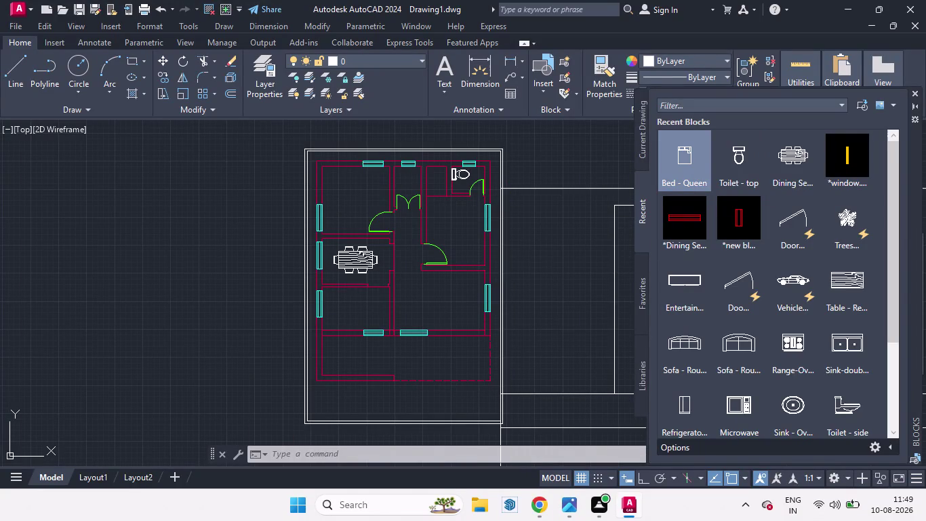
scroll(down, 3)
scroll(down, 3)
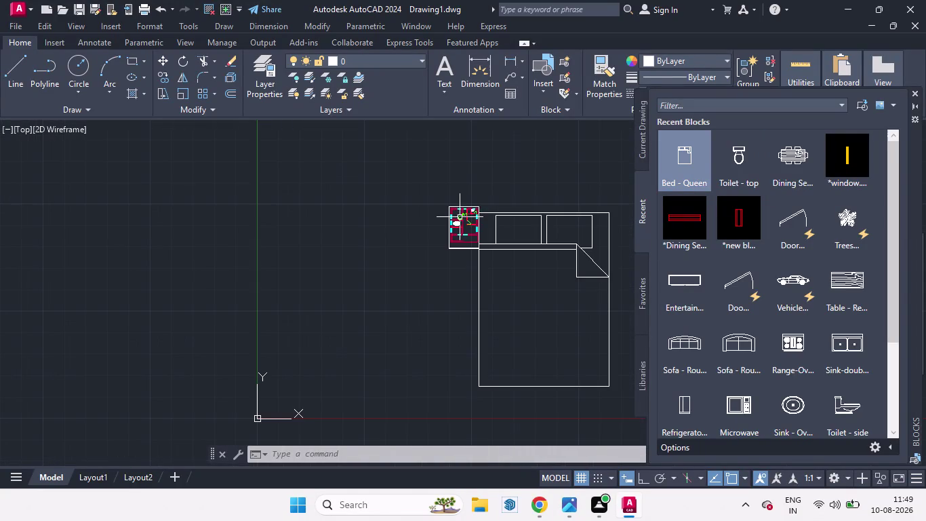
Scale the queen bed down from its corner.
click(565, 214)
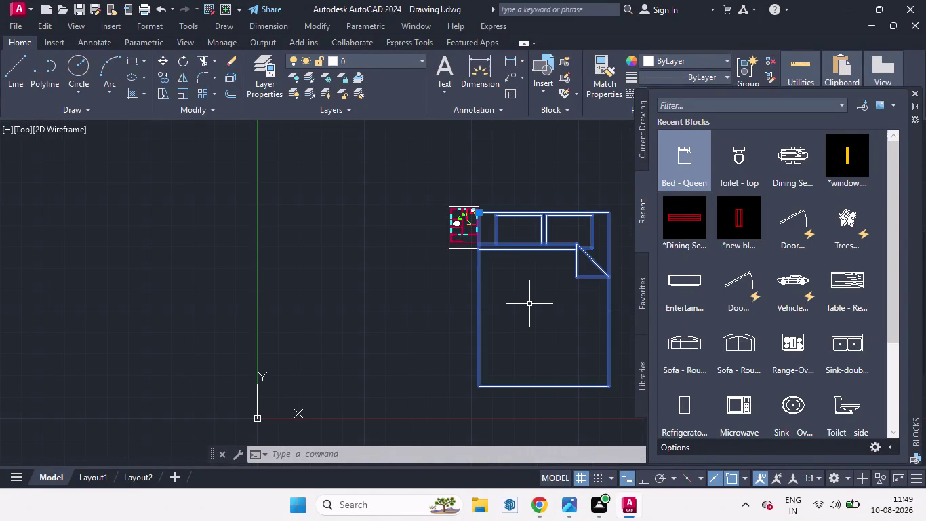
text(sc)
key(Return)
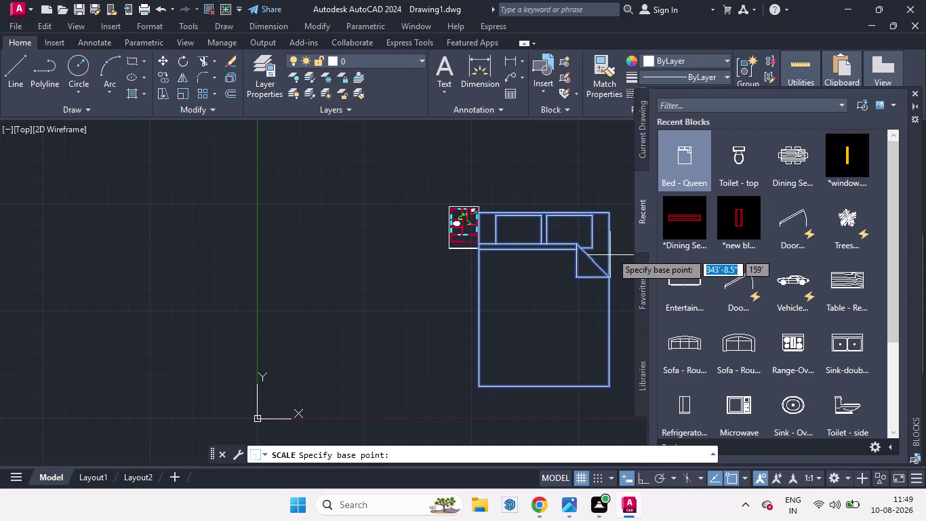
click(609, 212)
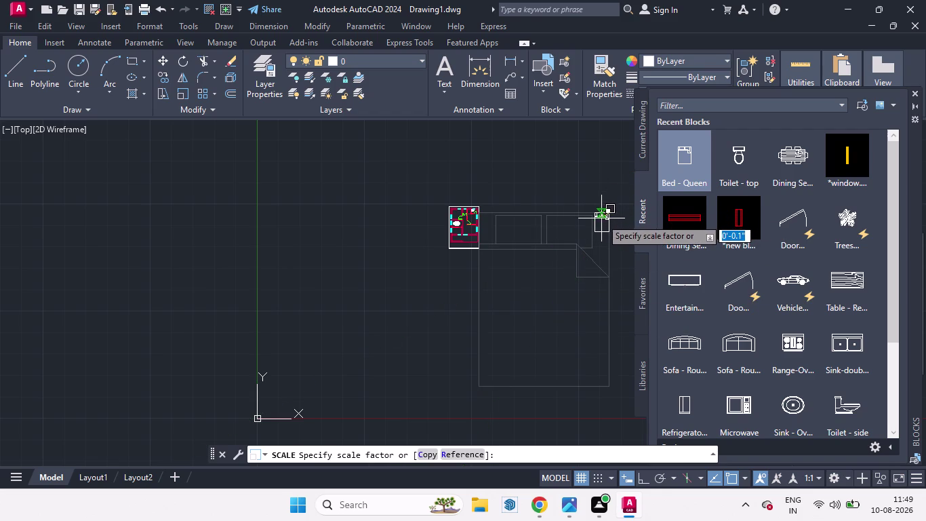
click(602, 218)
scroll(up, 3)
scroll(down, 3)
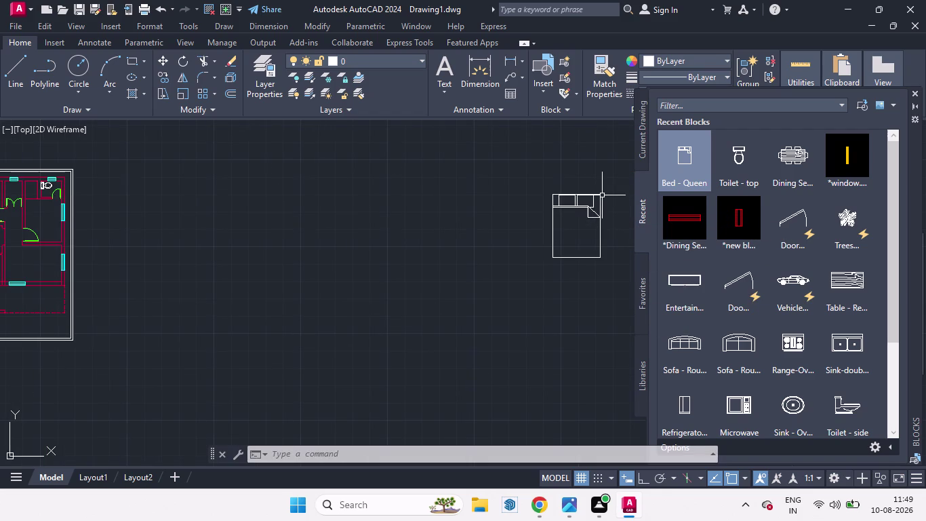
Scale the queen bed again from its top-right corner.
click(600, 197)
text(sc)
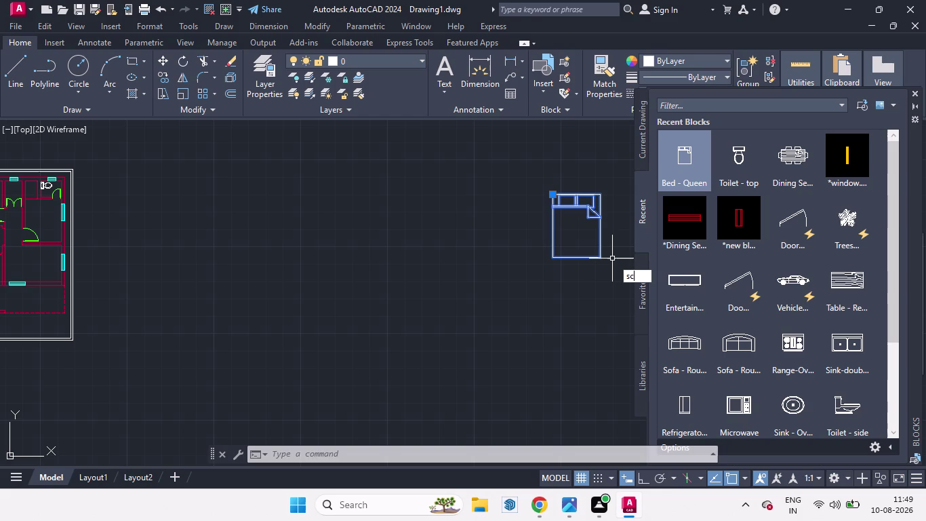
key(Return)
click(606, 195)
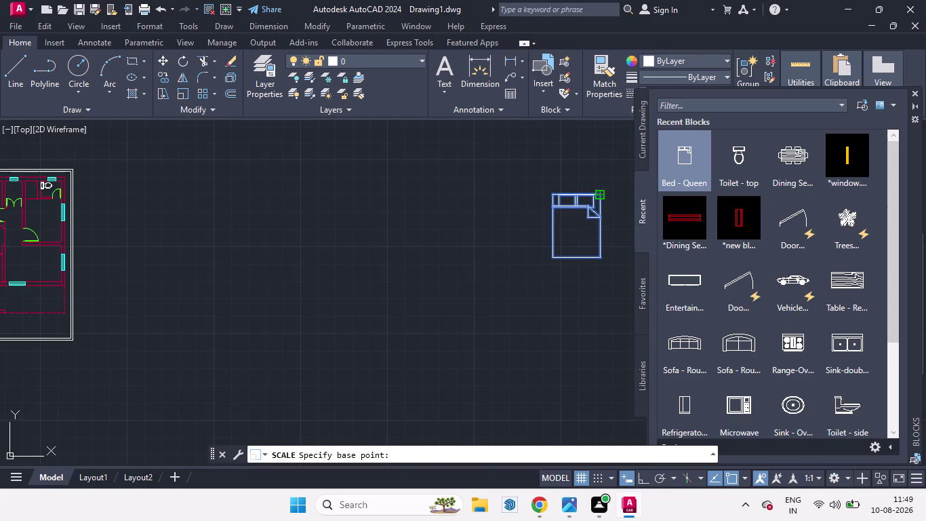
click(592, 210)
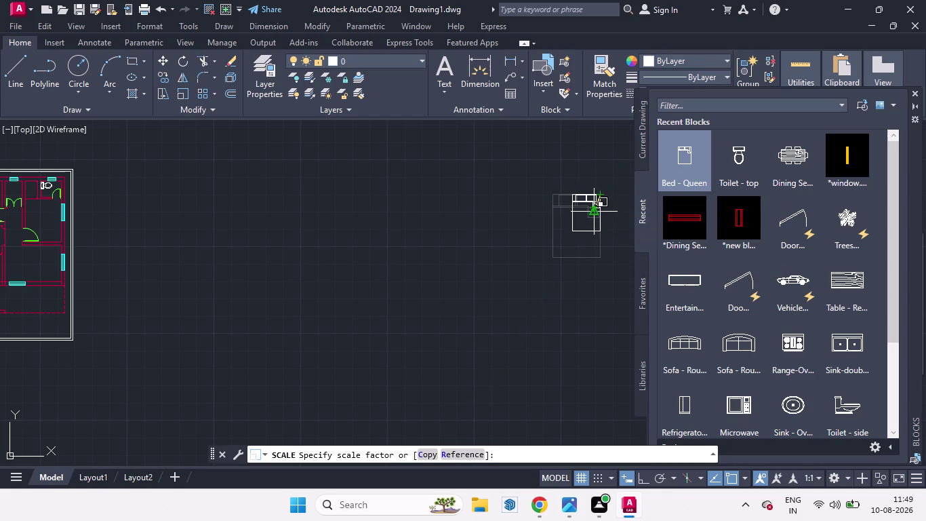
scroll(down, 3)
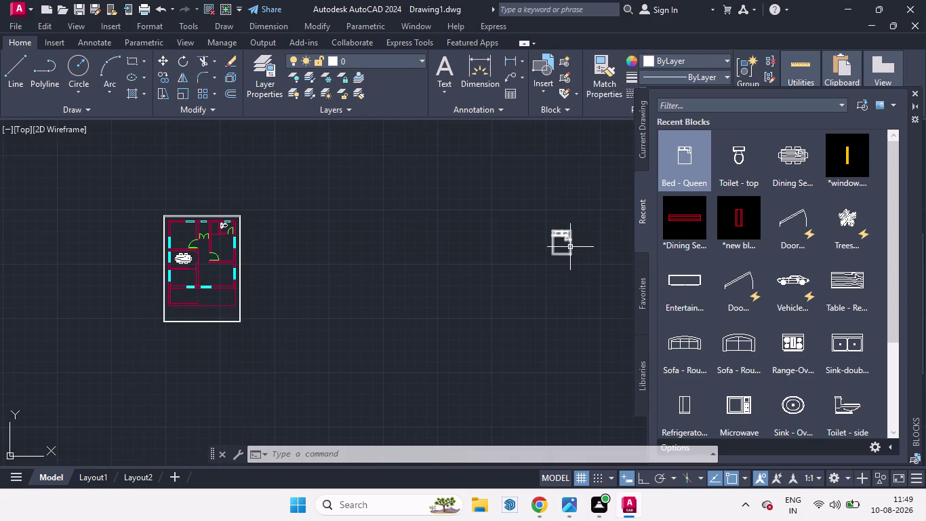
Move the queen bed to just right of the floor plan and reselect it.
click(571, 247)
key(m)
key(Return)
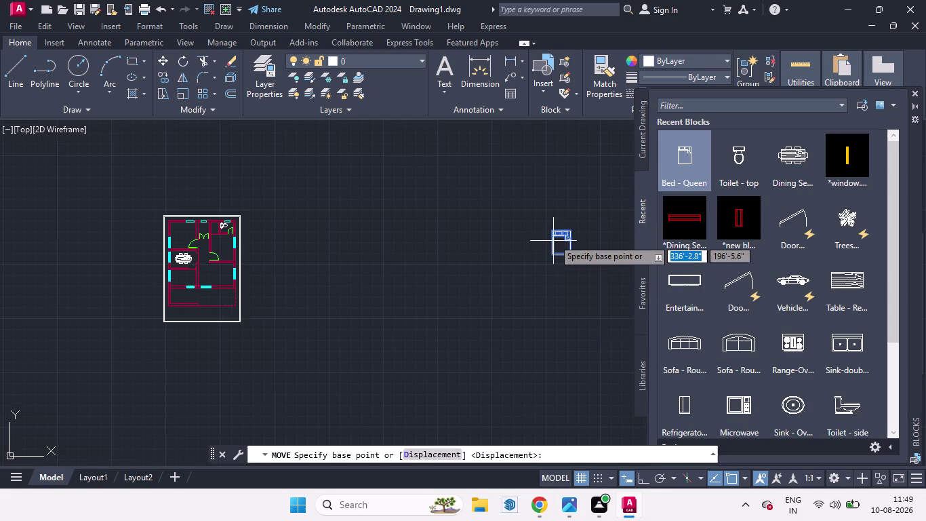
click(553, 239)
scroll(up, 3)
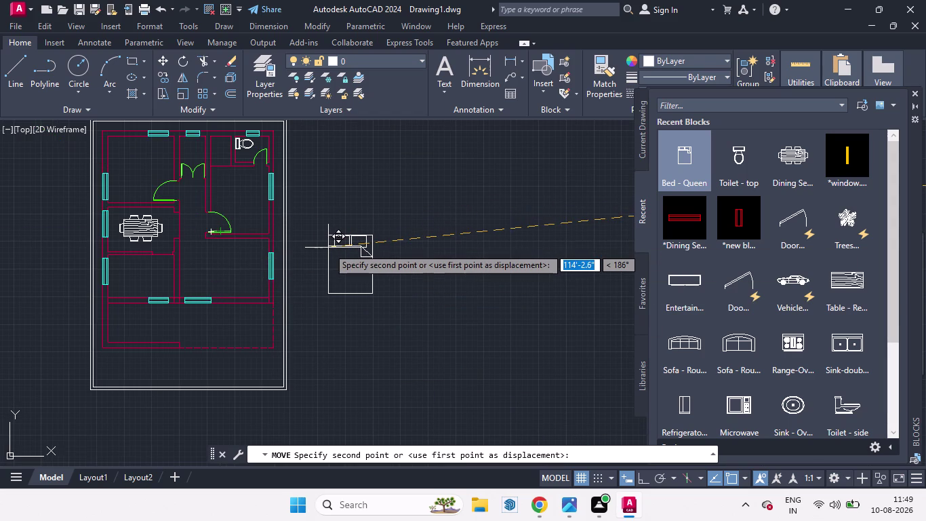
click(329, 247)
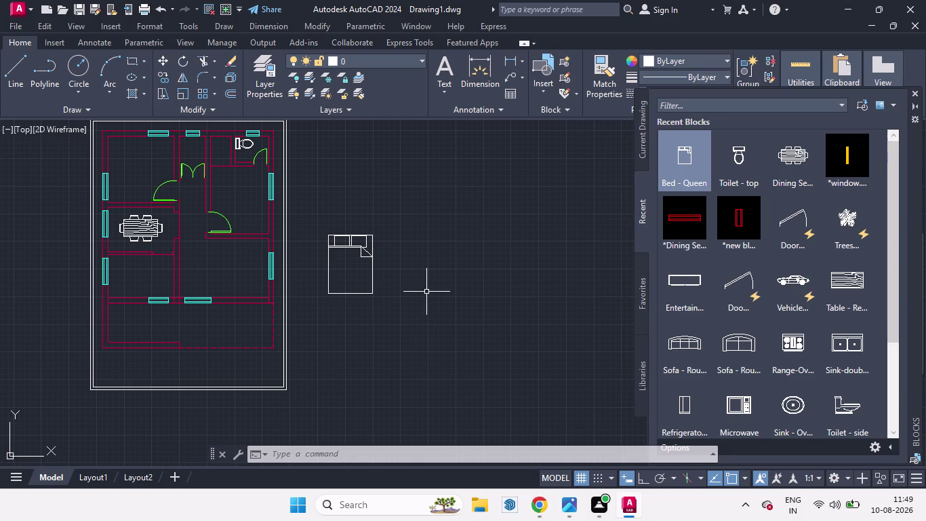
click(374, 235)
click(347, 263)
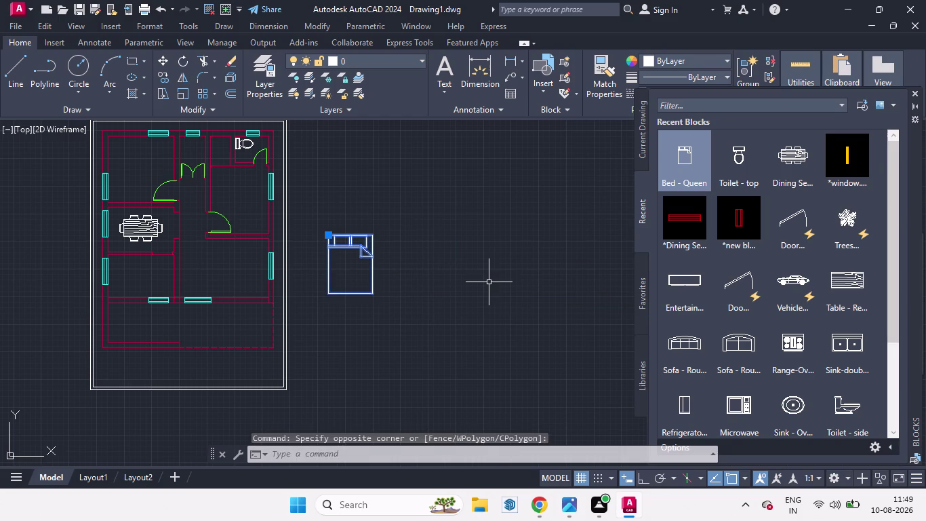
Shrink the queen bed with SCALE using its corner as base point.
text(sc)
key(Return)
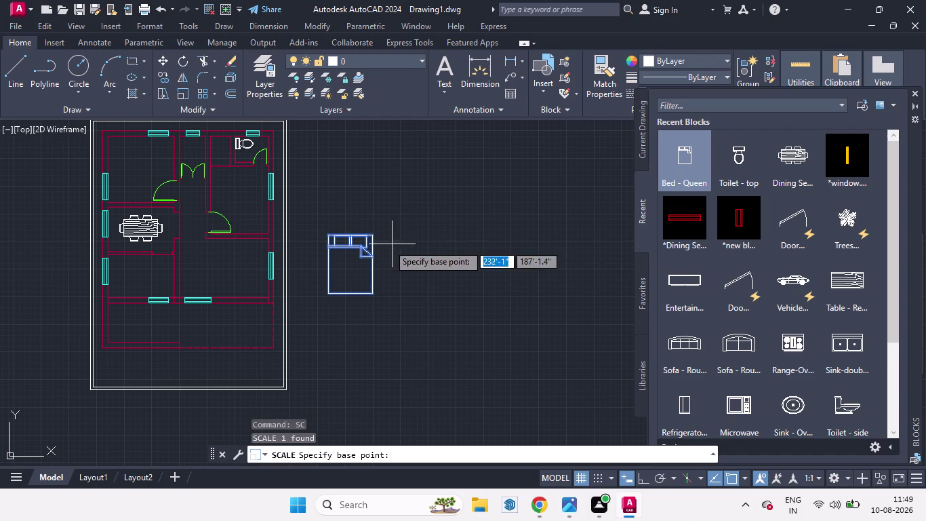
click(373, 235)
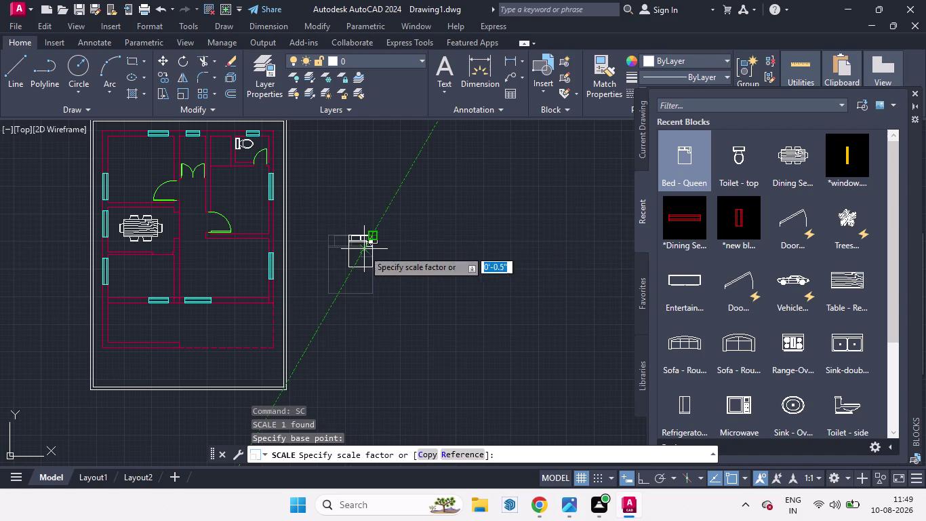
click(363, 250)
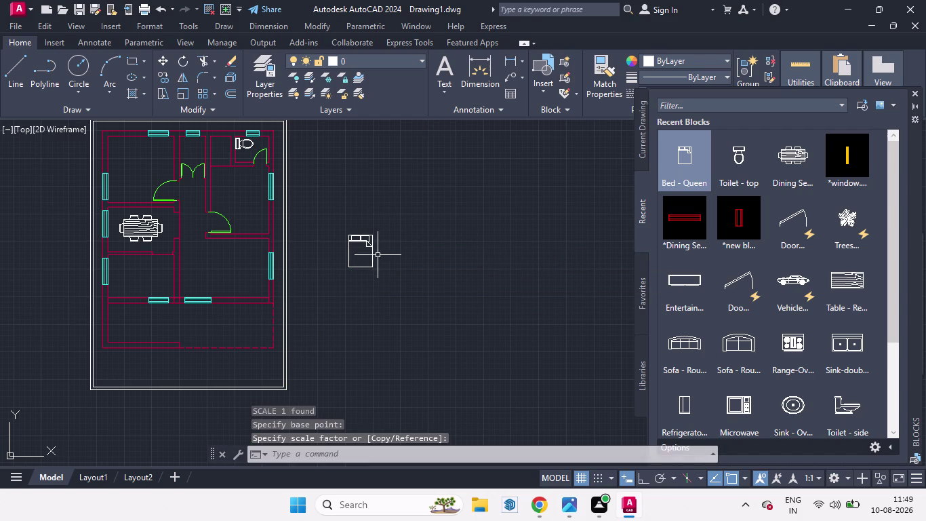
Rotate the bed 90° about its corner with Ortho on.
click(373, 251)
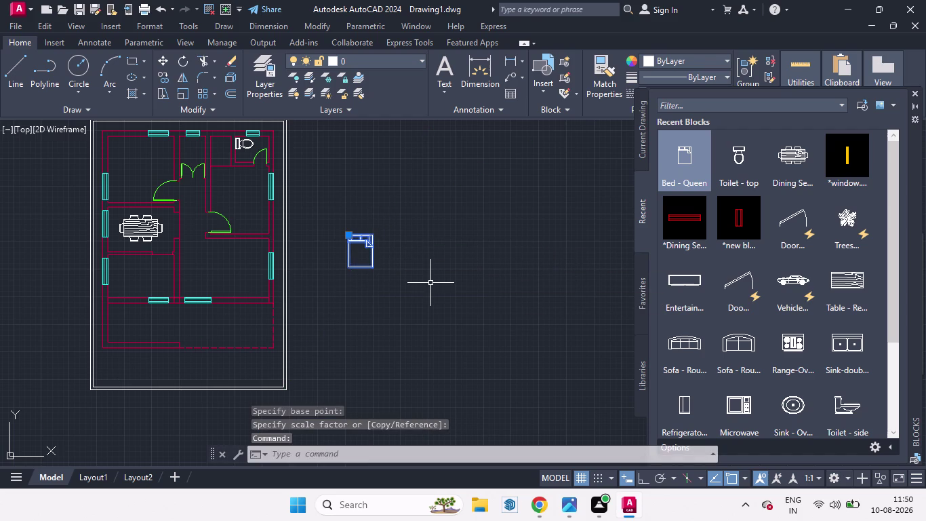
text(ro)
key(Return)
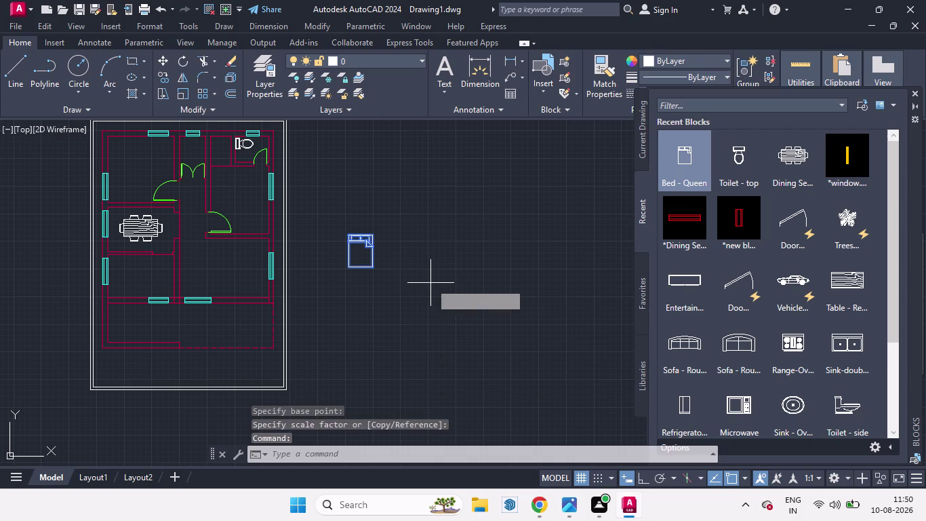
click(371, 233)
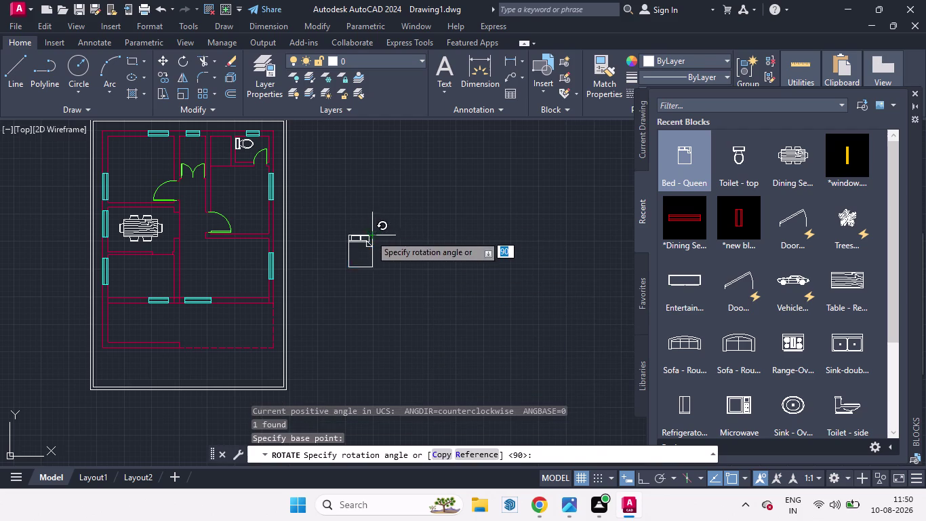
click(639, 475)
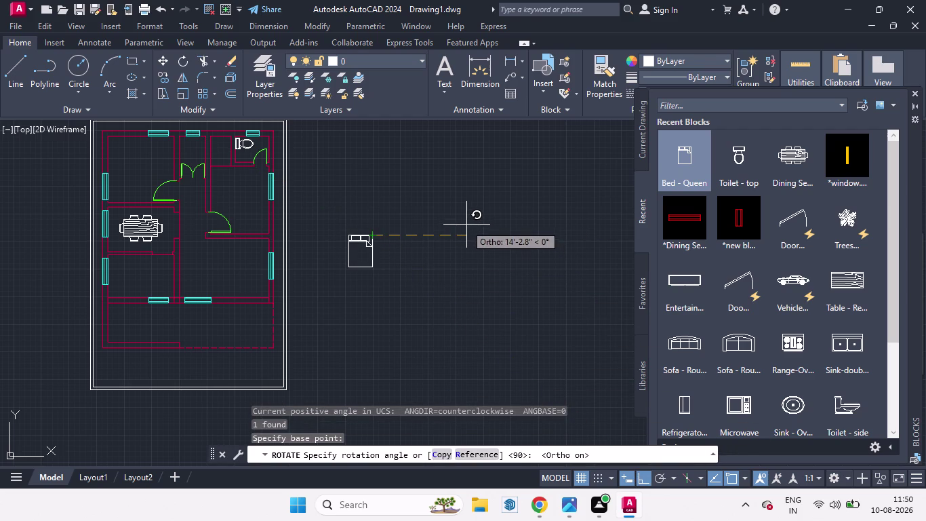
click(393, 170)
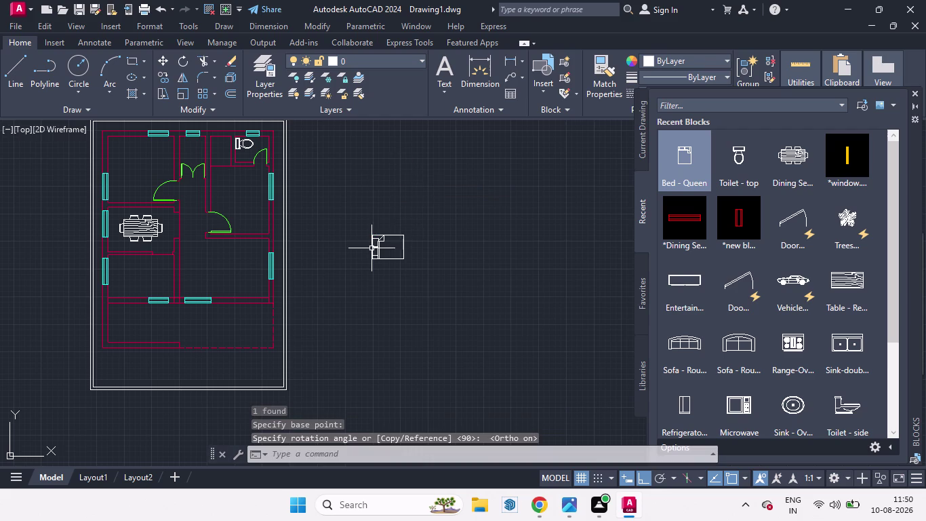
click(375, 258)
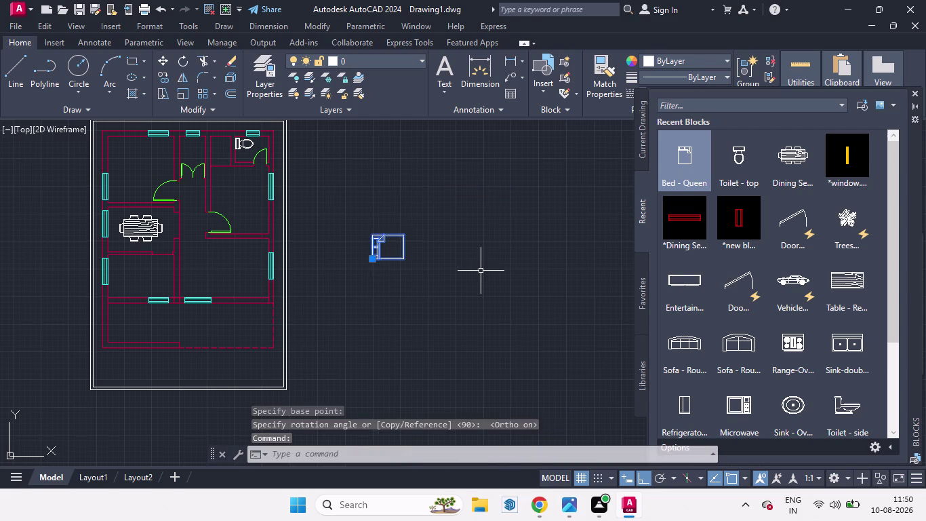
Move the bed from its corner, with Ortho off, into the top-left room.
key(m)
key(Return)
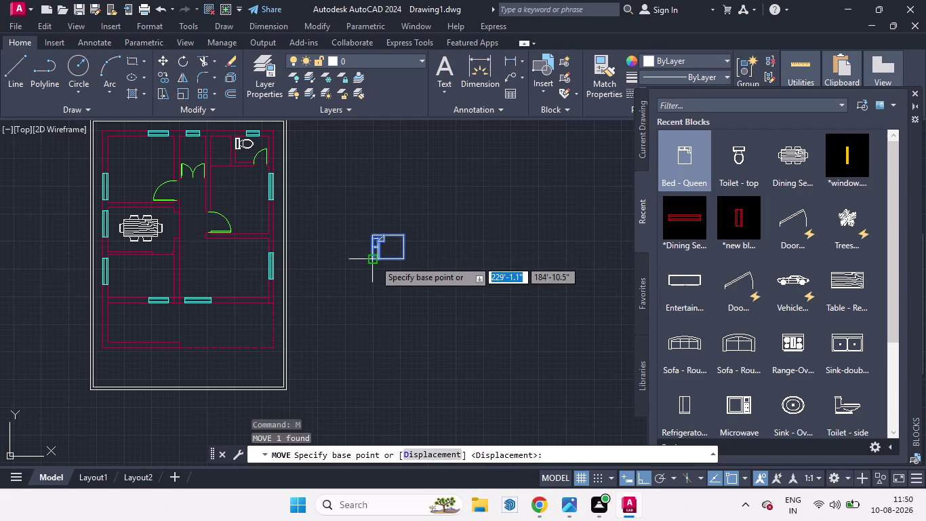
click(375, 260)
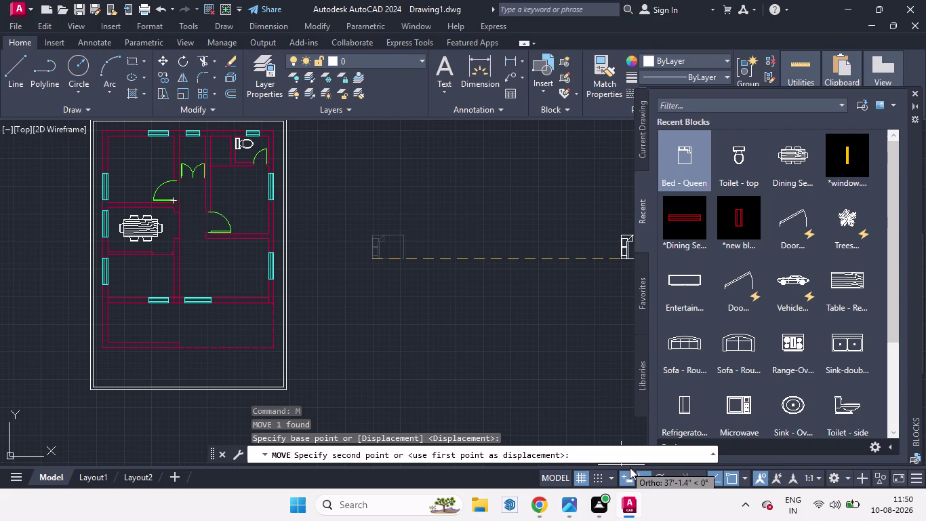
click(644, 474)
scroll(up, 3)
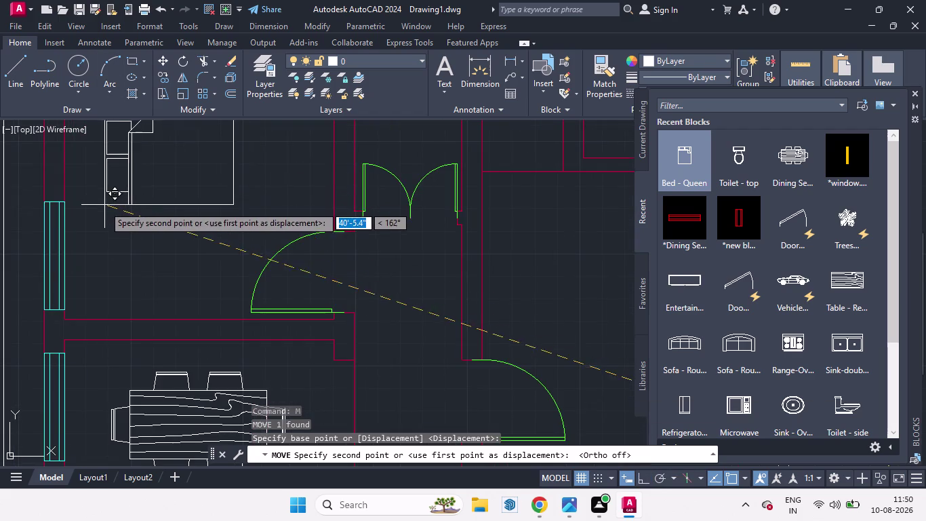
scroll(down, 3)
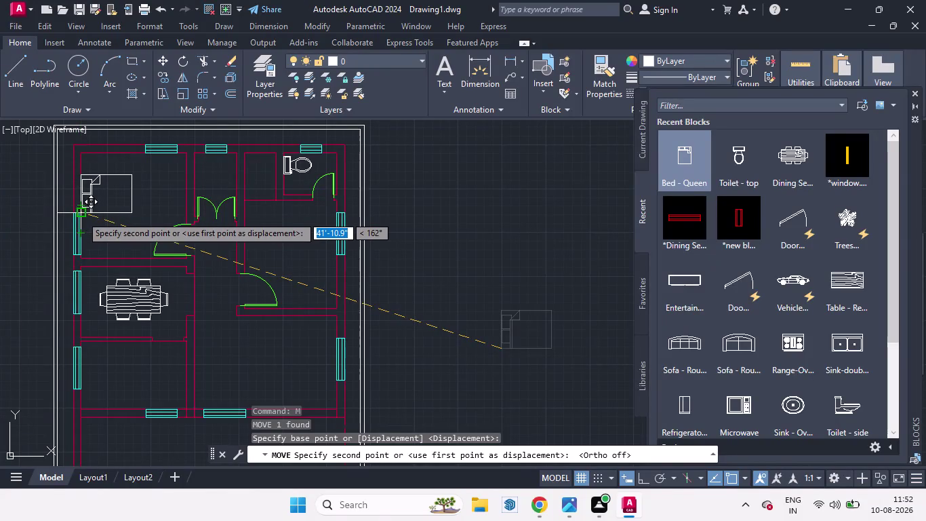
scroll(up, 3)
scroll(up, 3)
scroll(down, 3)
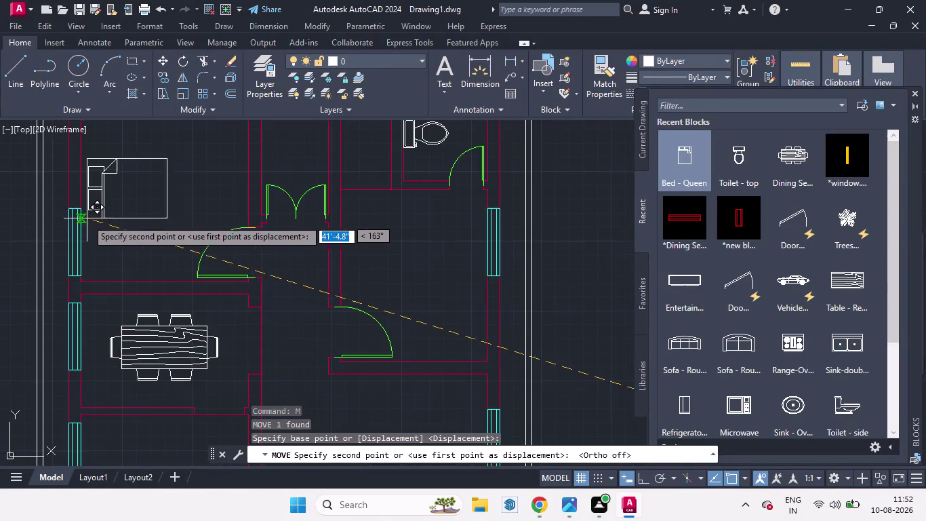
scroll(down, 3)
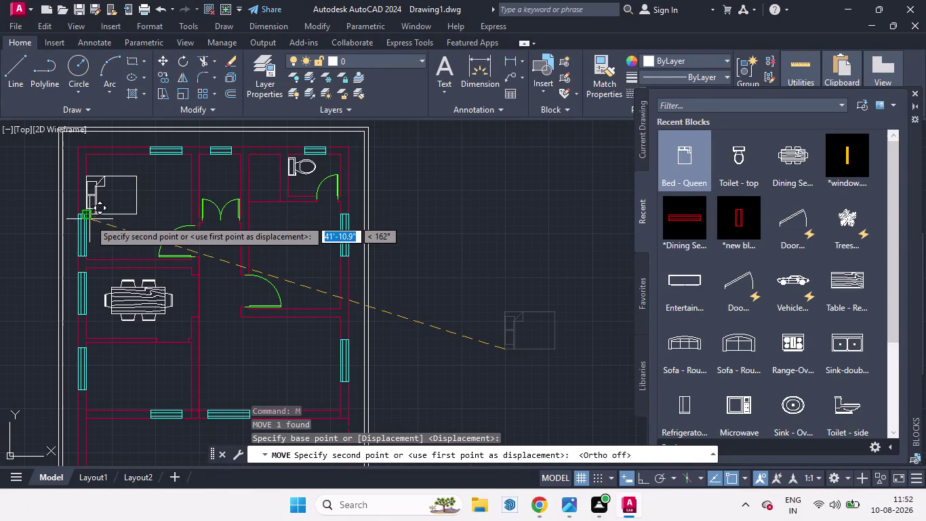
scroll(up, 3)
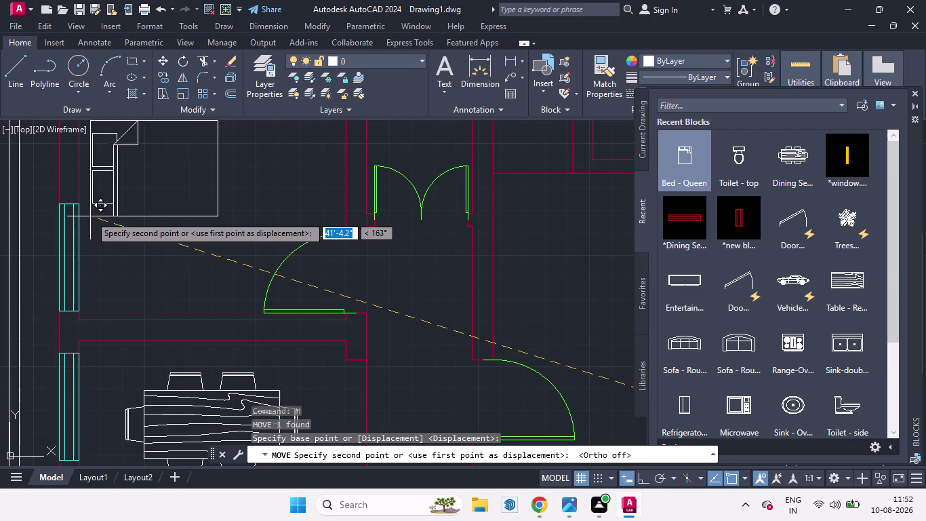
click(84, 209)
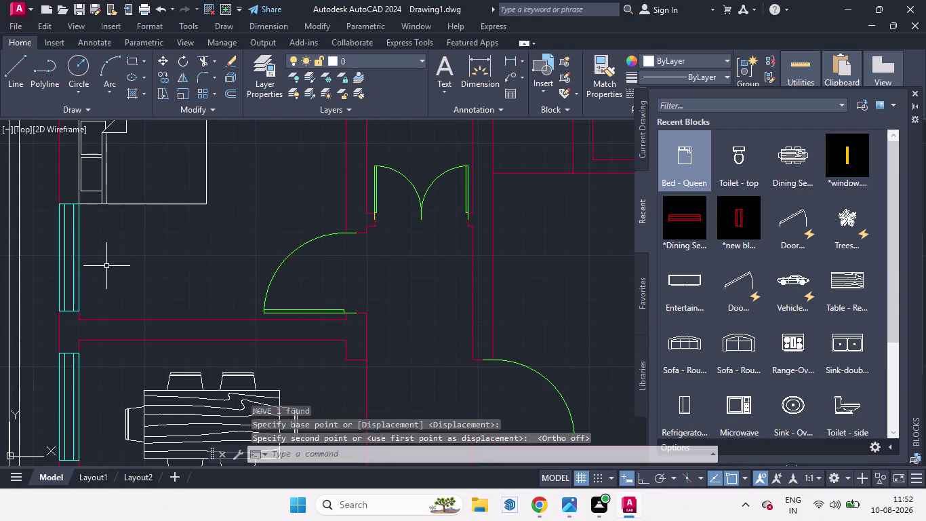
scroll(down, 3)
scroll(up, 3)
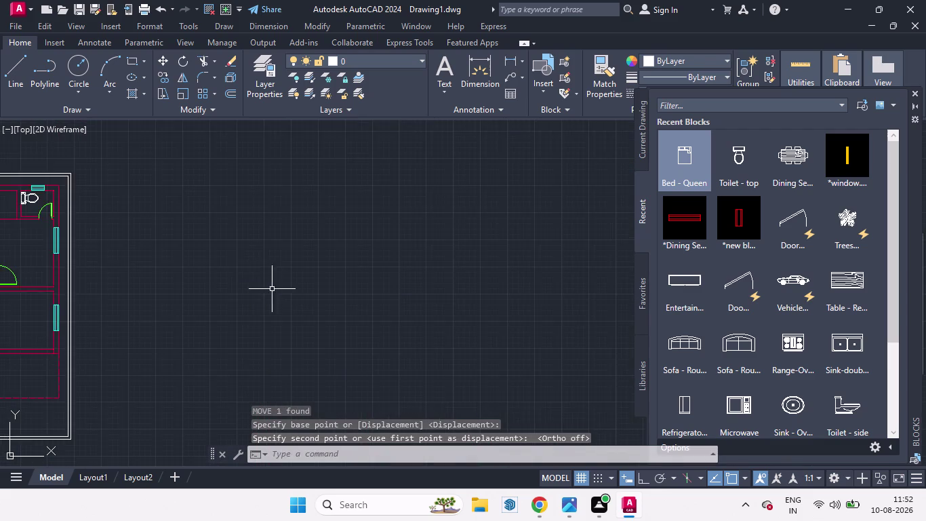
scroll(down, 3)
scroll(up, 3)
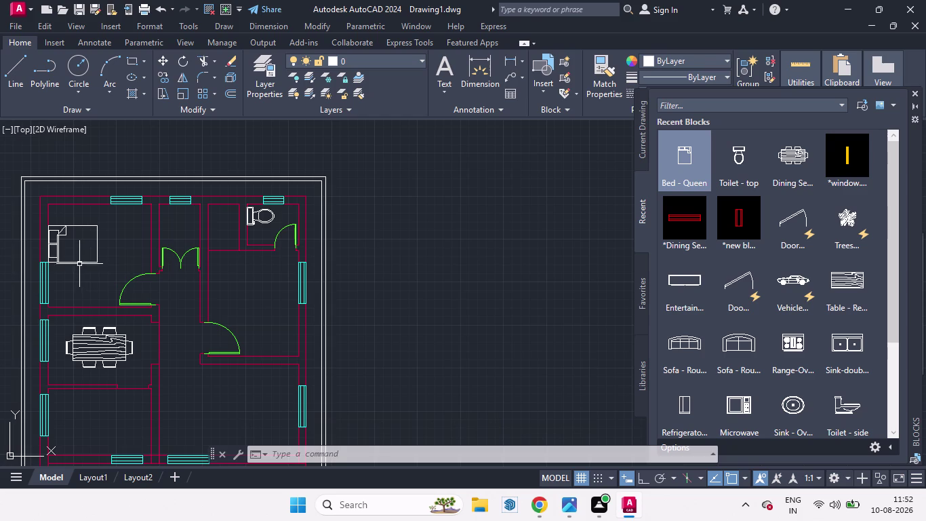
Rescale the bed from its lower-left corner in the top-left room.
click(79, 263)
key(s)
key(c)
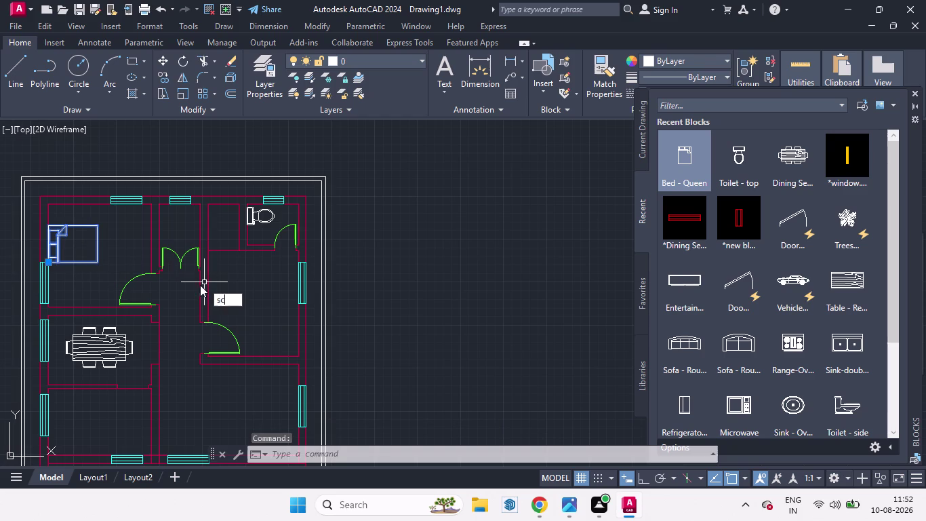
key(Return)
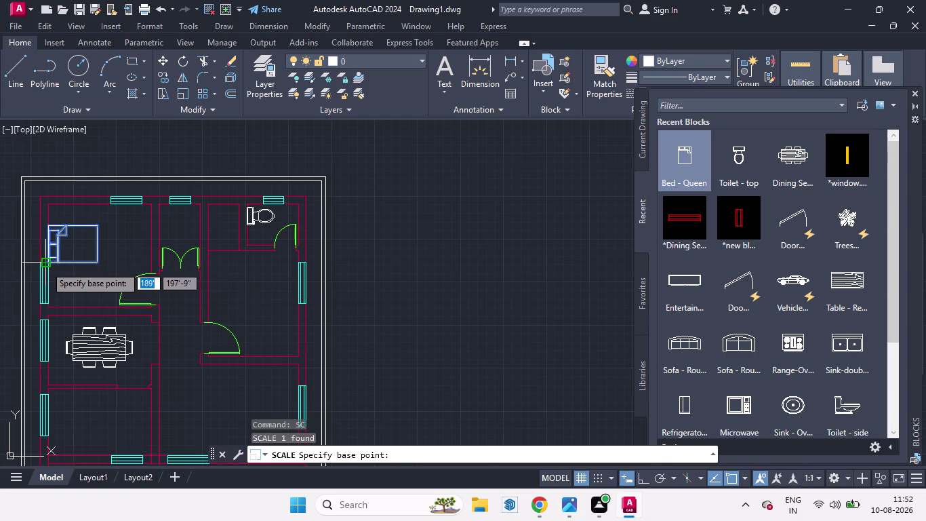
click(46, 266)
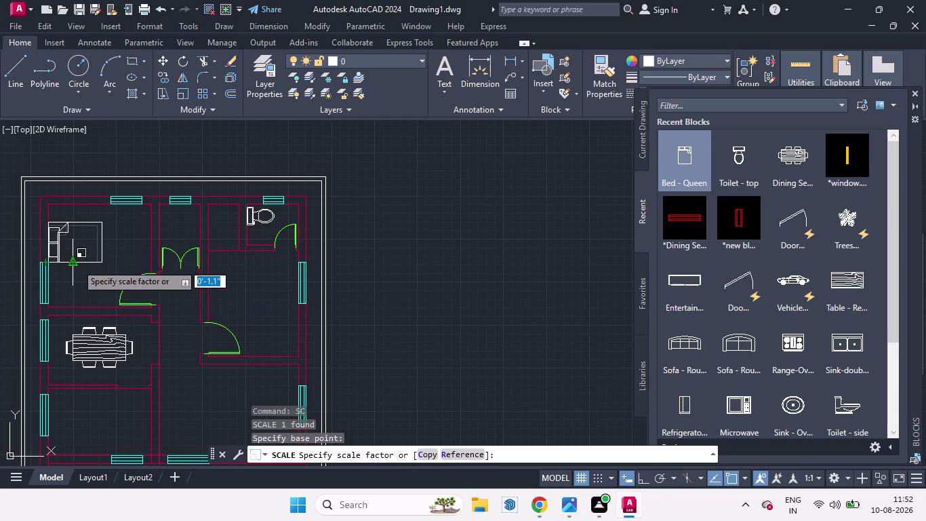
click(81, 263)
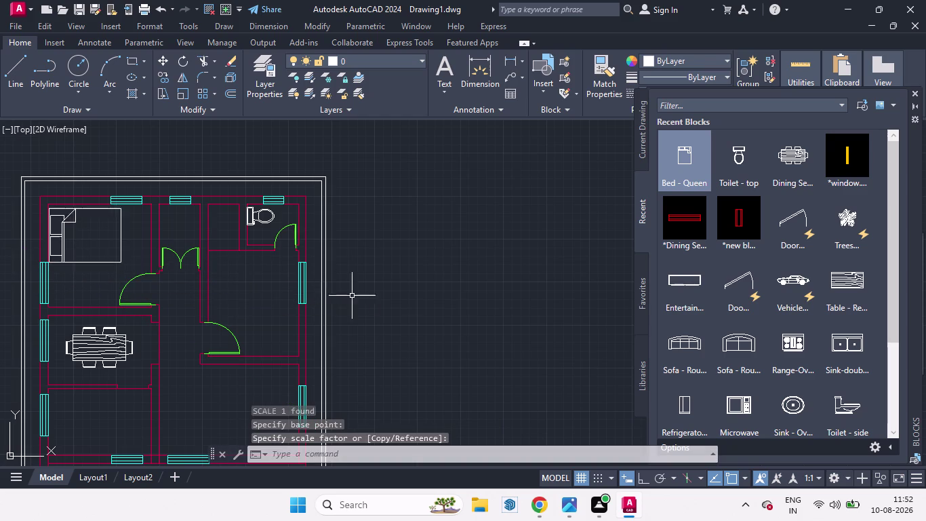
scroll(down, 3)
Move the bed so it sits against the room's left wall.
key(m)
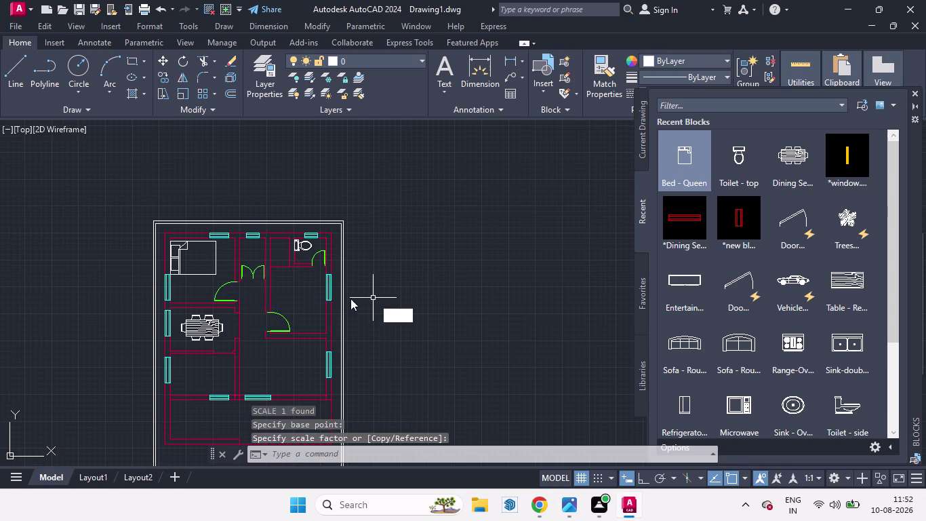
key(Return)
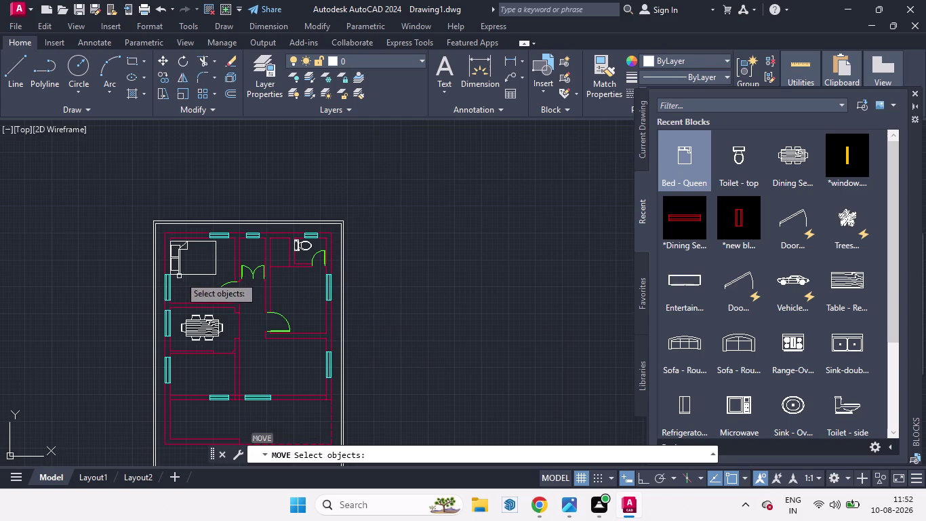
click(192, 274)
key(Return)
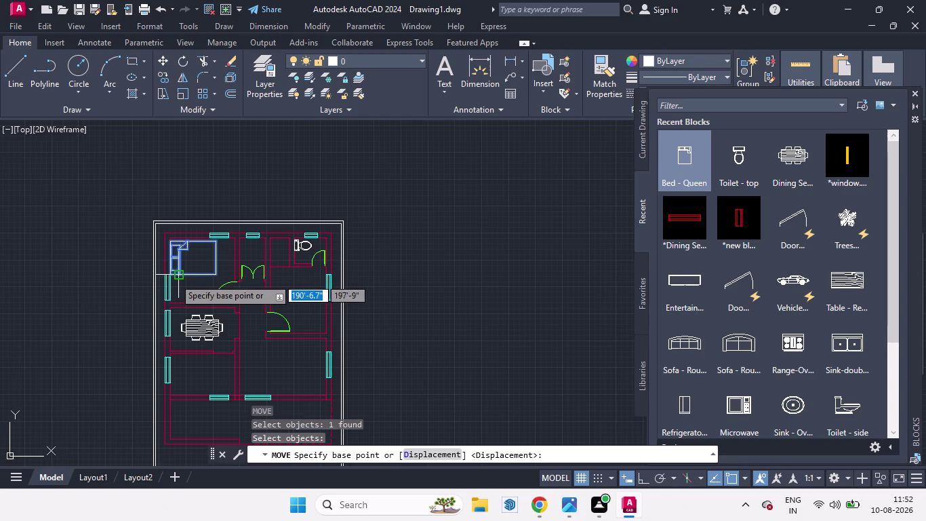
scroll(up, 3)
click(161, 270)
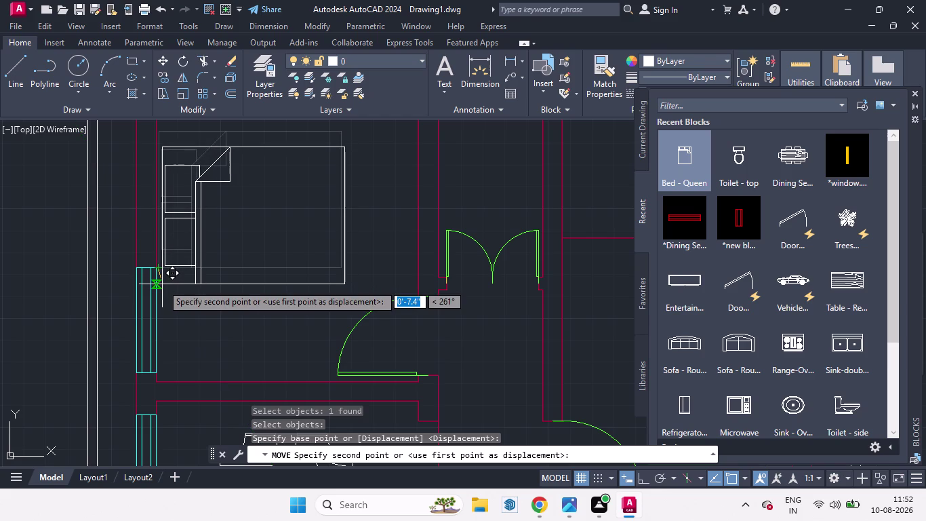
click(162, 284)
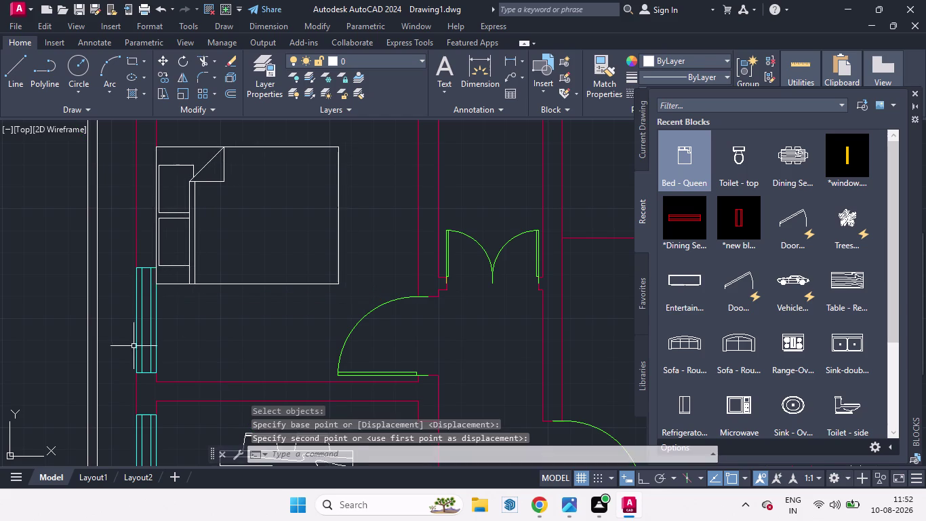
scroll(down, 3)
scroll(up, 3)
scroll(up, 3)
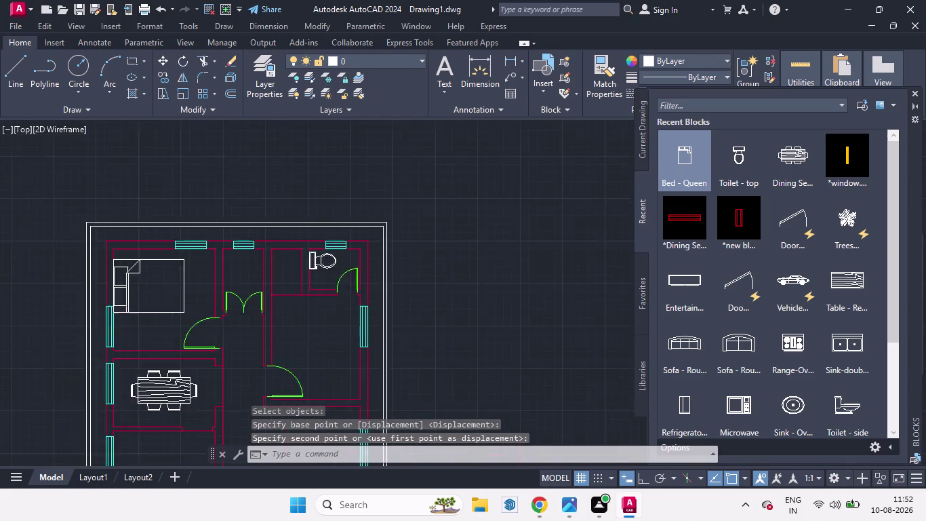
scroll(down, 3)
scroll(up, 3)
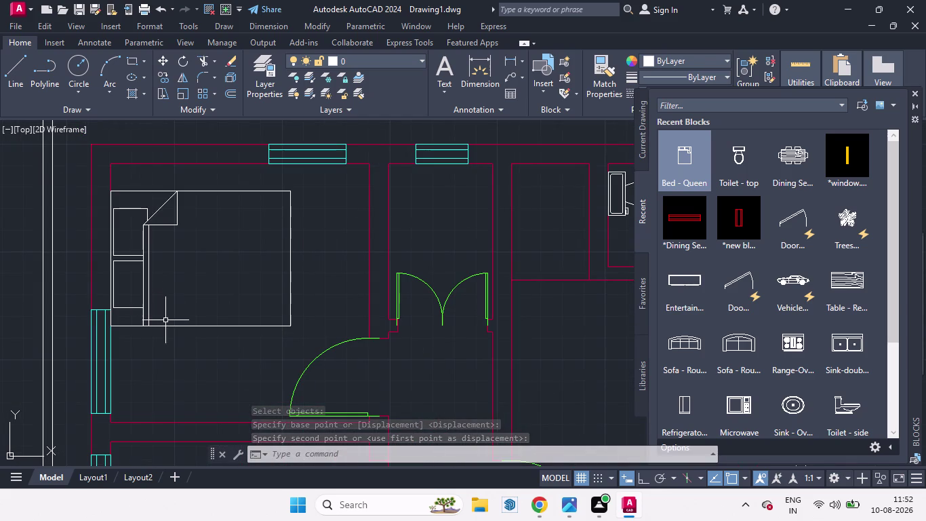
Shrink the bed with SCALE anchored at its lower-left corner.
click(169, 326)
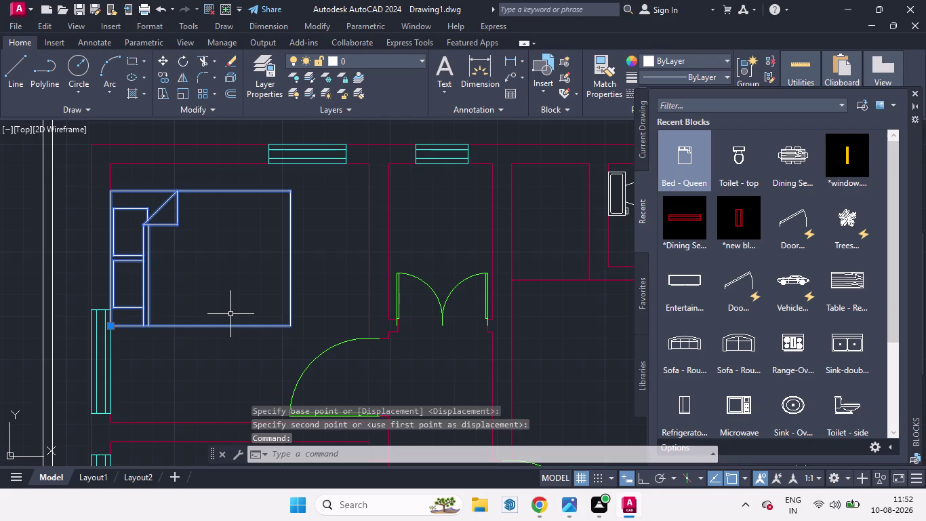
text(sc)
key(Return)
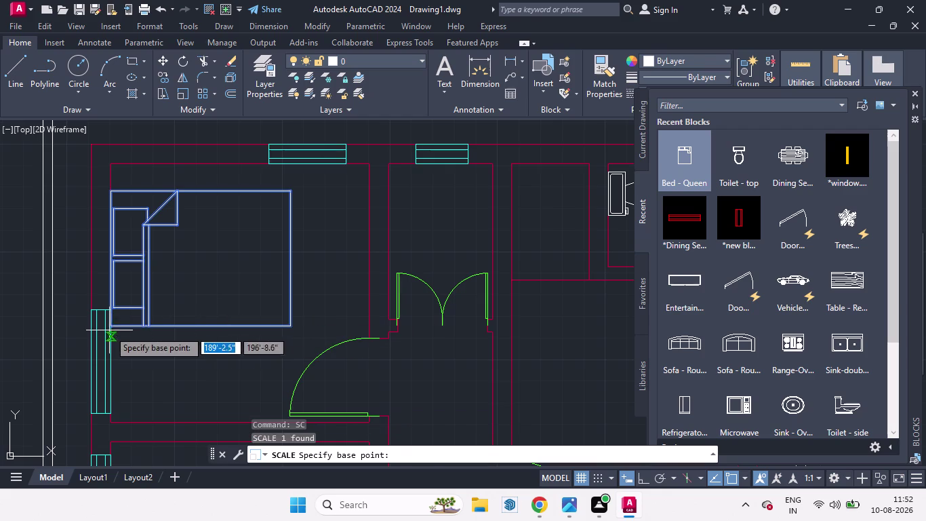
click(110, 326)
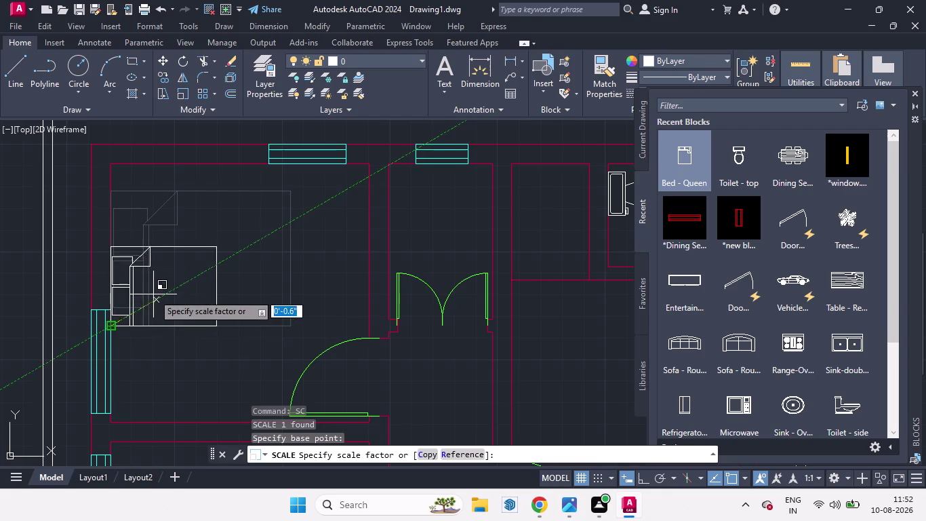
click(163, 269)
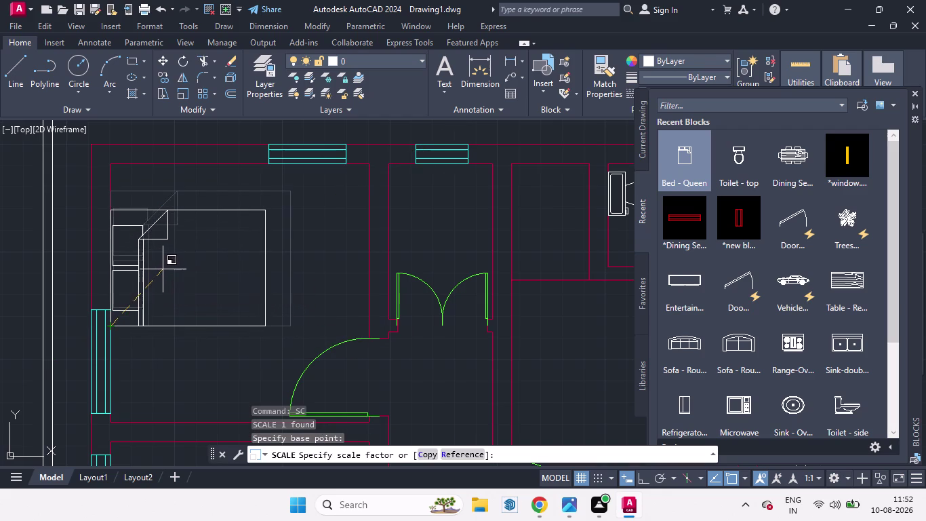
scroll(down, 3)
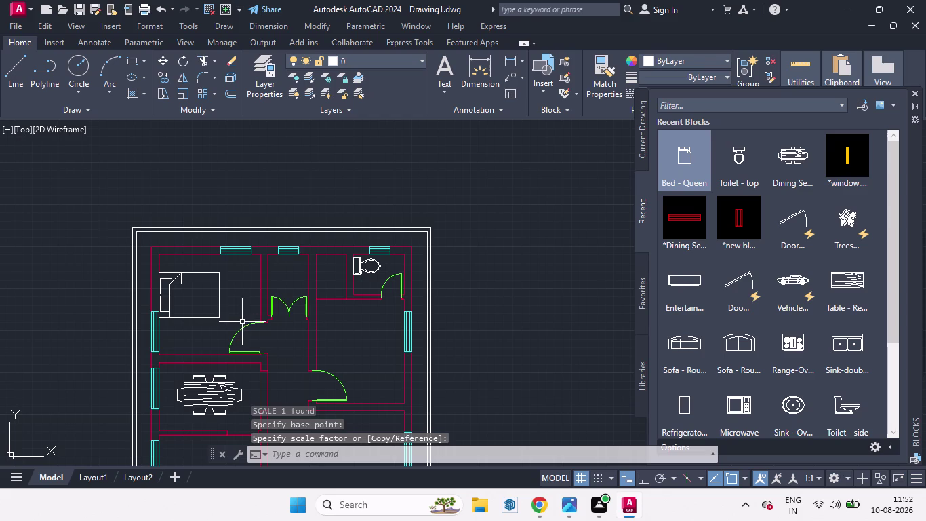
scroll(down, 3)
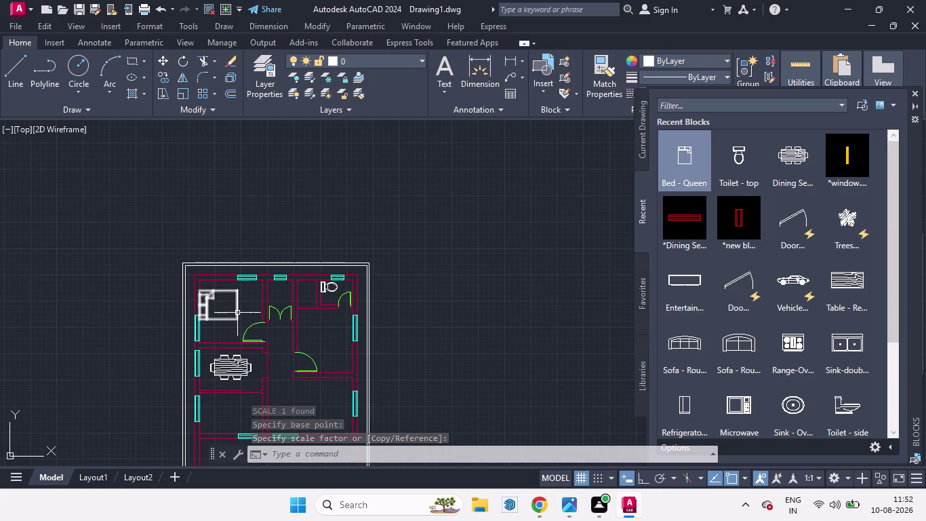
Scale the bed down further from its lower-left corner to fit the room.
click(237, 313)
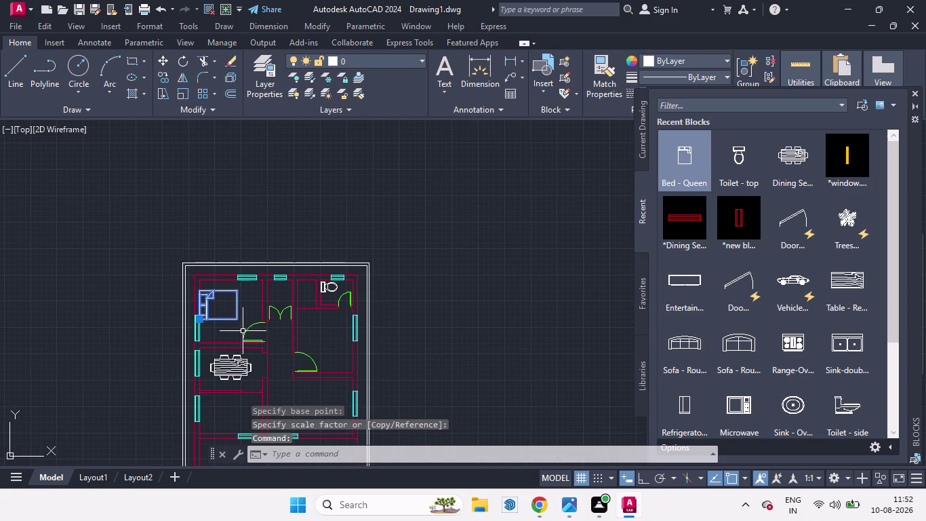
key(s)
key(c)
key(Return)
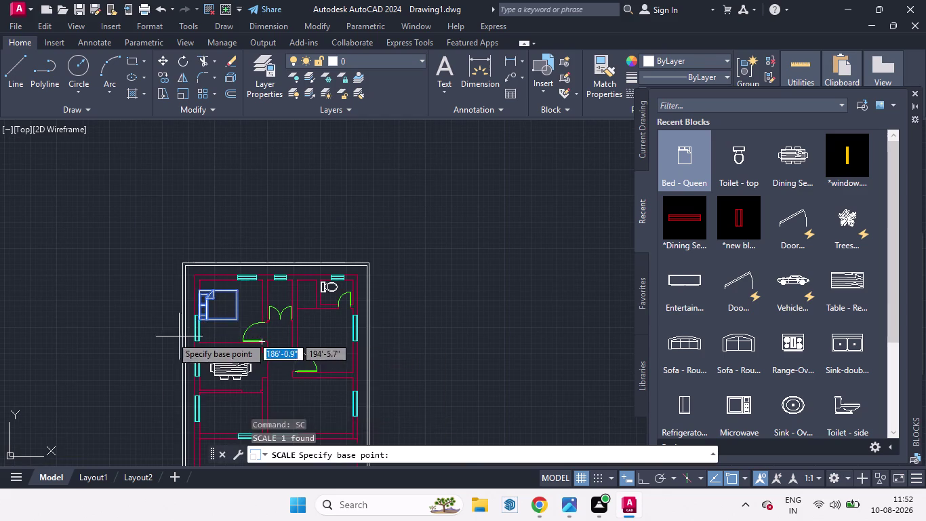
scroll(up, 3)
click(272, 272)
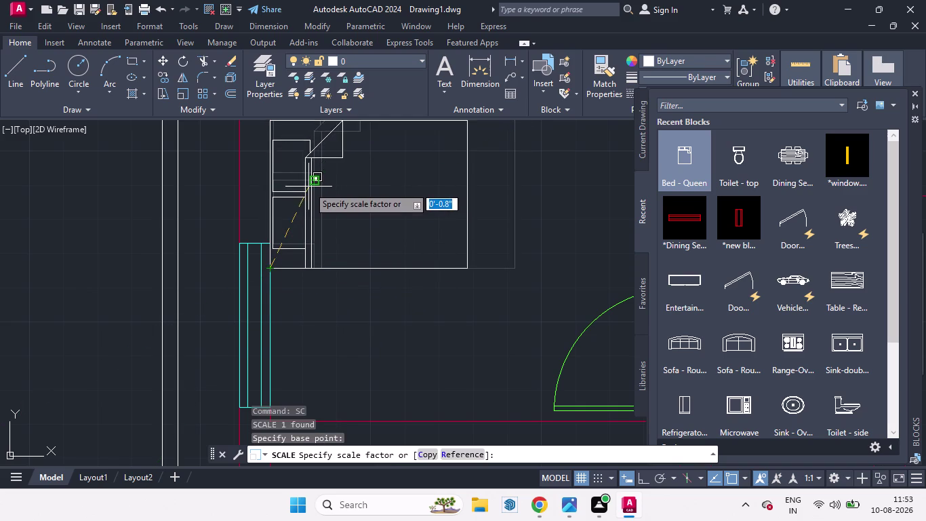
click(310, 182)
scroll(down, 3)
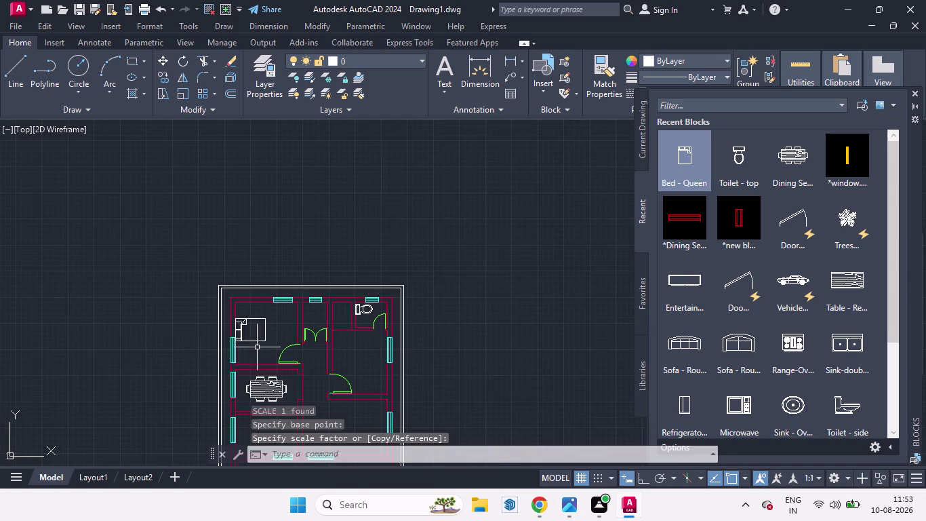
scroll(up, 3)
click(261, 302)
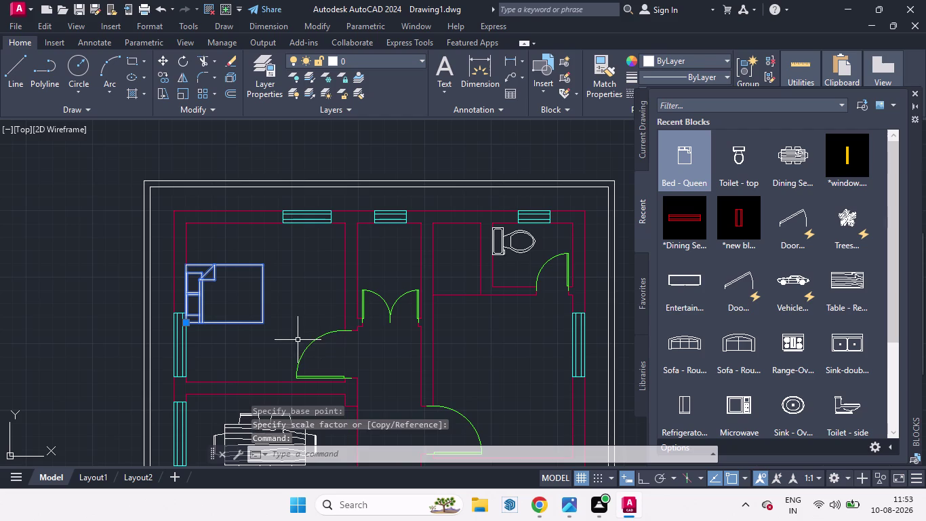
Copy the queen bed into the right-hand room.
key(c)
key(o)
key(Return)
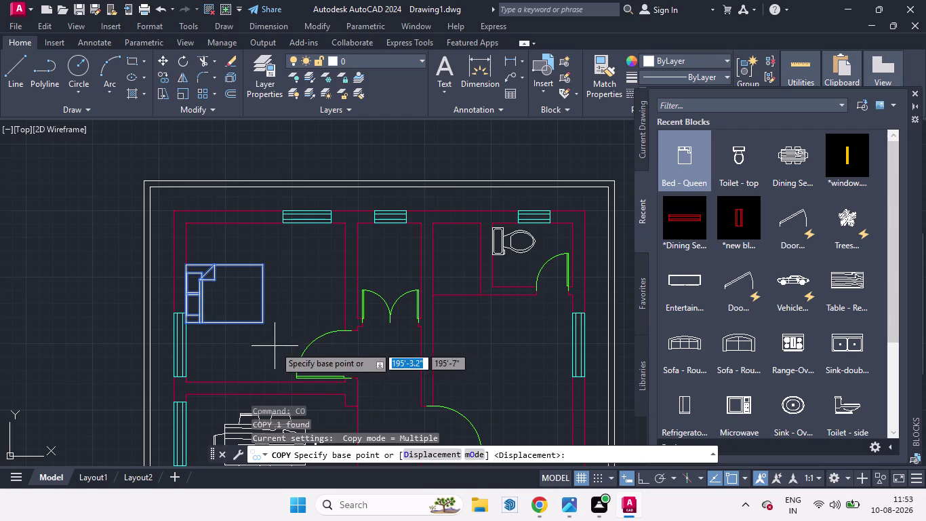
click(262, 323)
scroll(down, 3)
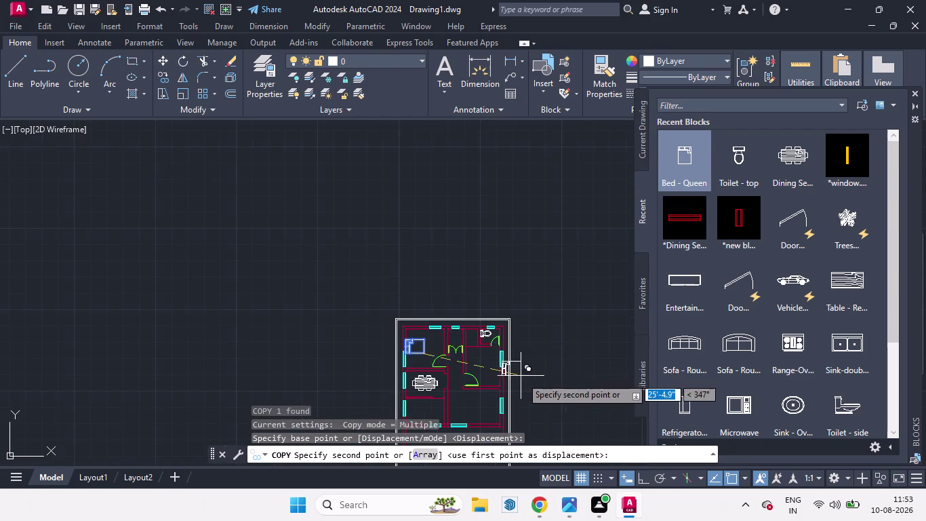
scroll(up, 3)
click(422, 364)
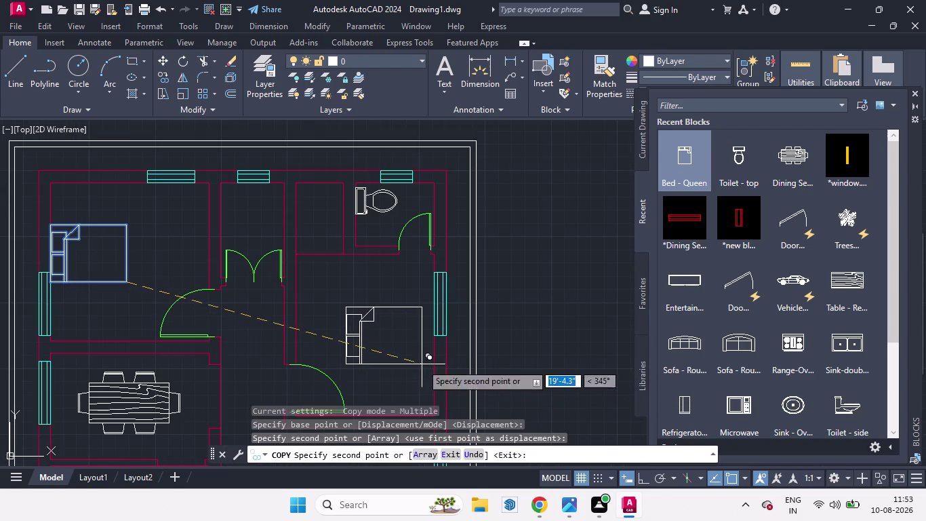
key(space)
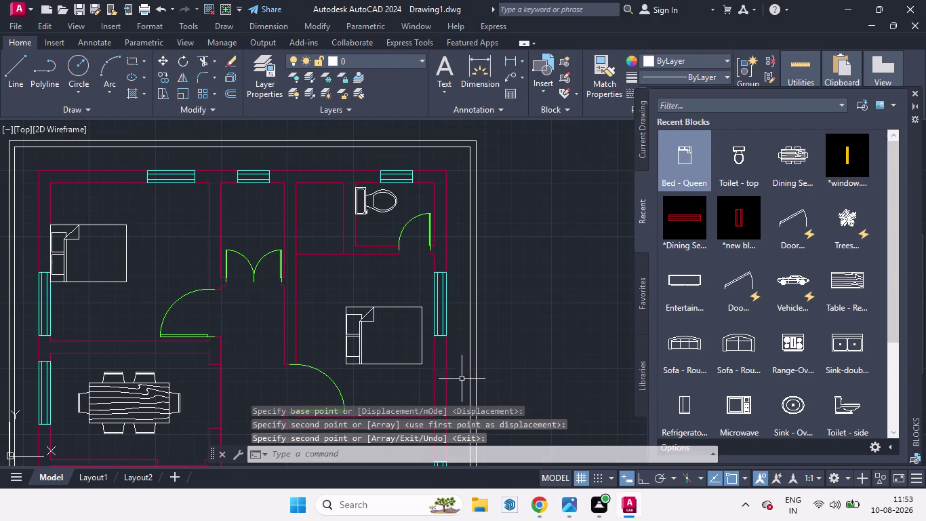
Rotate the copied bed 90° about its lower-left corner.
click(421, 364)
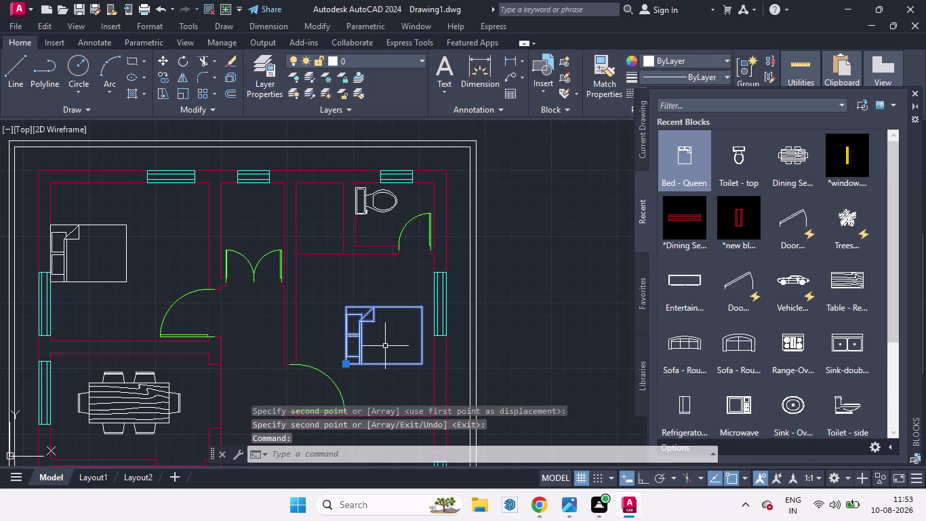
key(r)
key(o)
key(Return)
click(349, 363)
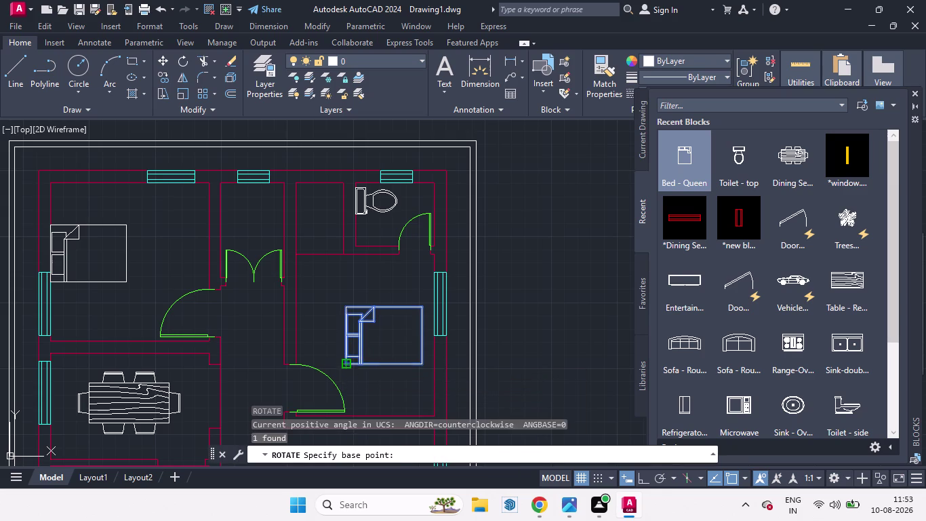
click(641, 480)
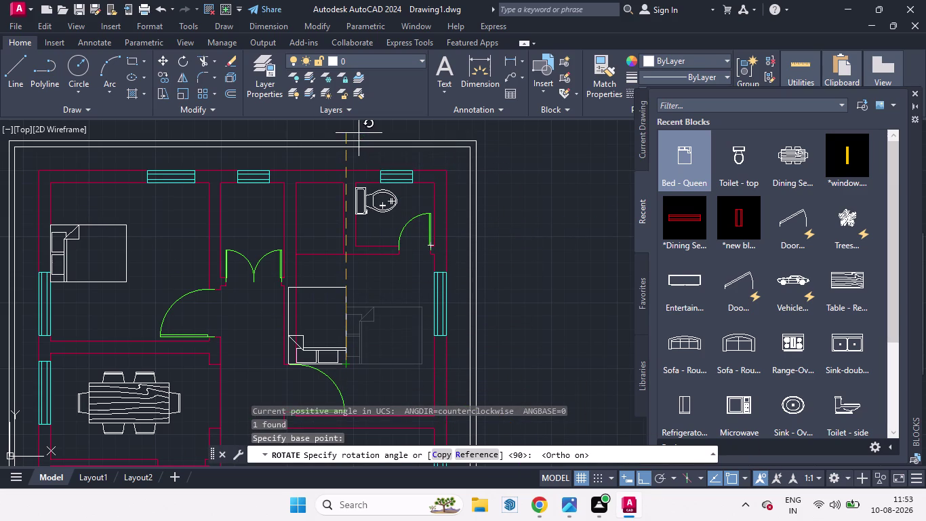
click(350, 123)
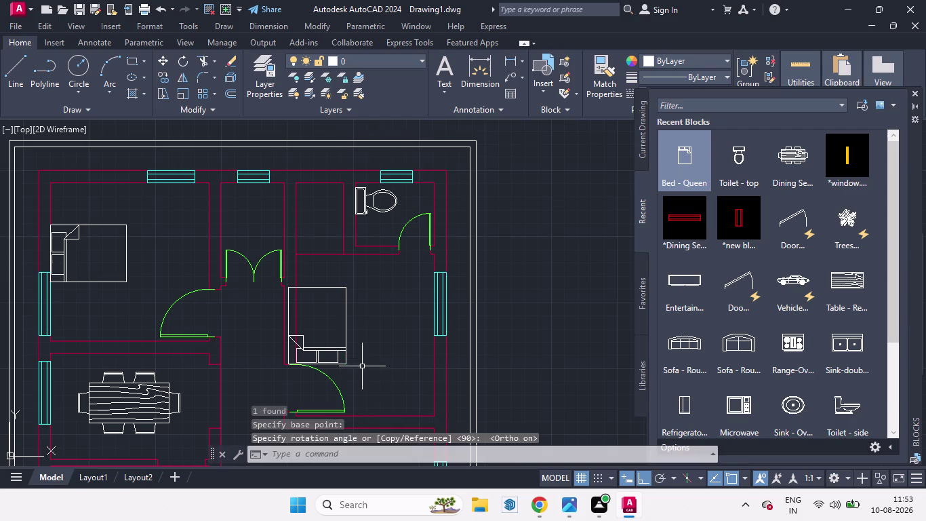
click(346, 358)
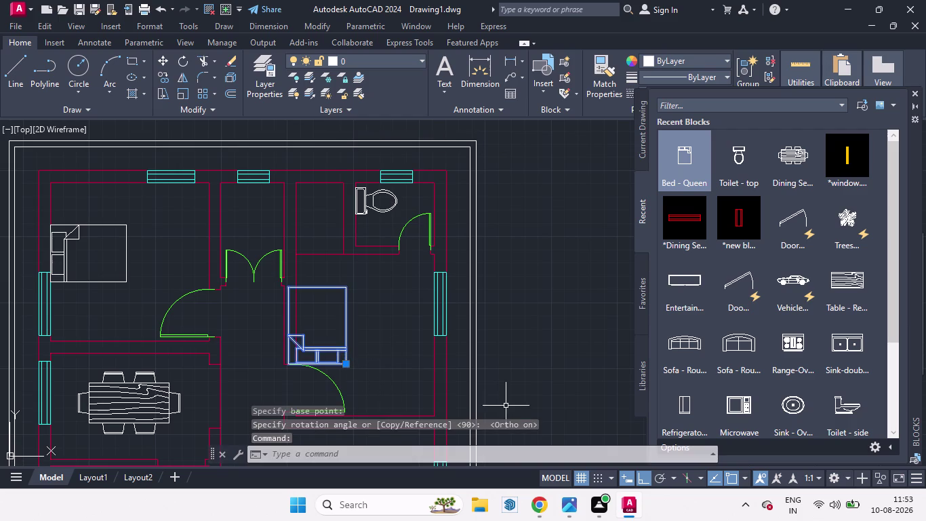
Move the rotated queen bed, corner to corner, into the right room's lower-right inner corner with Ortho off.
key(m)
key(Return)
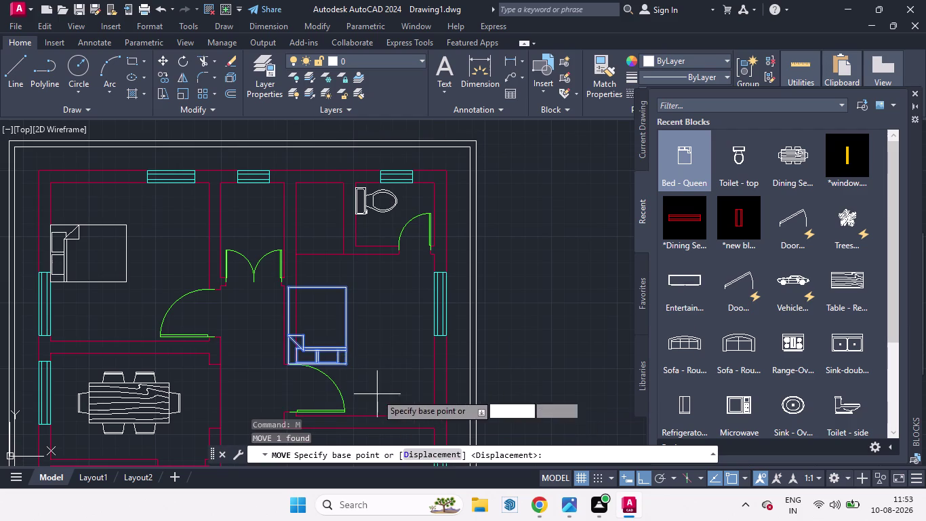
click(350, 366)
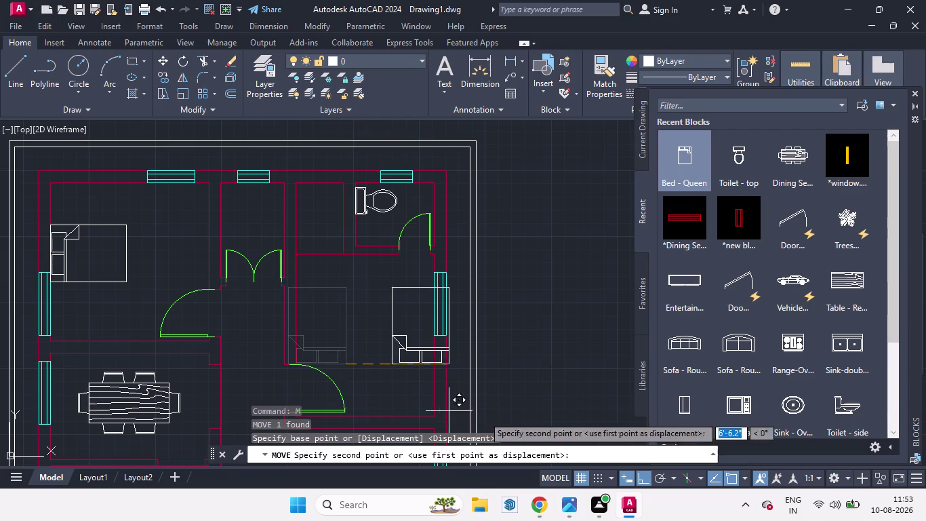
click(647, 483)
scroll(down, 3)
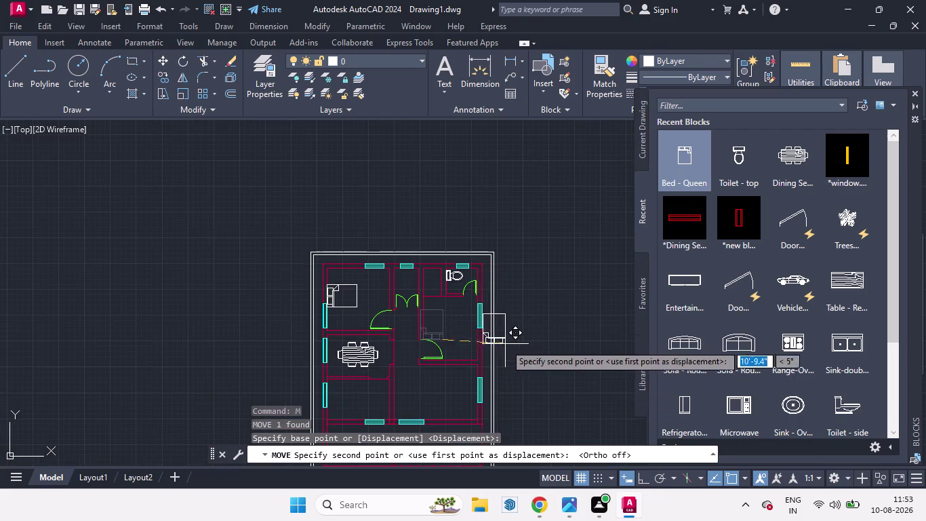
scroll(up, 3)
scroll(down, 3)
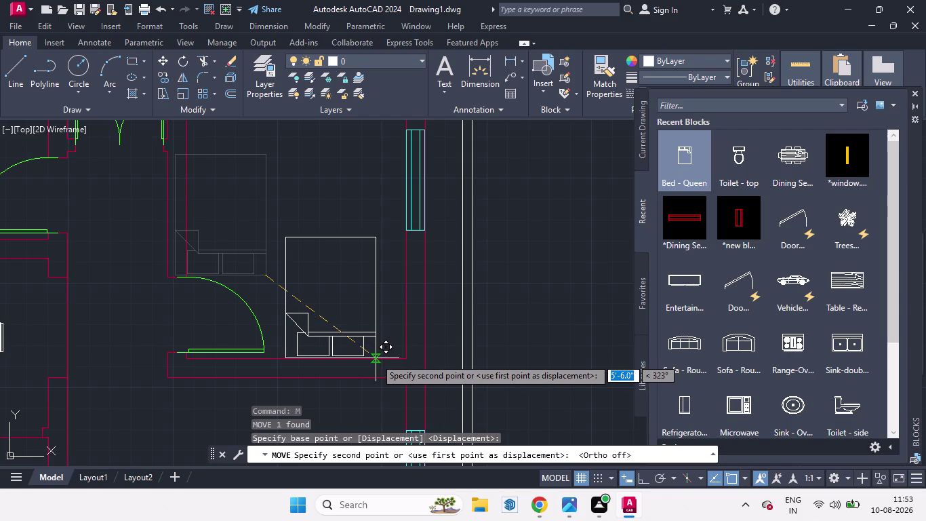
click(376, 353)
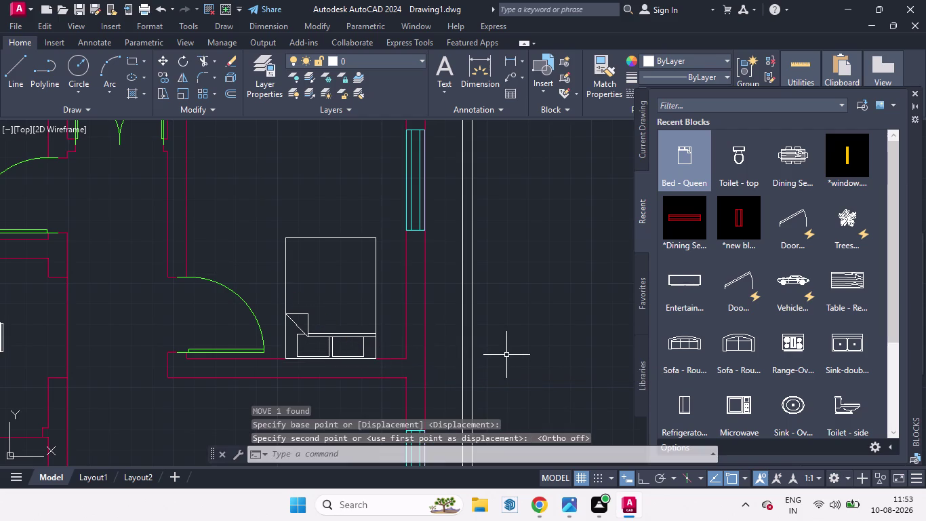
key(space)
scroll(down, 3)
scroll(up, 3)
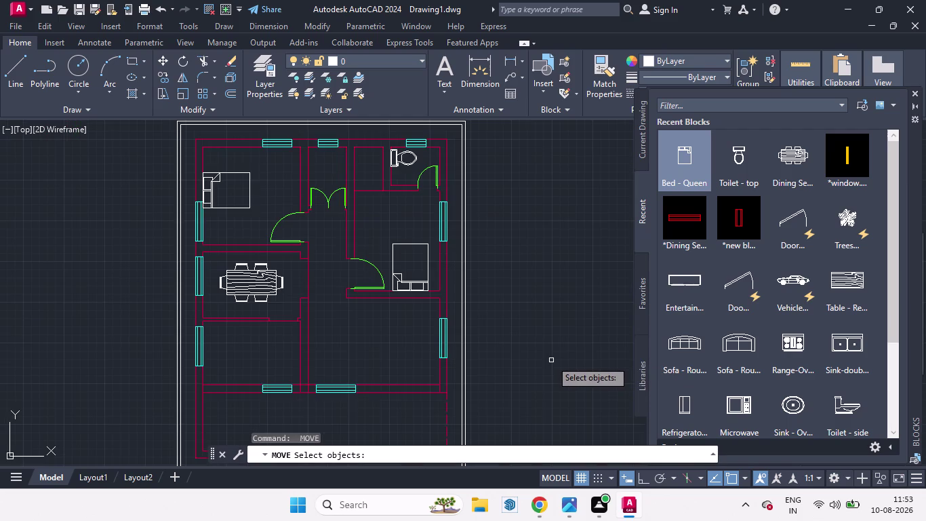
key(Escape)
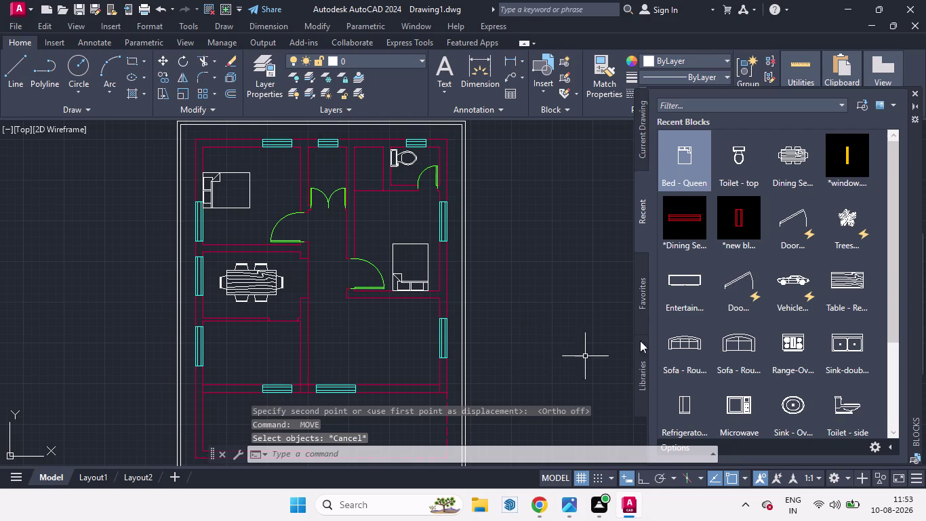
click(687, 348)
Cancel the pending roundback sofa insertion and open DesignCenter with DC.
scroll(down, 3)
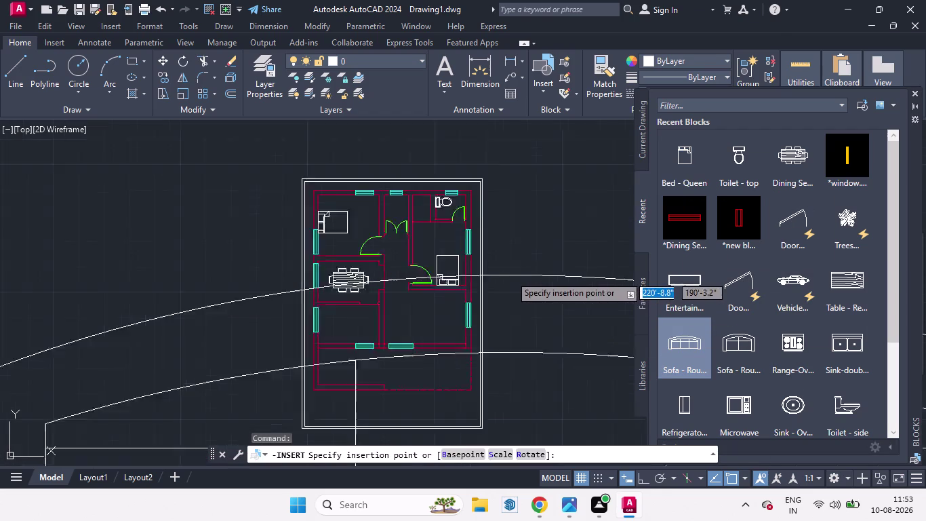
scroll(down, 3)
scroll(down, 3)
scroll(up, 3)
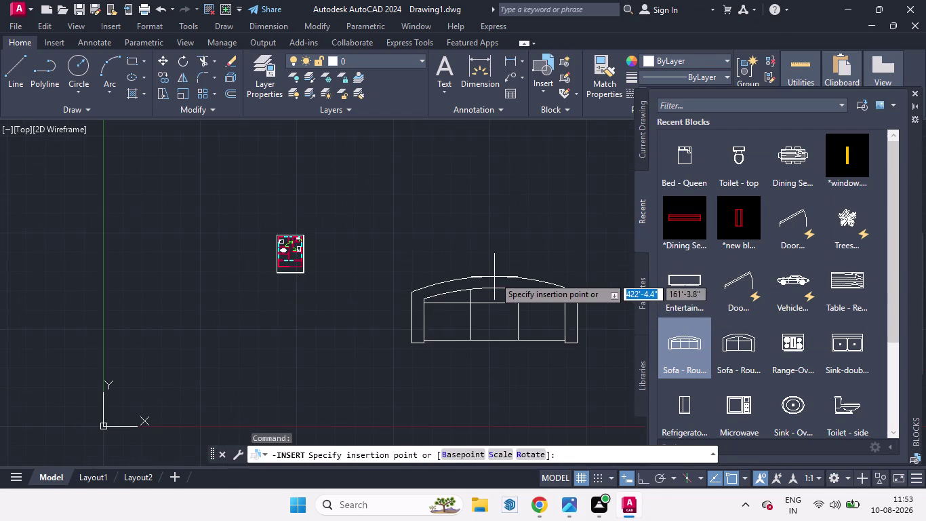
key(space)
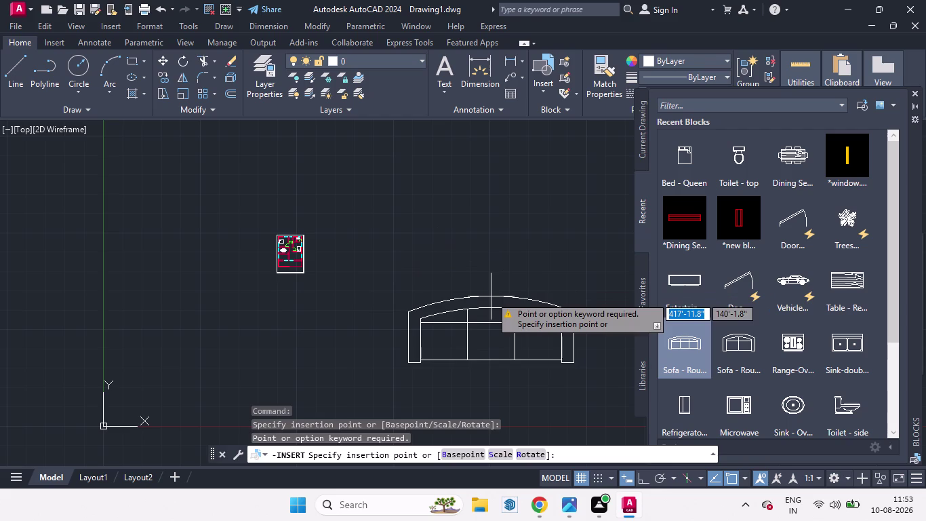
key(Escape)
text(dc)
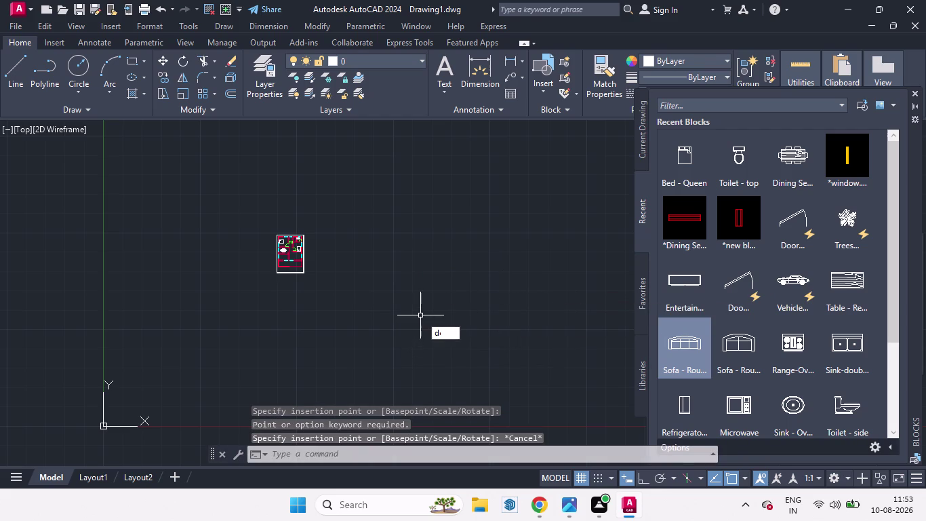
key(Return)
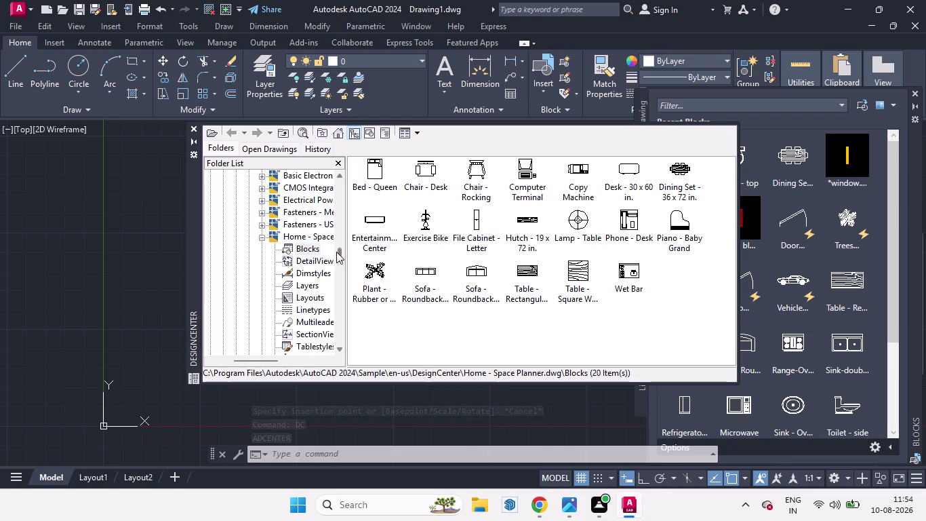
Browse DesignCenter's sample drawings to the Home - Space Planner furniture blocks.
scroll(up, 3)
scroll(up, 3)
scroll(down, 3)
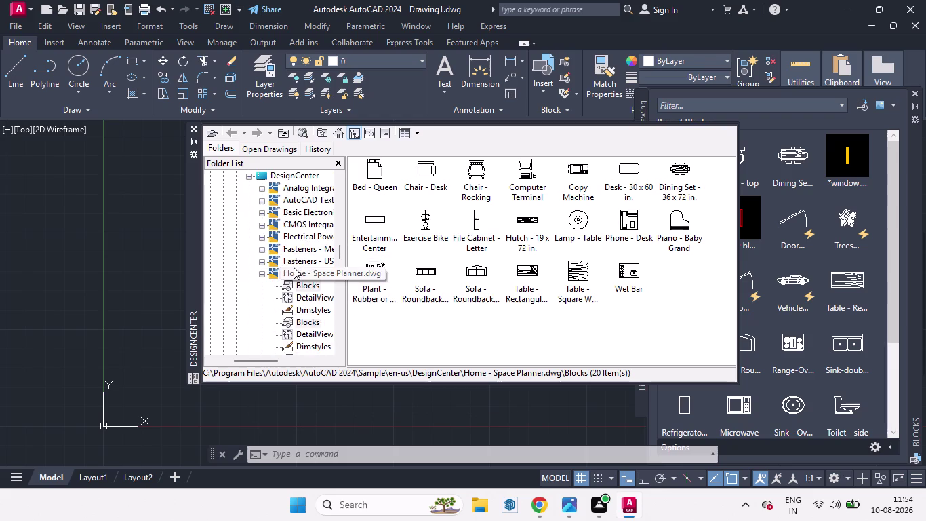
scroll(down, 3)
scroll(down, 3)
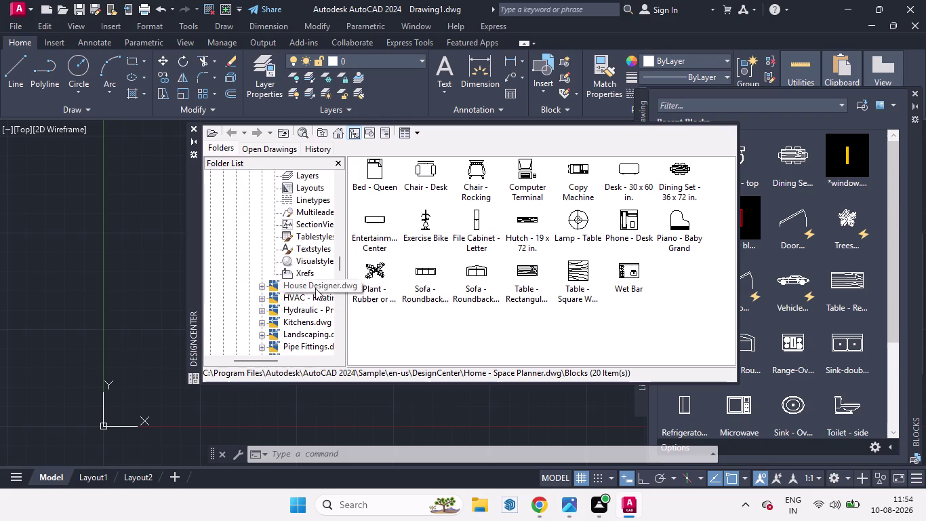
click(286, 290)
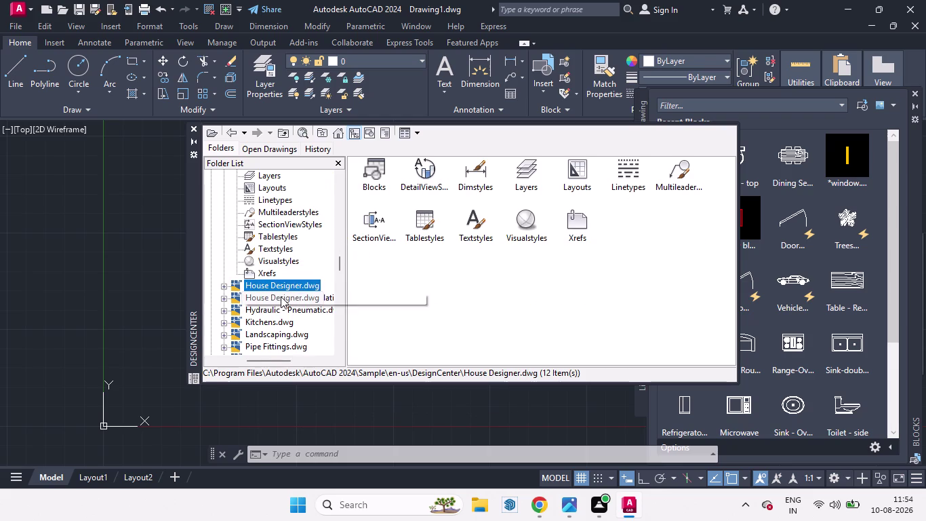
double_click(381, 173)
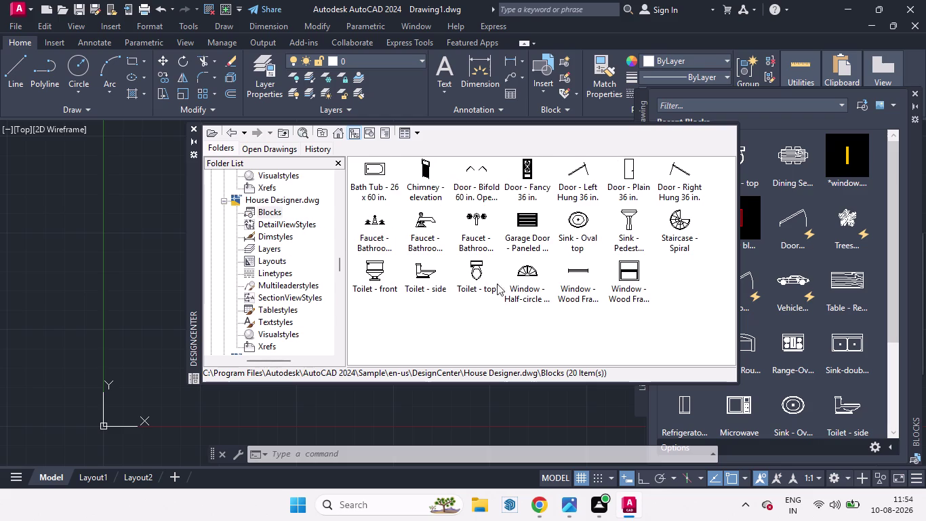
scroll(down, 3)
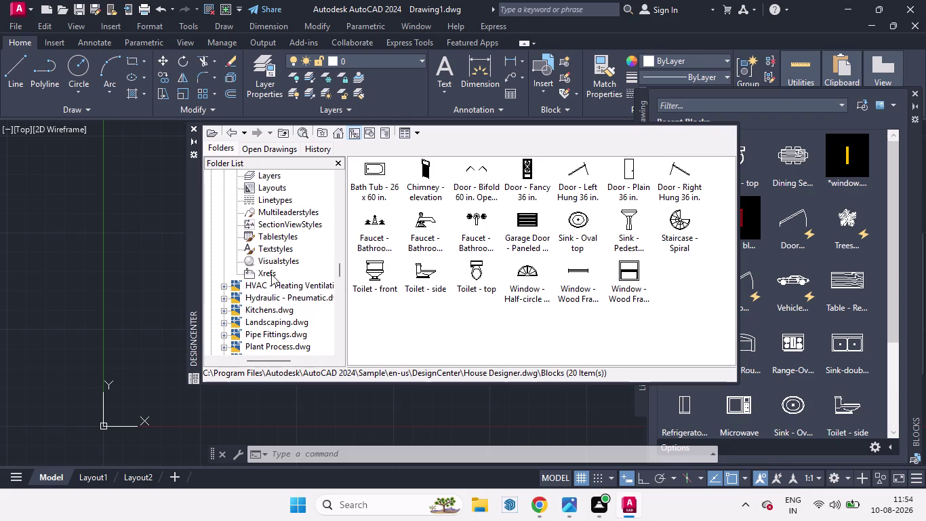
scroll(up, 3)
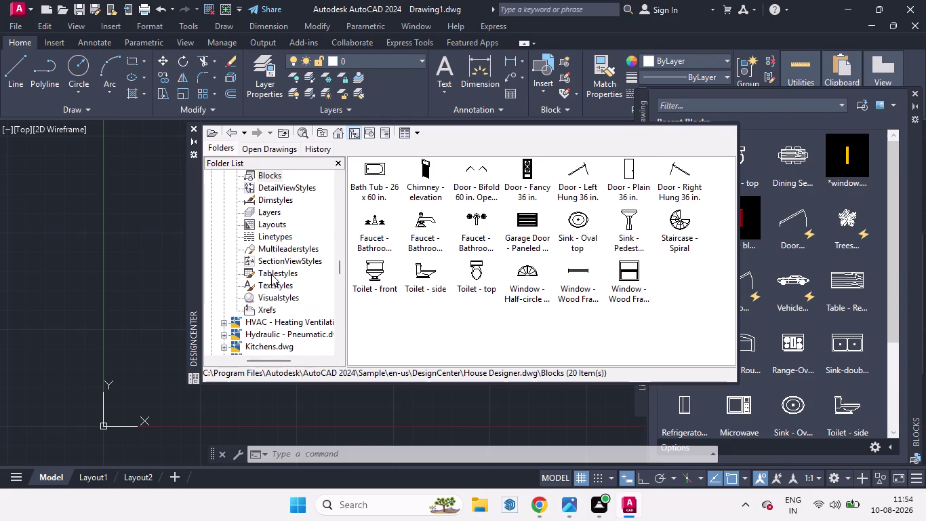
scroll(up, 3)
scroll(up, 3)
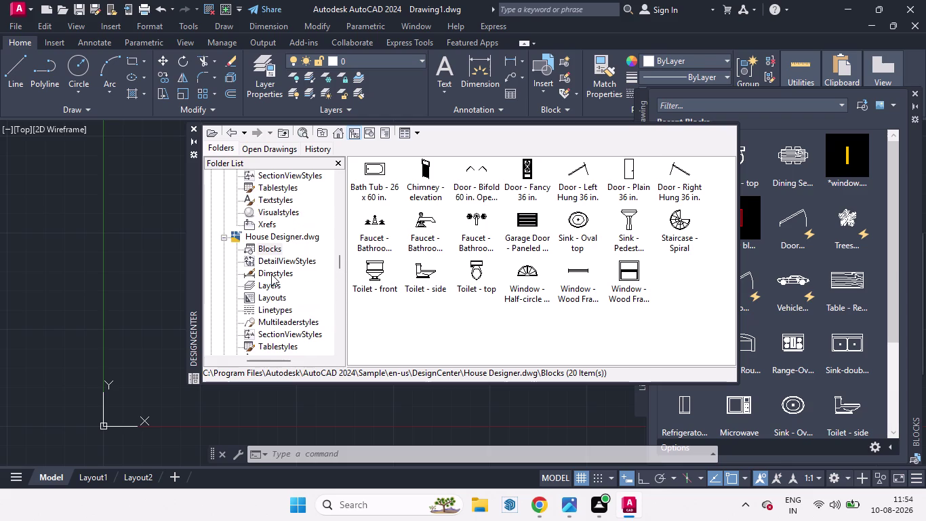
scroll(up, 3)
scroll(up, 3)
scroll(up, 3)
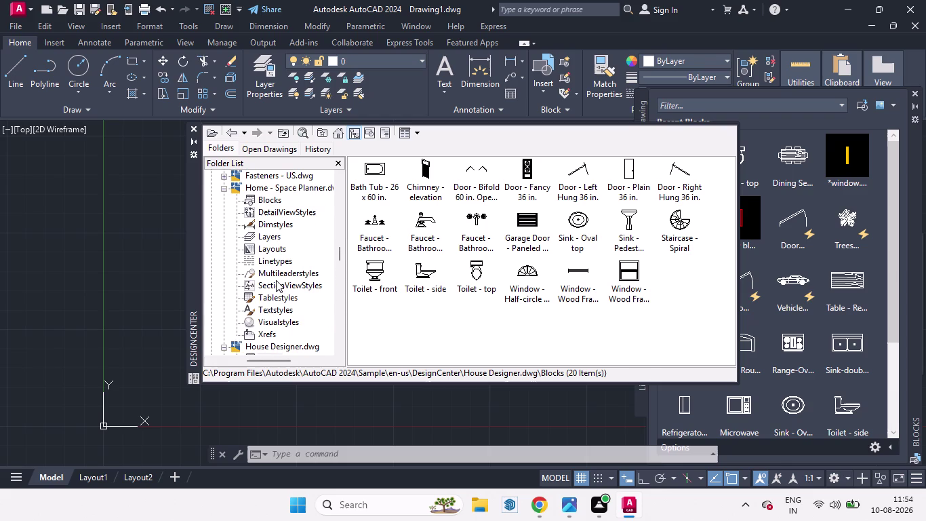
scroll(up, 3)
scroll(up, 3)
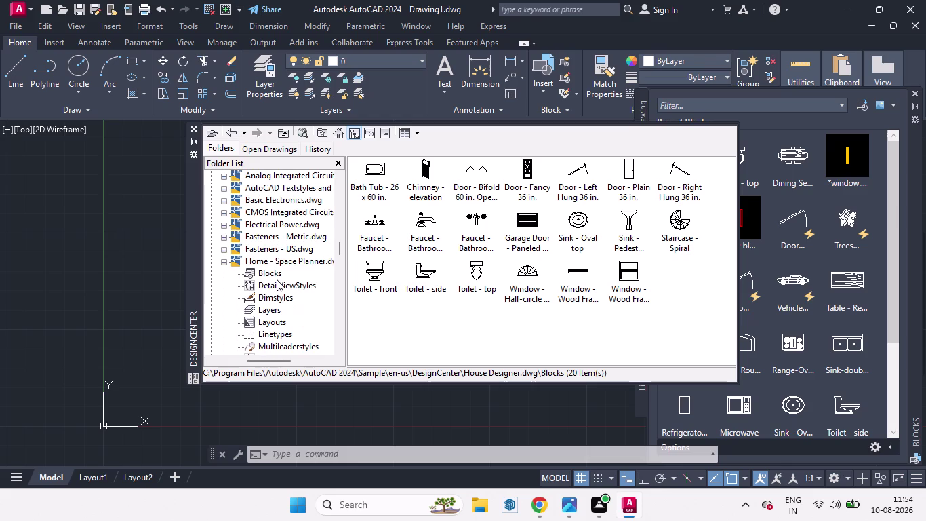
double_click(276, 273)
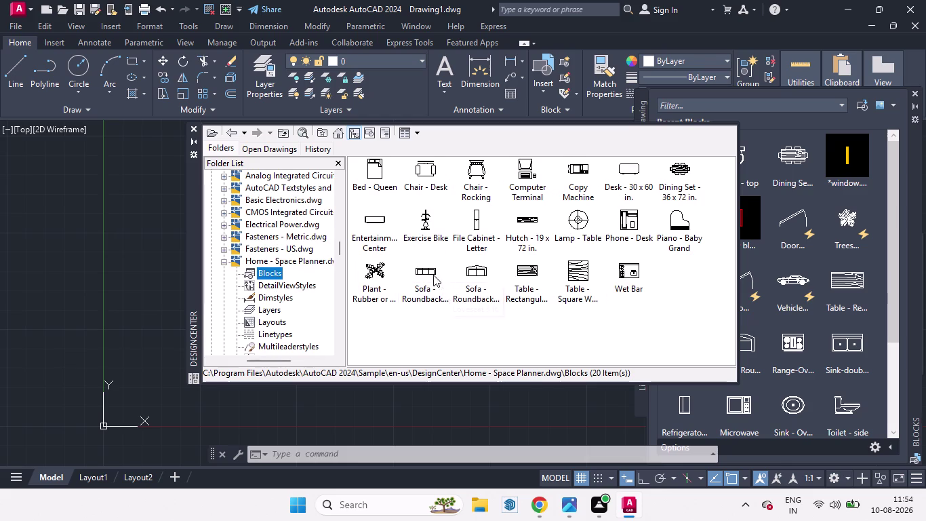
Drag the roundback Sofa block into the drawing.
drag(425, 272, 296, 333)
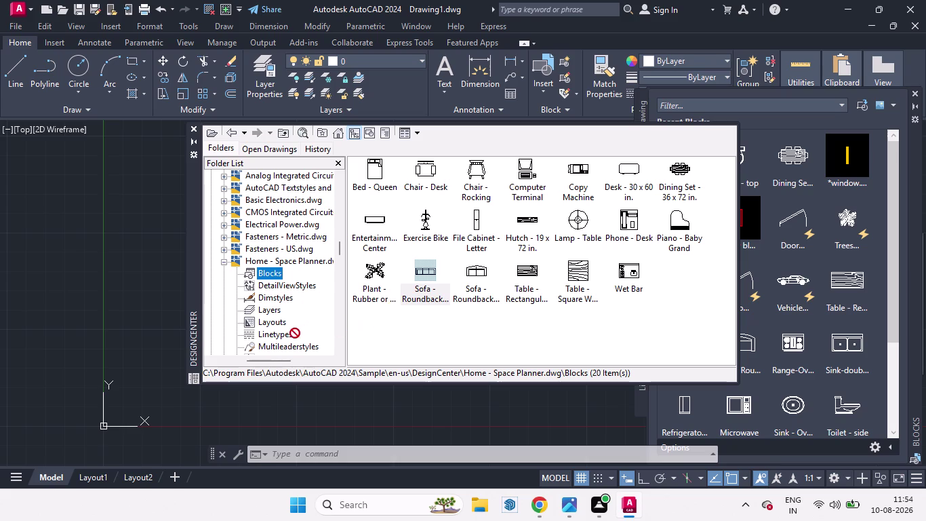
drag(295, 333, 394, 390)
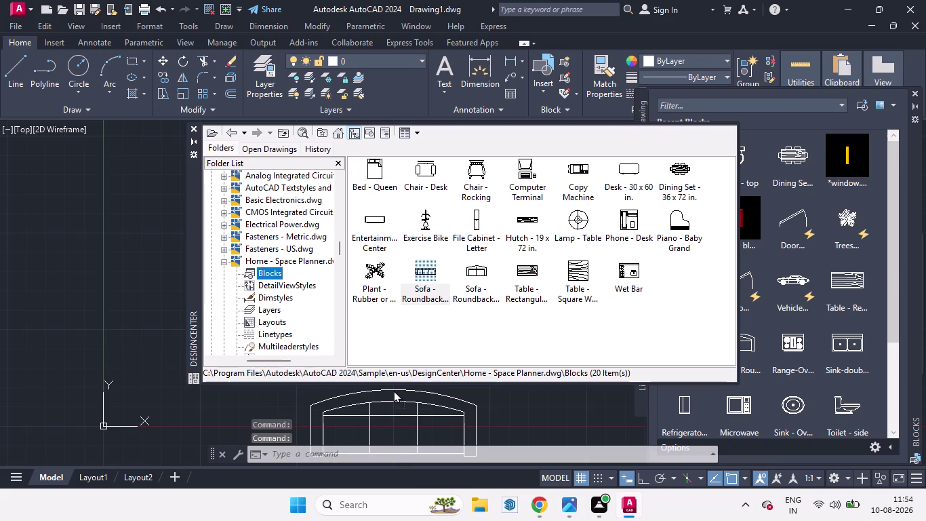
drag(394, 389, 394, 390)
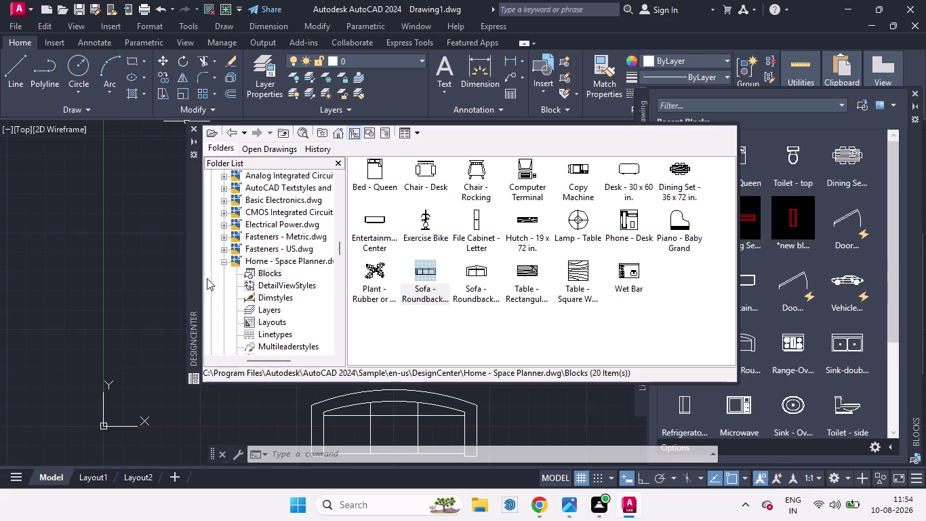
From Kitchens.dwg blocks, drag in the Range-Oven and Sink-double beside the plan.
scroll(down, 3)
scroll(down, 3)
scroll(down, 3)
scroll(down, 3)
scroll(down, 3)
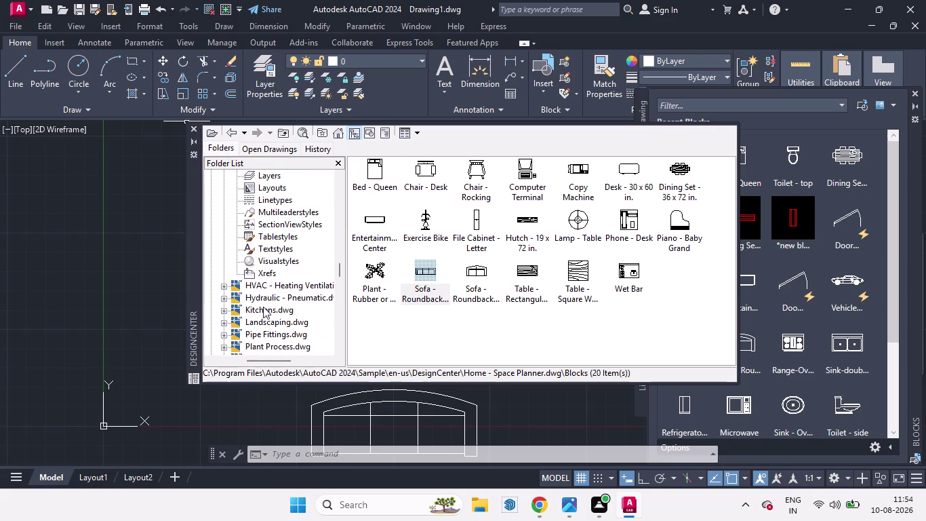
click(263, 307)
double_click(371, 175)
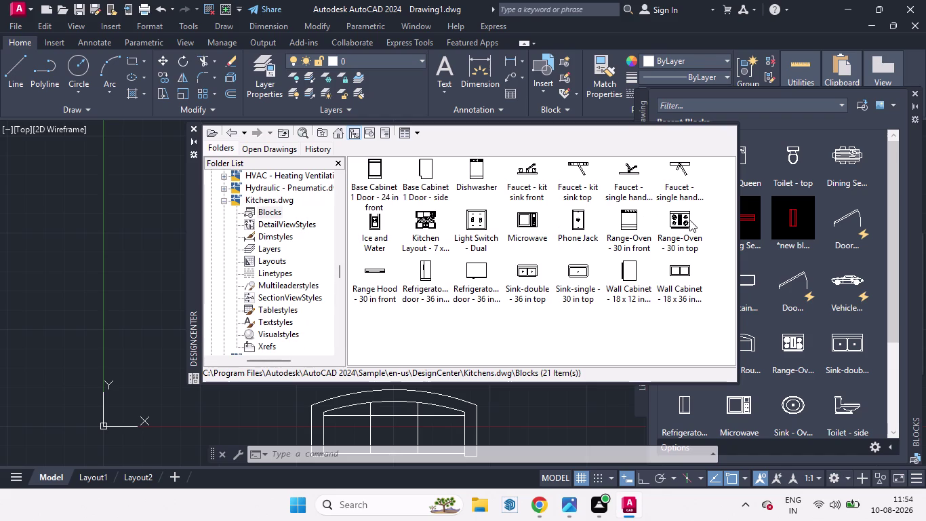
drag(690, 219, 112, 243)
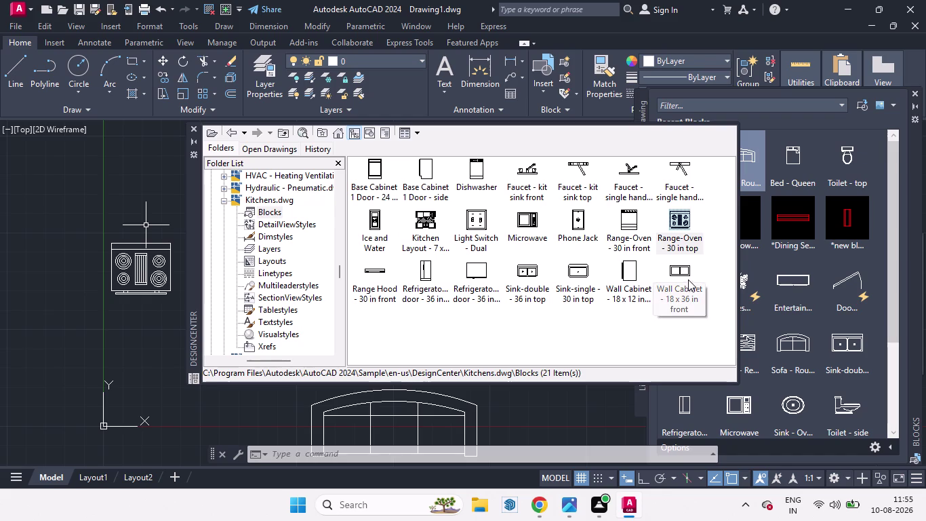
drag(534, 271, 498, 289)
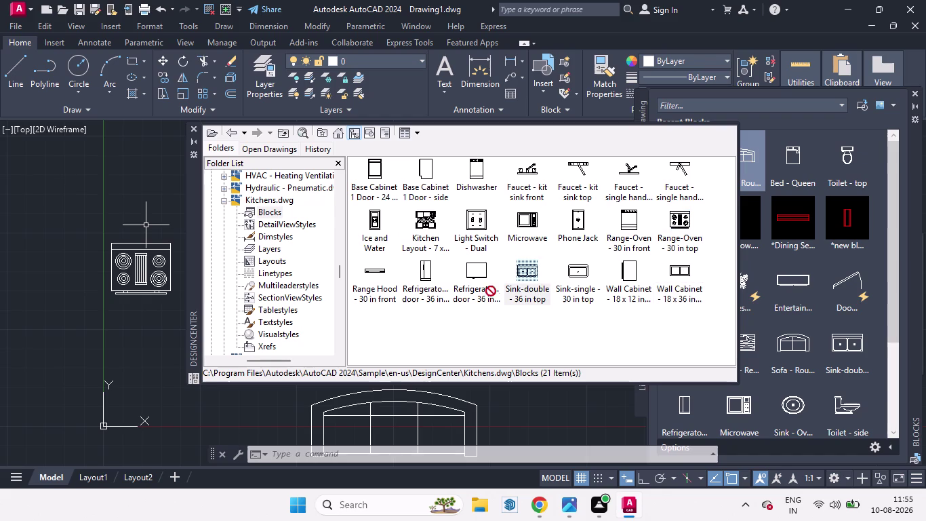
drag(497, 288, 130, 174)
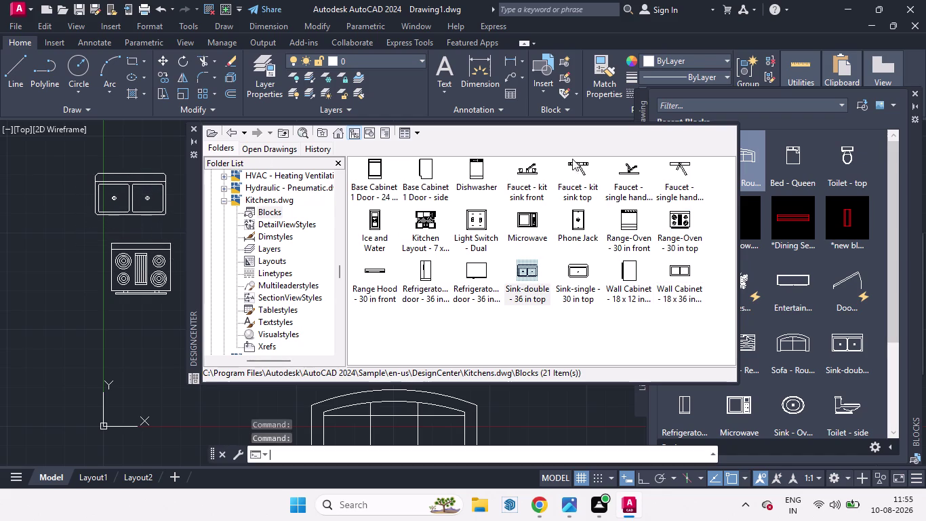
click(192, 129)
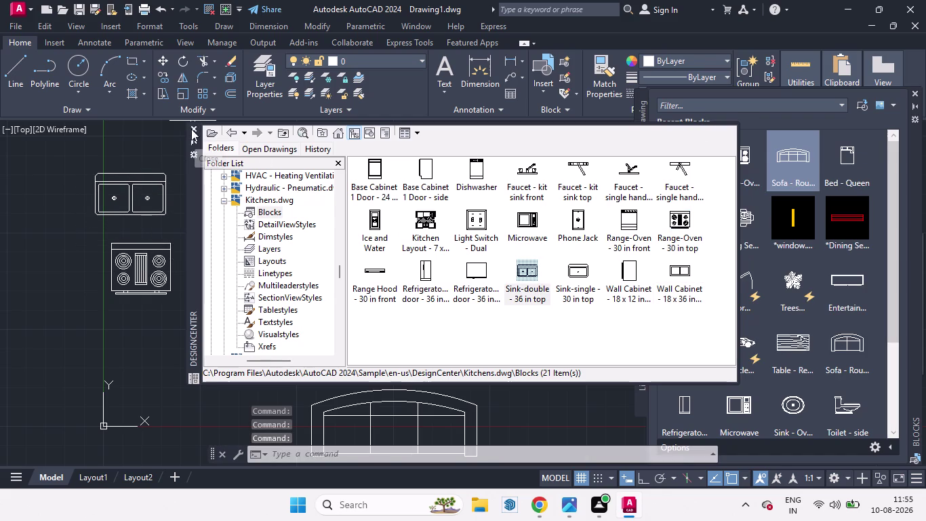
Shrink the roundback sofa to a much smaller size with SCALE.
scroll(down, 3)
scroll(up, 3)
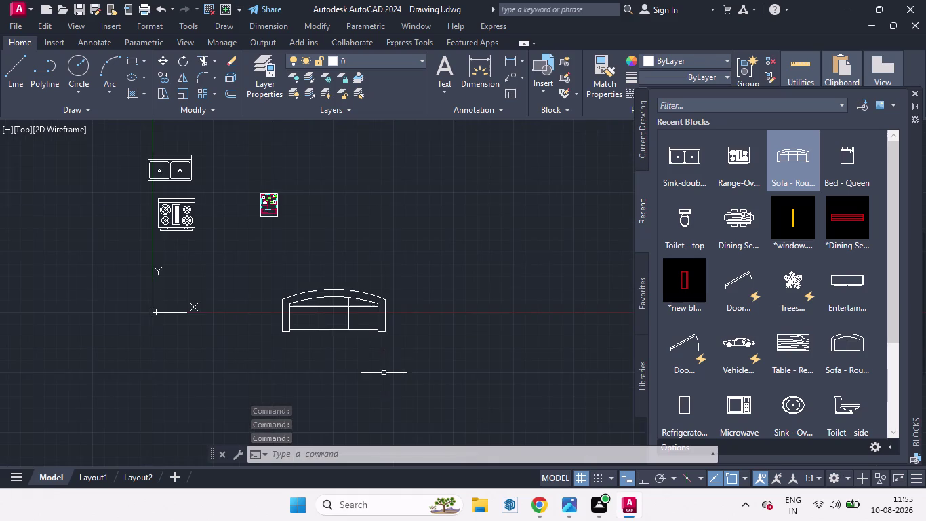
scroll(up, 3)
click(340, 302)
scroll(down, 3)
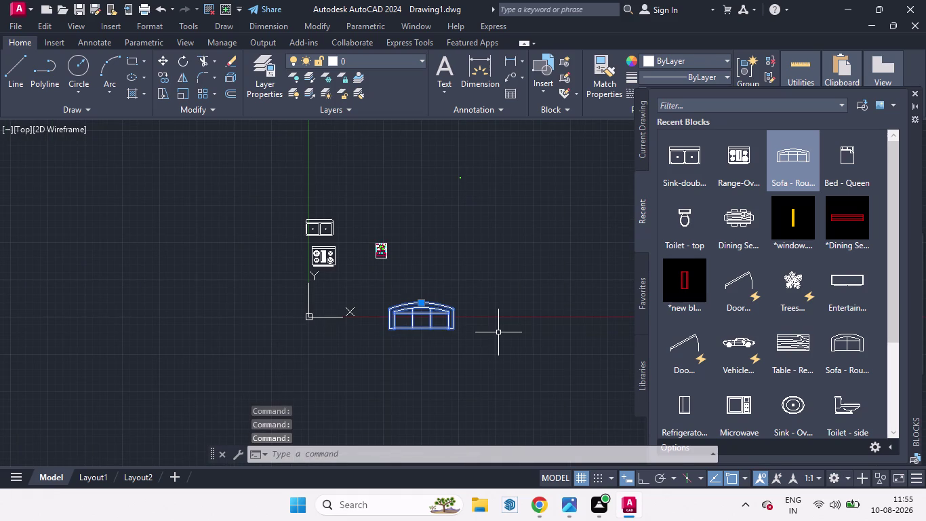
text(sc)
key(Return)
click(457, 326)
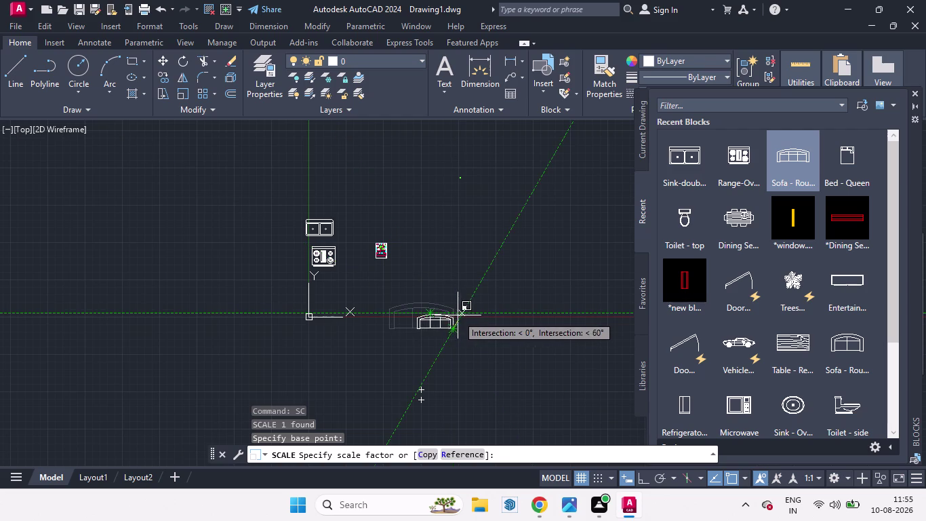
click(458, 329)
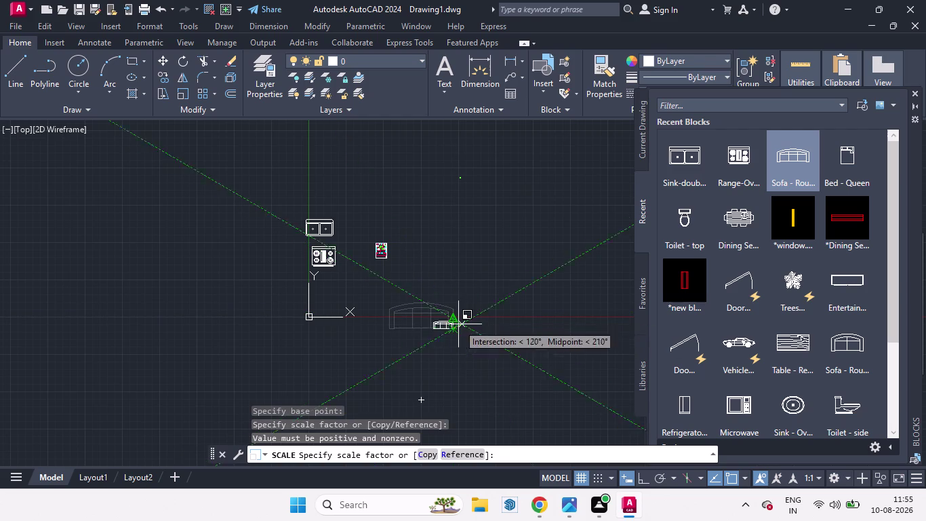
click(458, 324)
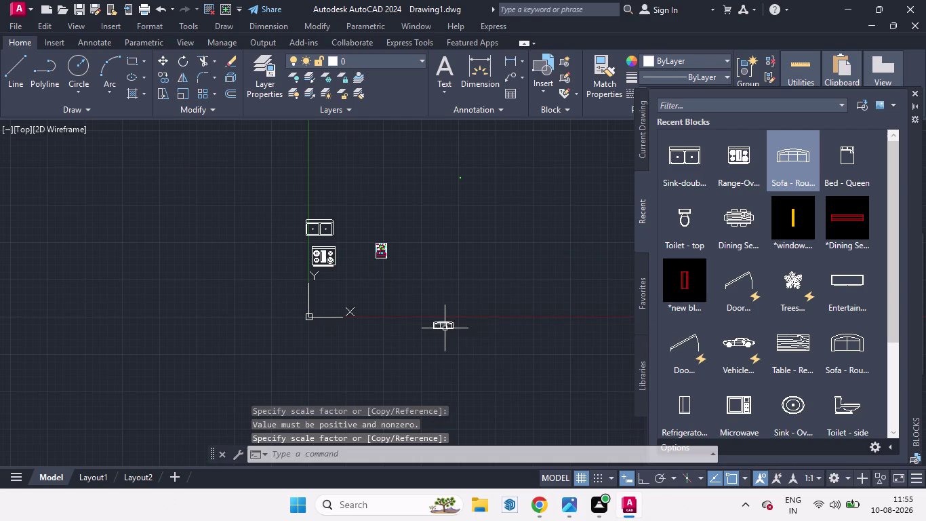
Move the shrunken sofa to just below the appliance blocks.
click(444, 328)
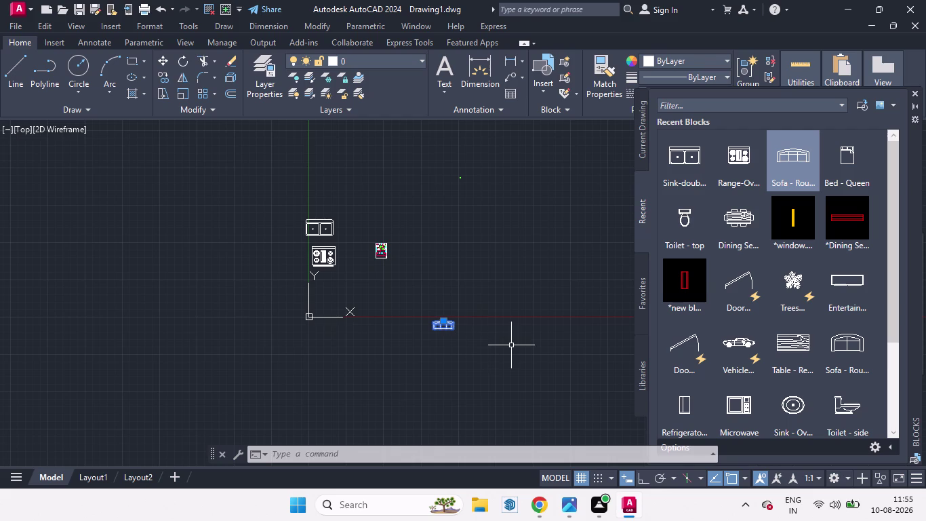
text(m)
key(space)
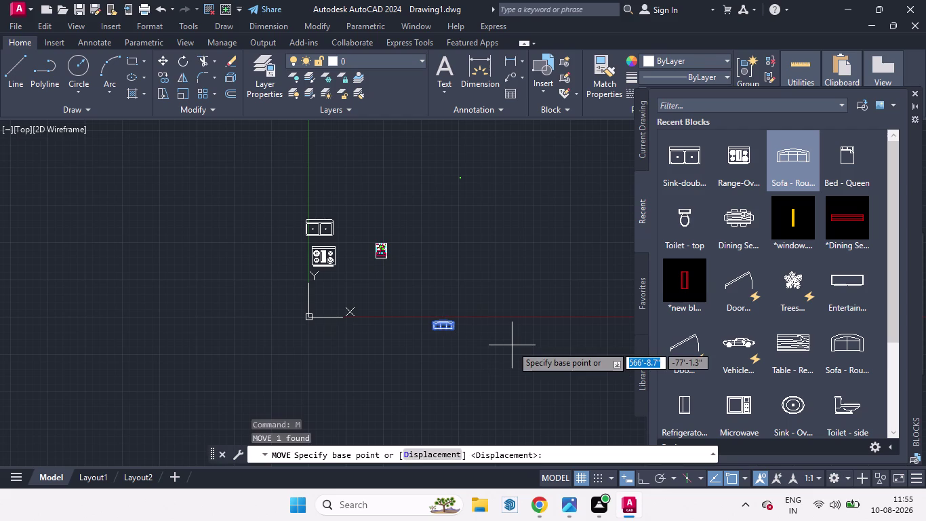
key(Return)
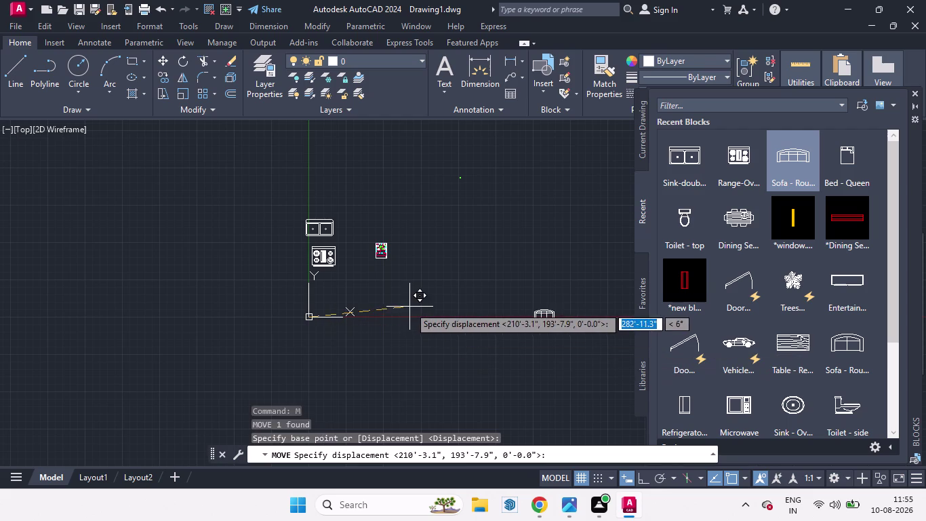
key(space)
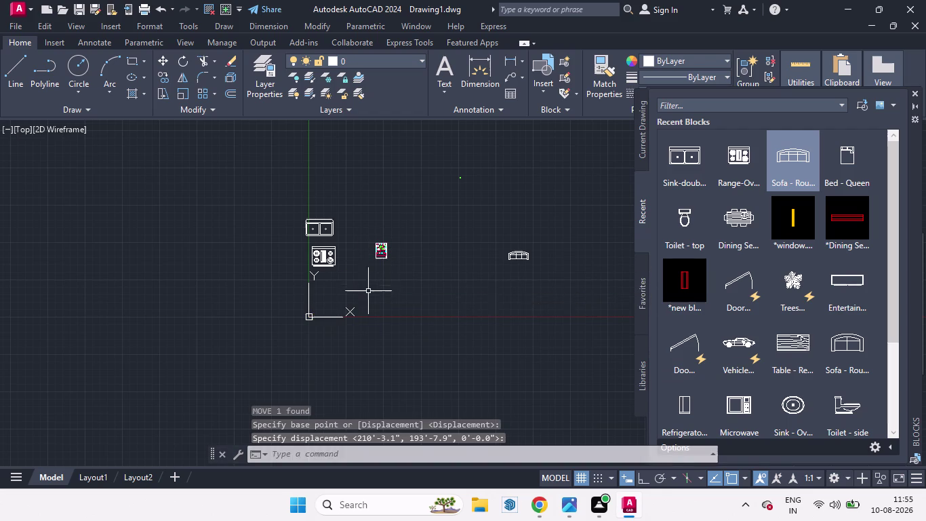
click(524, 260)
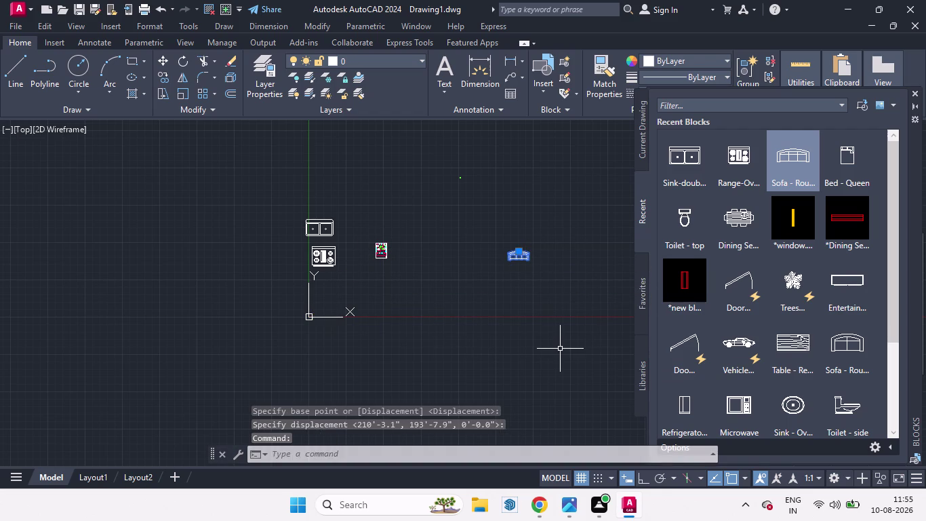
key(m)
key(Return)
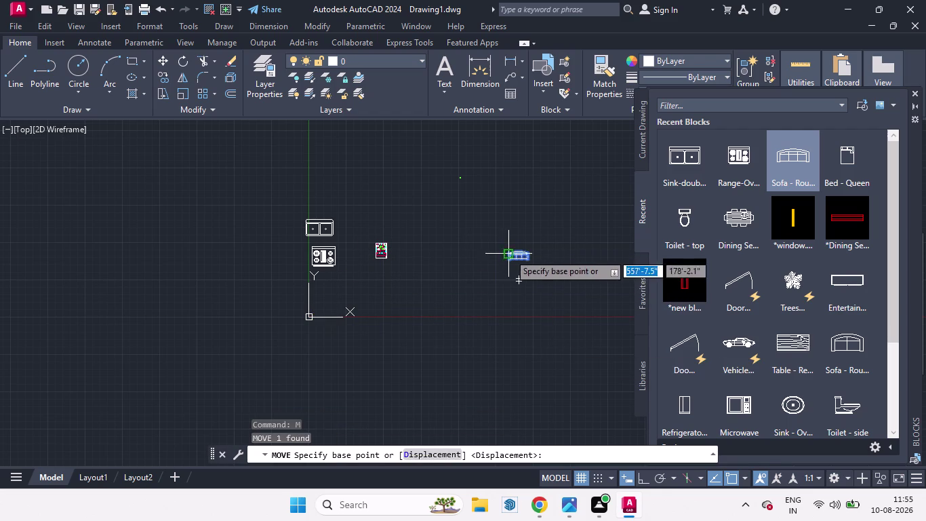
click(514, 258)
scroll(up, 3)
scroll(down, 3)
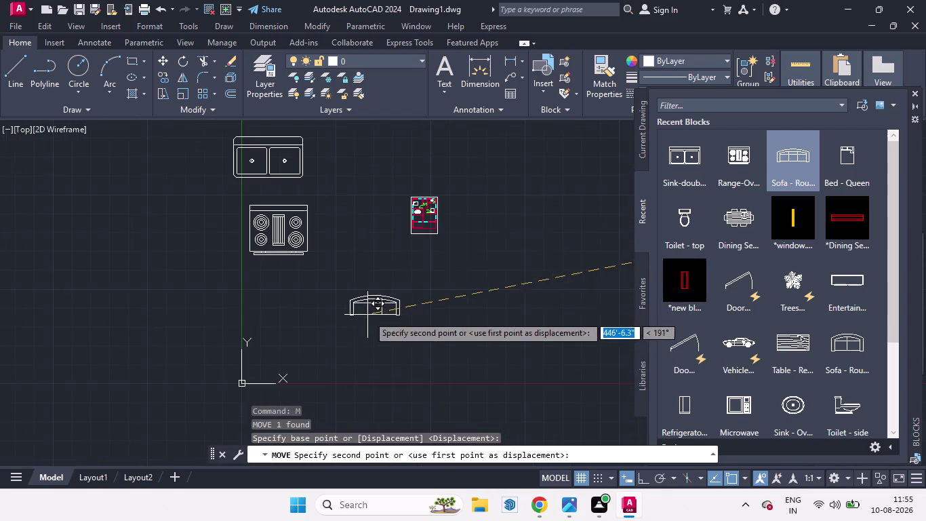
scroll(up, 3)
scroll(down, 3)
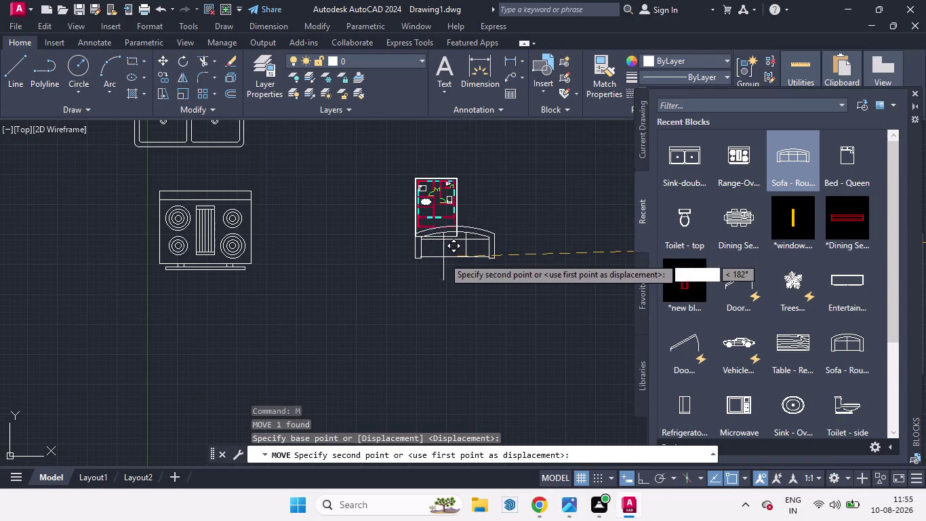
click(442, 267)
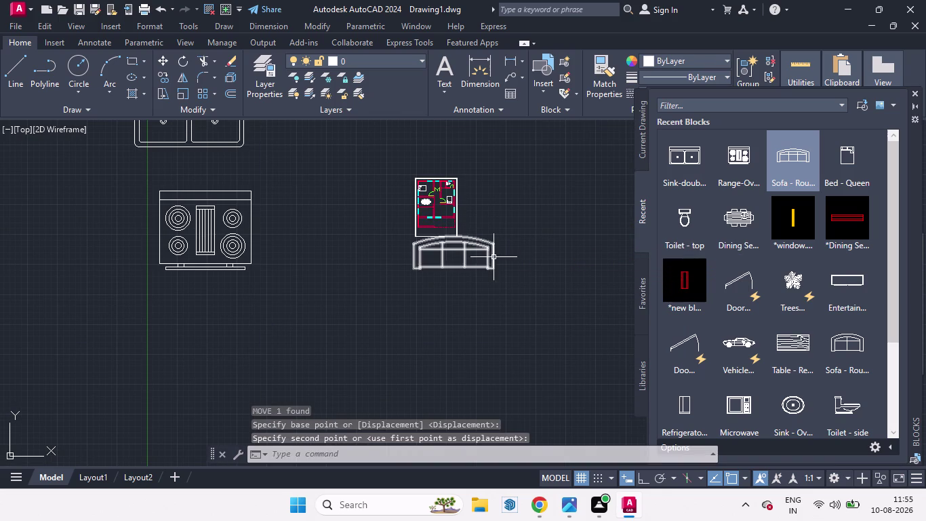
Scale the sofa down again.
click(493, 257)
text(sc)
key(Return)
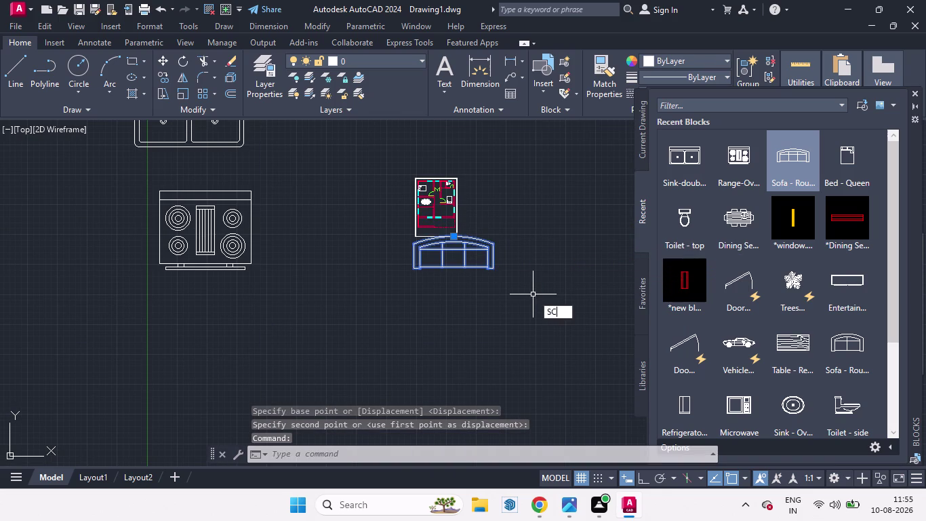
click(497, 271)
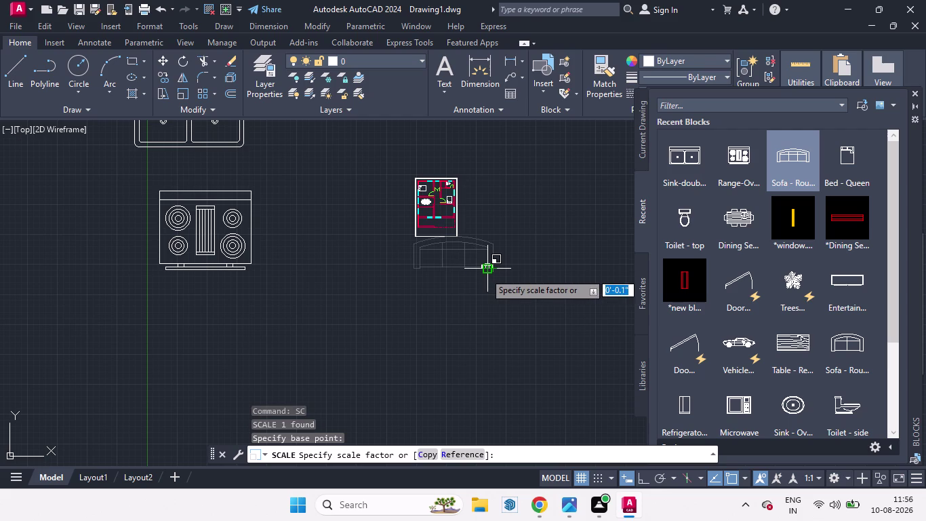
click(485, 273)
Move the sofa inside the lower-right room of the plan.
click(493, 268)
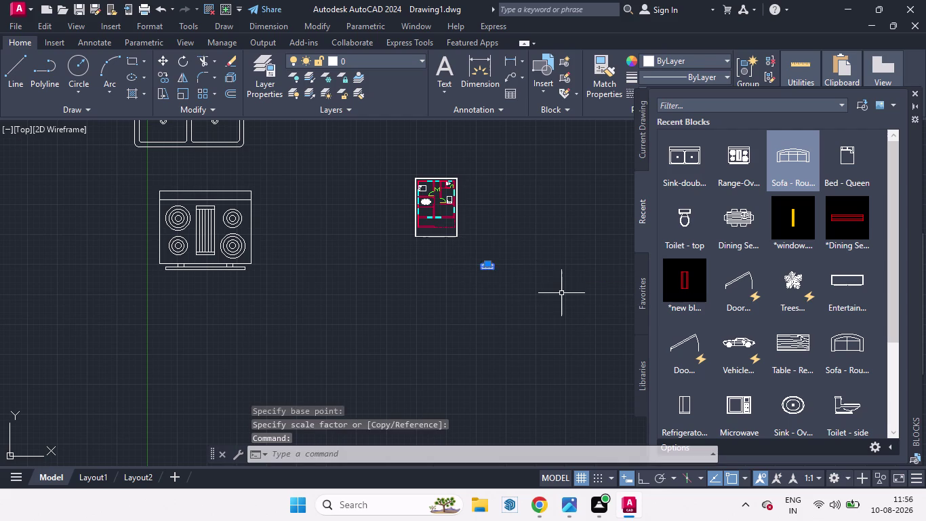
key(m)
key(Return)
click(485, 267)
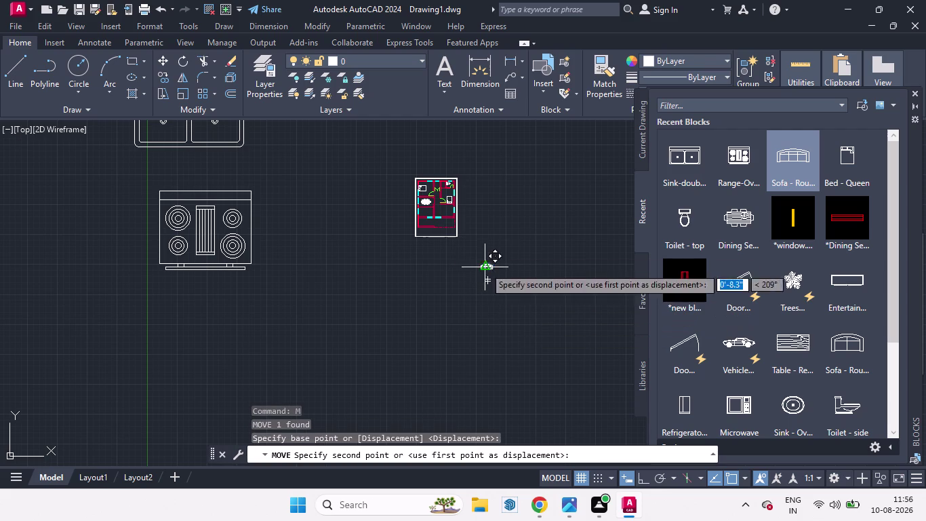
scroll(up, 3)
scroll(up, 3)
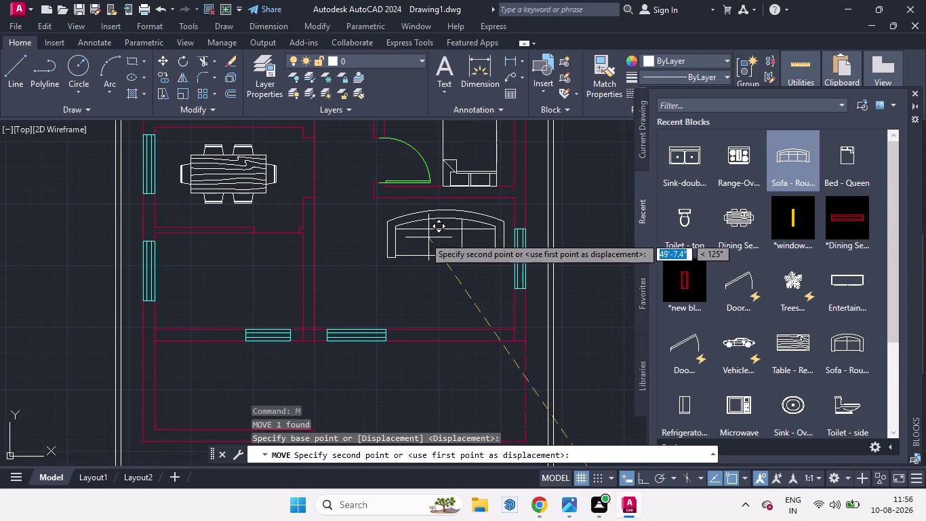
scroll(up, 3)
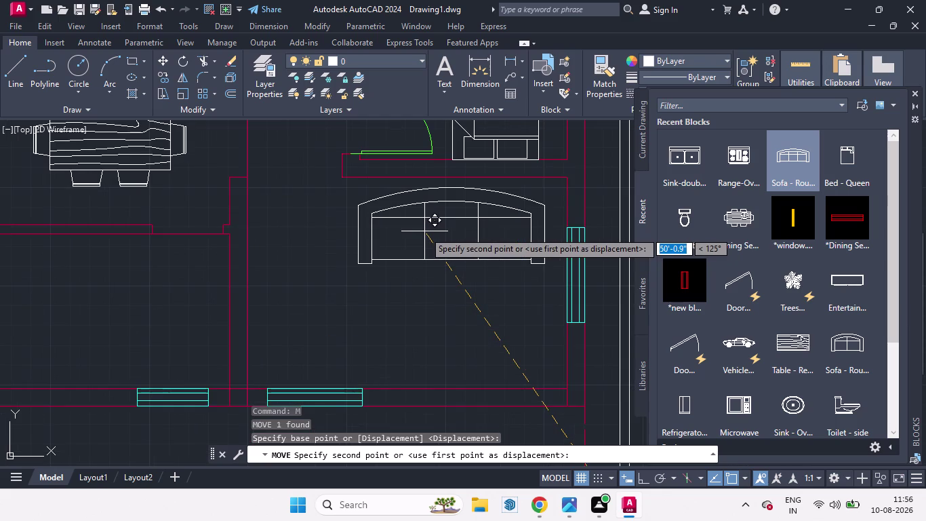
click(424, 231)
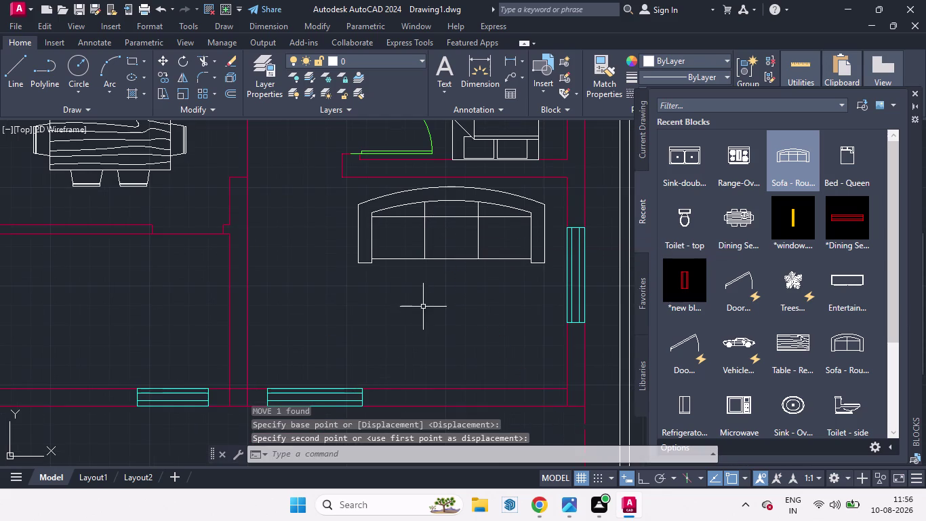
scroll(down, 3)
Scale the sofa down further so it fits the lower-right room.
click(463, 278)
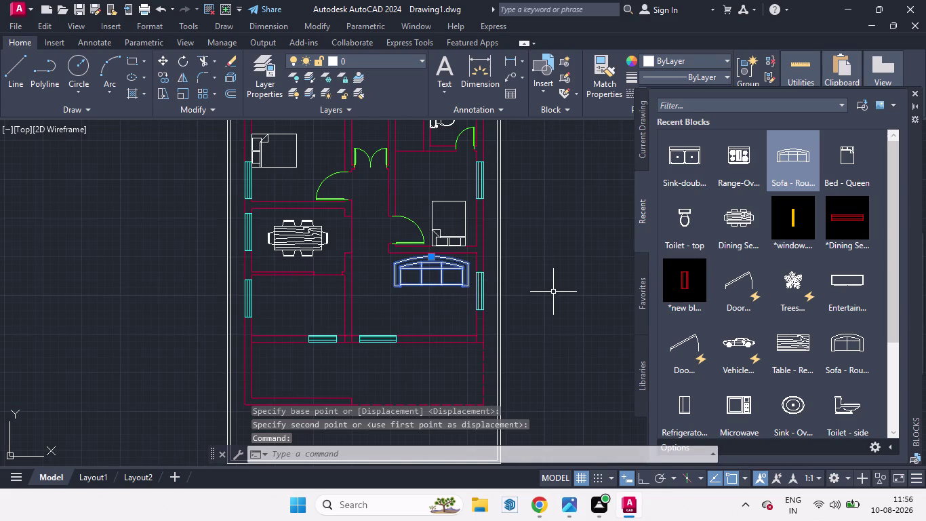
text(sc)
key(Return)
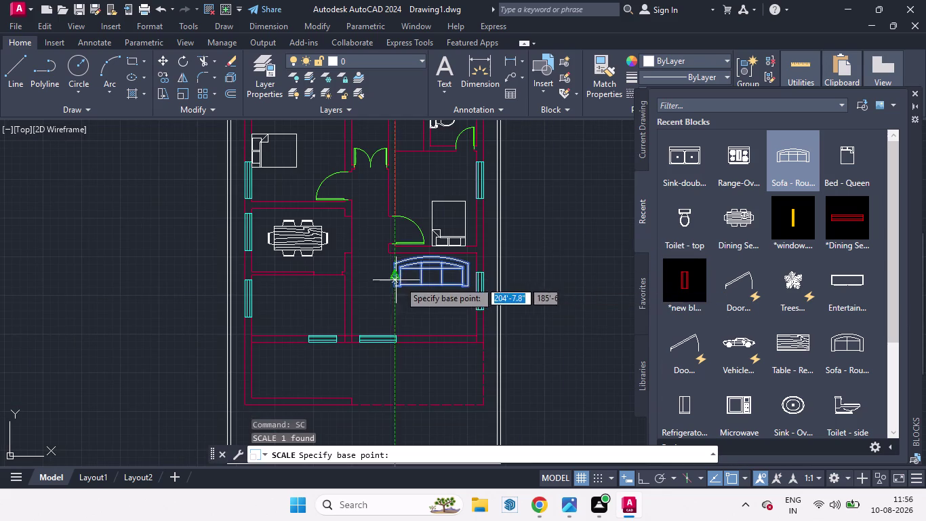
click(471, 290)
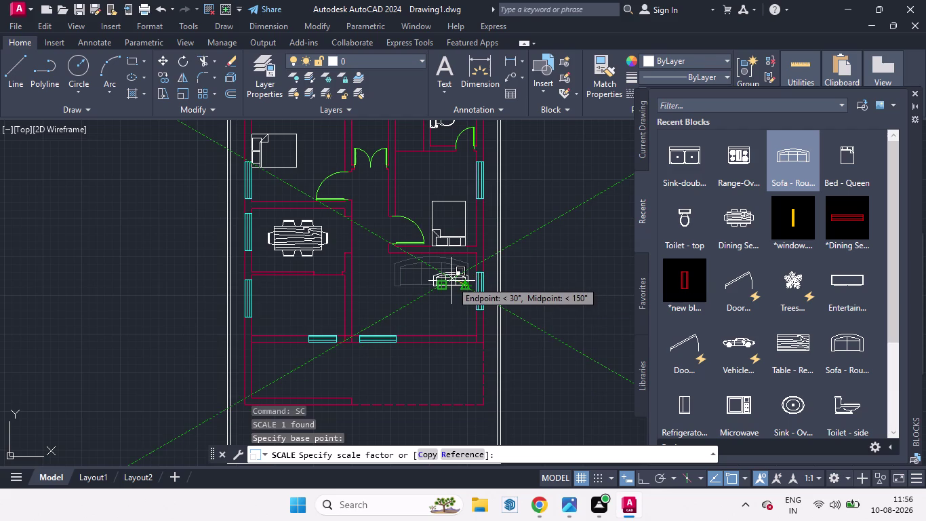
click(451, 281)
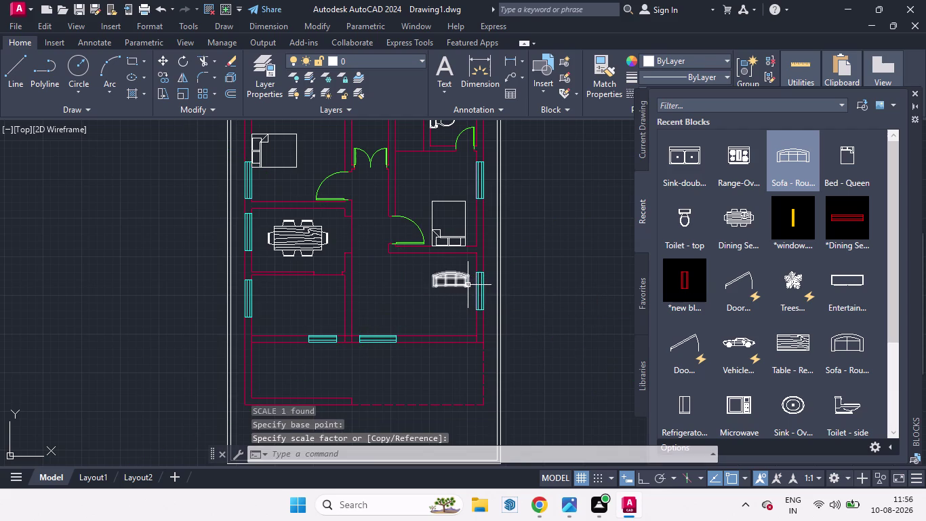
Move the resized sofa up toward the room's upper wall.
click(468, 285)
key(m)
key(Return)
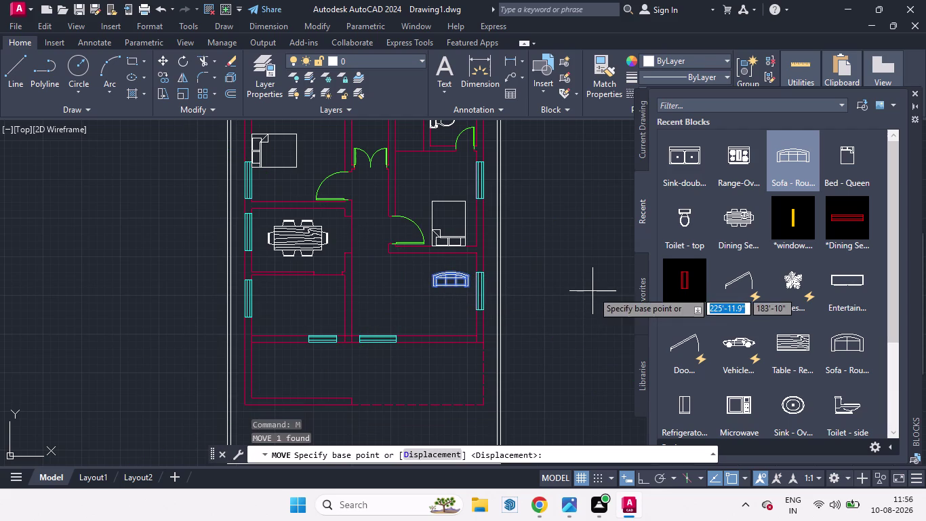
click(438, 291)
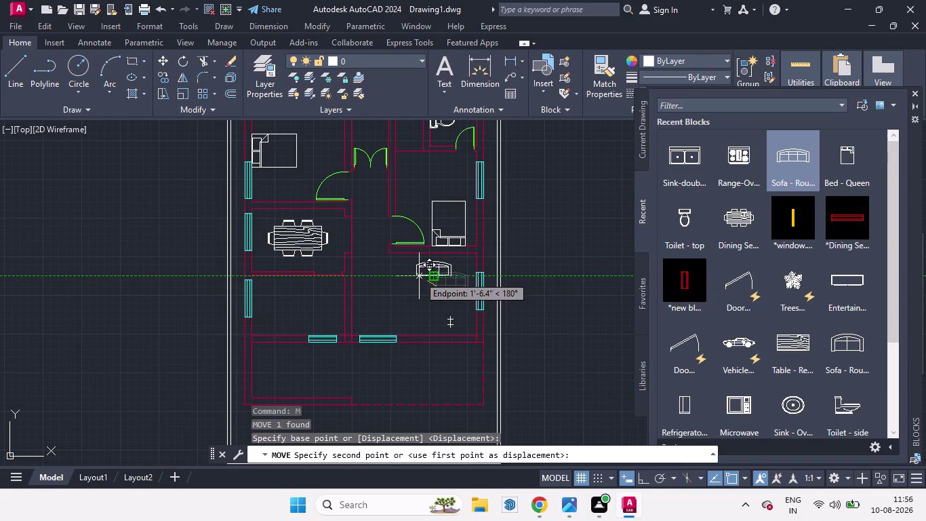
click(419, 276)
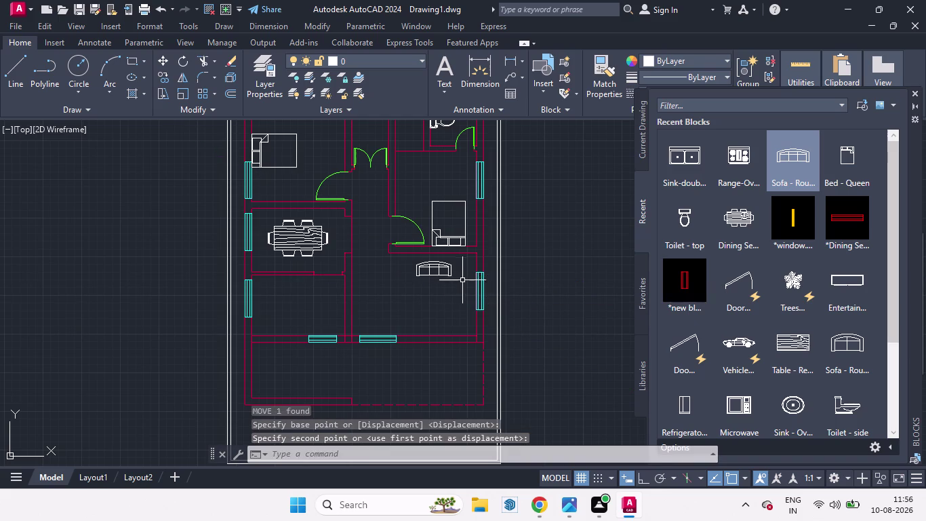
click(453, 275)
Copy the roundback sofa to just below the original.
text(c)
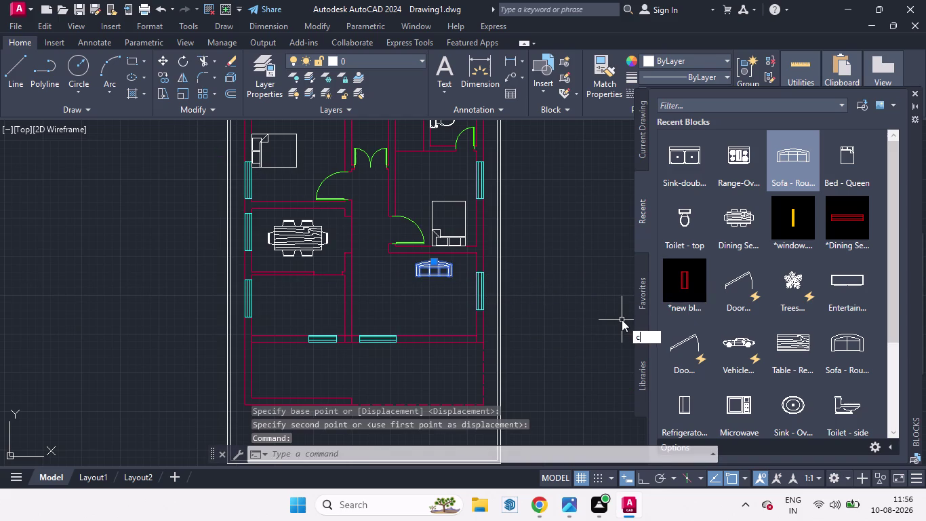
text(o)
key(Return)
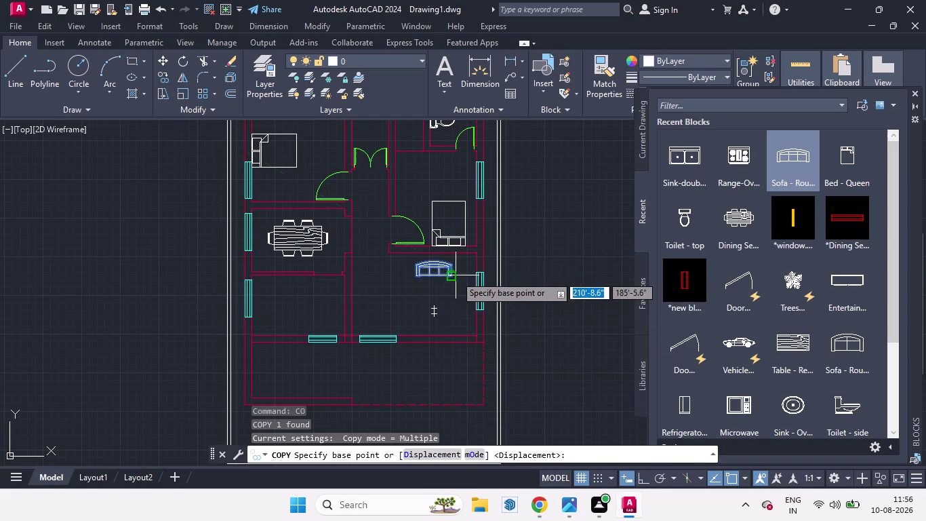
click(456, 276)
click(466, 299)
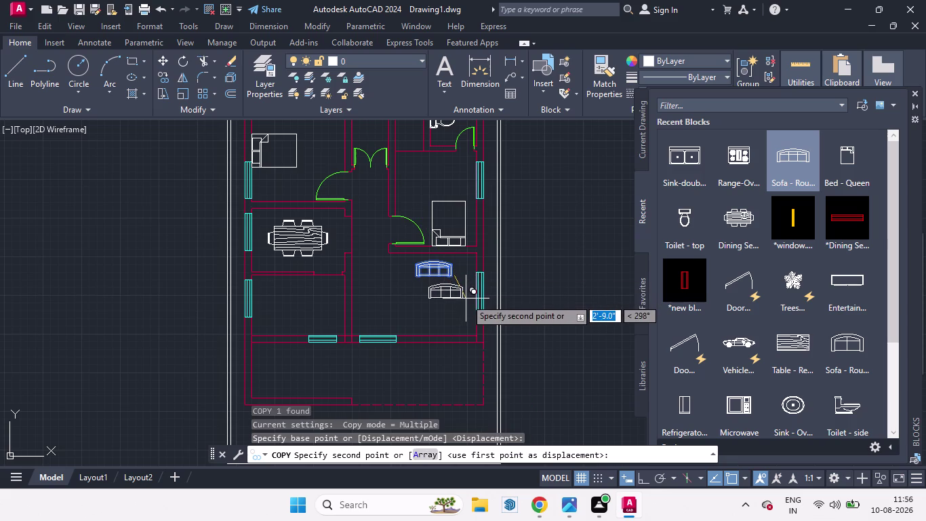
key(space)
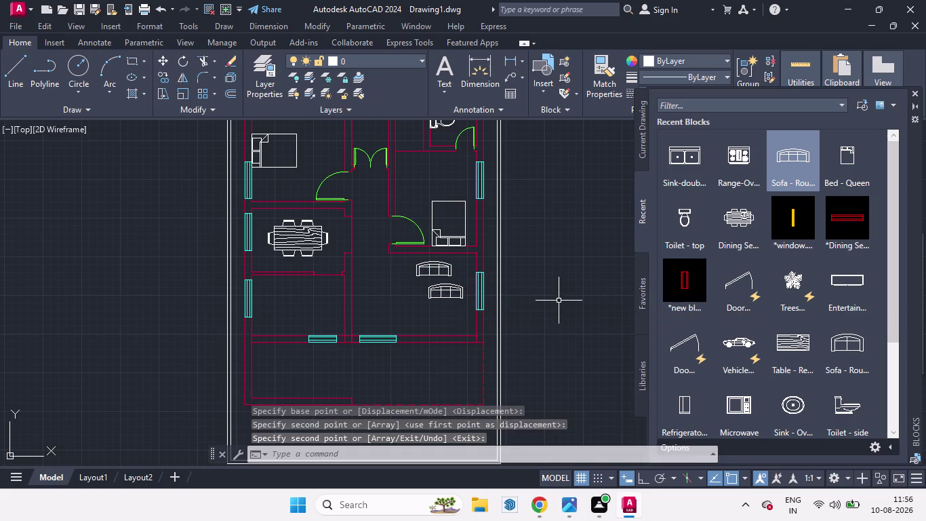
Rotate the sofa copy a quarter turn to stand upright.
click(459, 295)
text(tr)
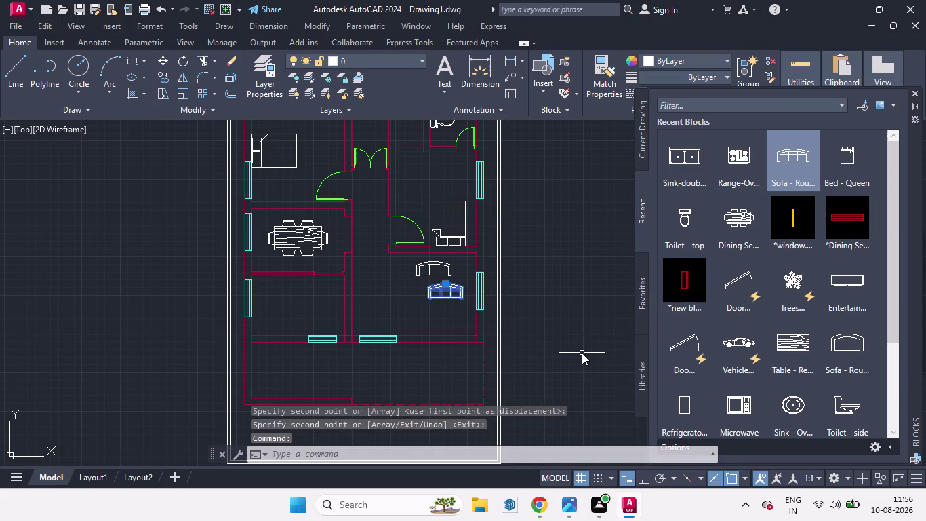
key(BackSpace)
key(BackSpace)
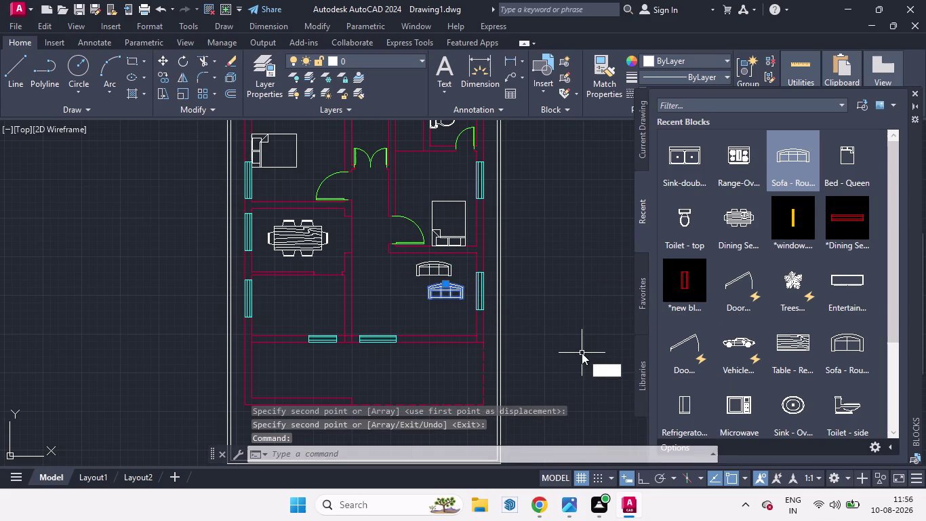
text(ro)
key(Return)
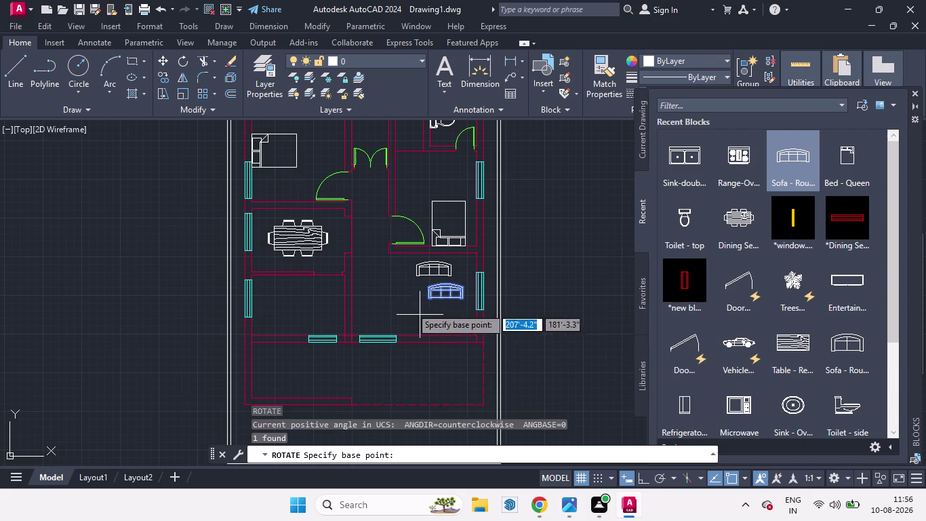
click(426, 302)
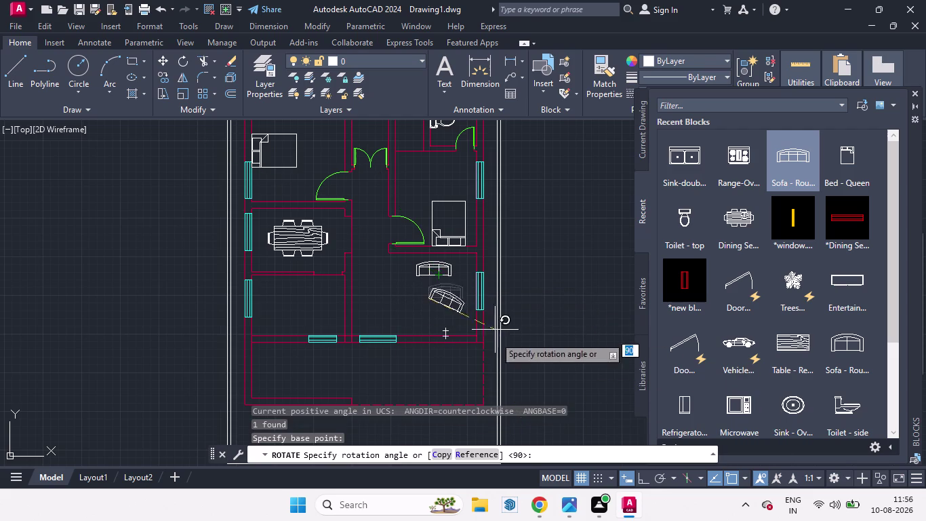
click(645, 482)
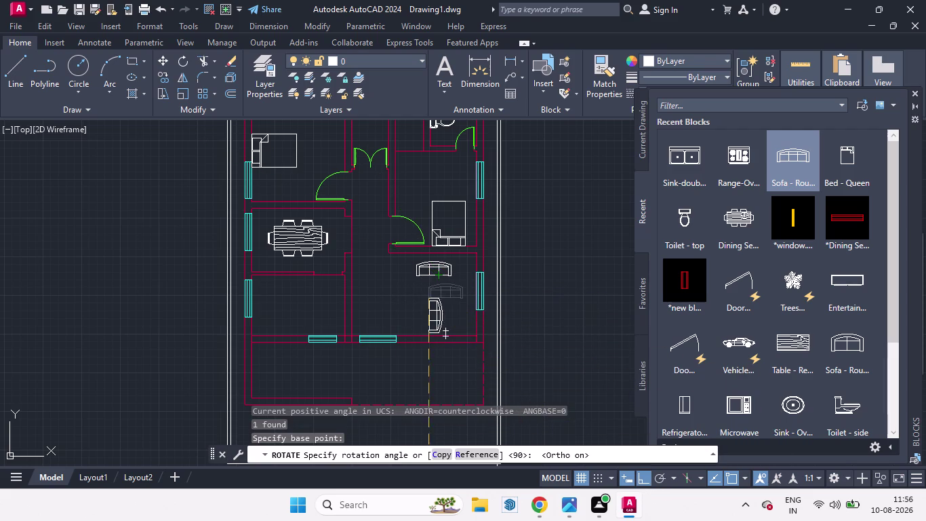
click(432, 386)
click(441, 321)
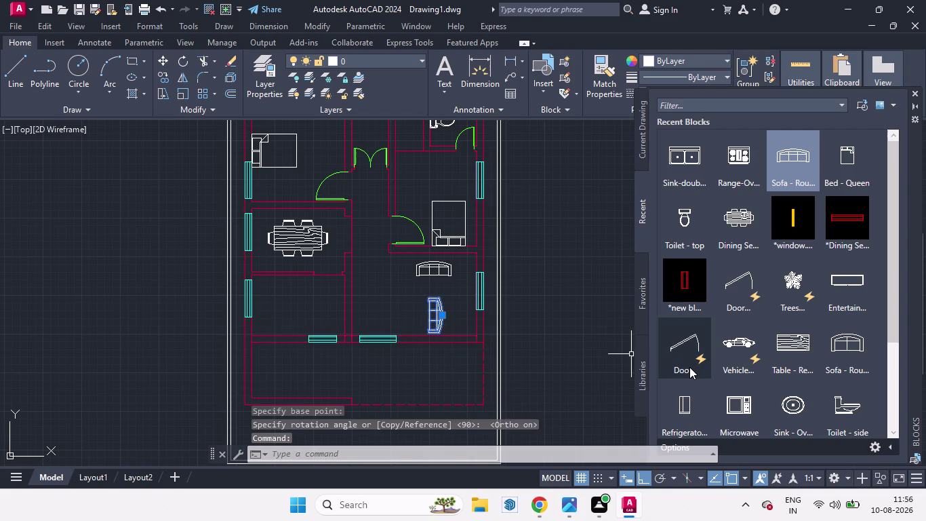
Move the upright sofa beside the right window with Ortho off.
key(m)
key(Return)
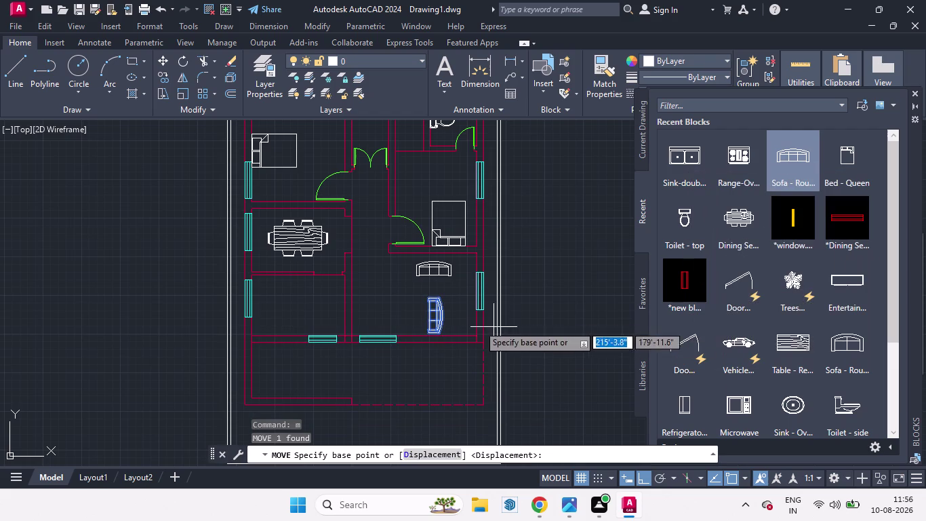
click(446, 315)
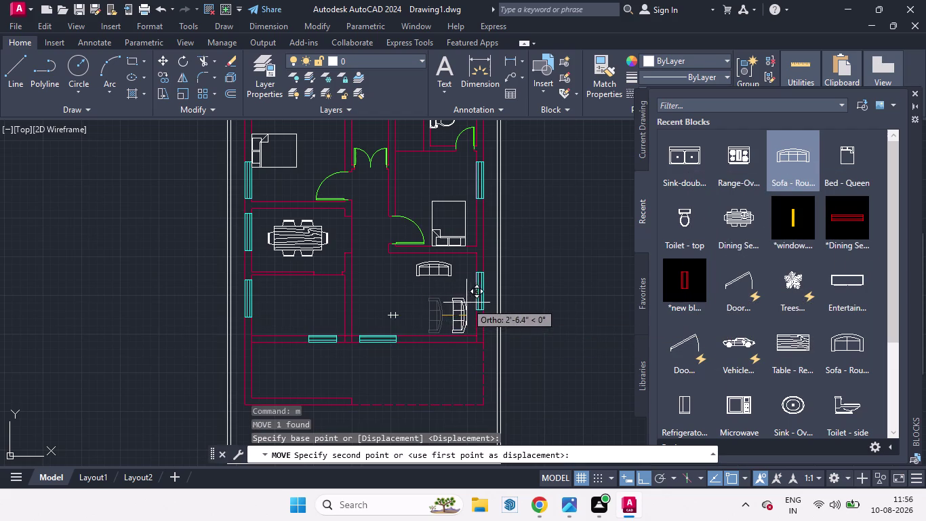
click(642, 480)
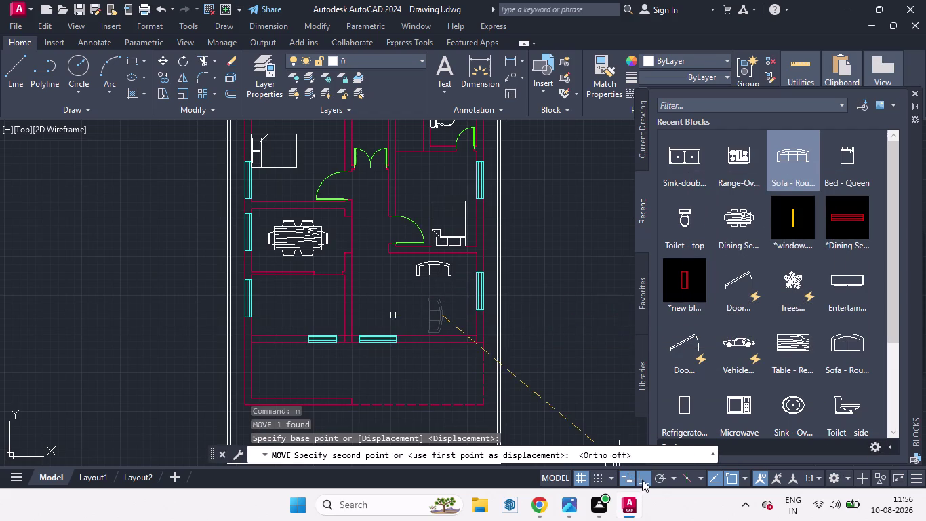
click(470, 299)
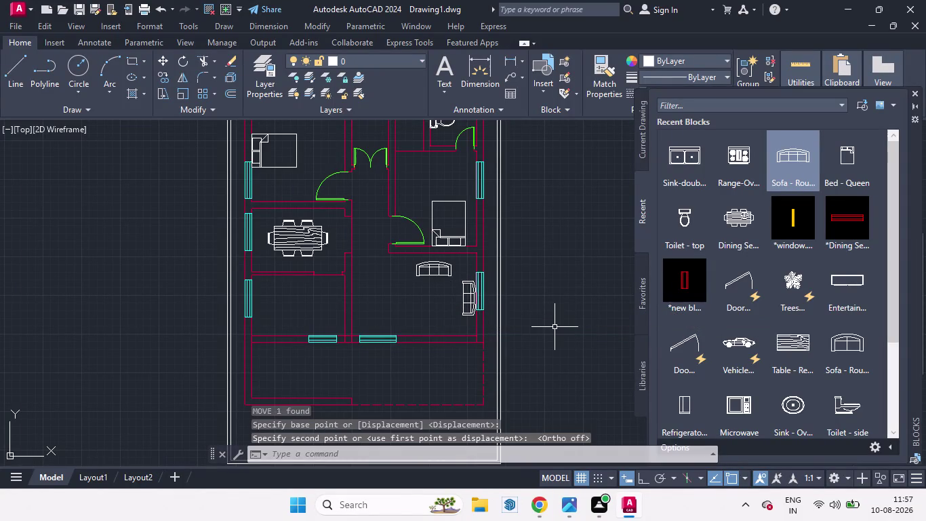
Fine-tune the curved sofa's position along the right wall.
scroll(up, 3)
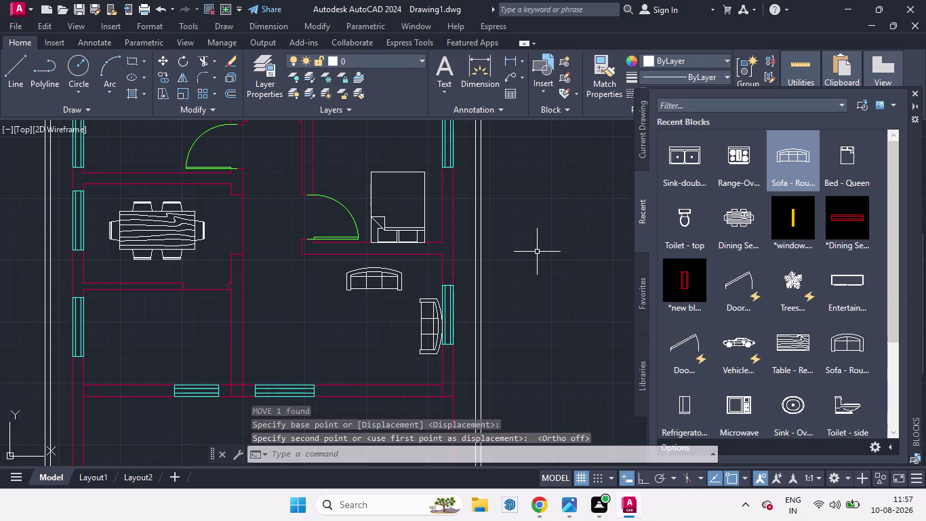
click(432, 321)
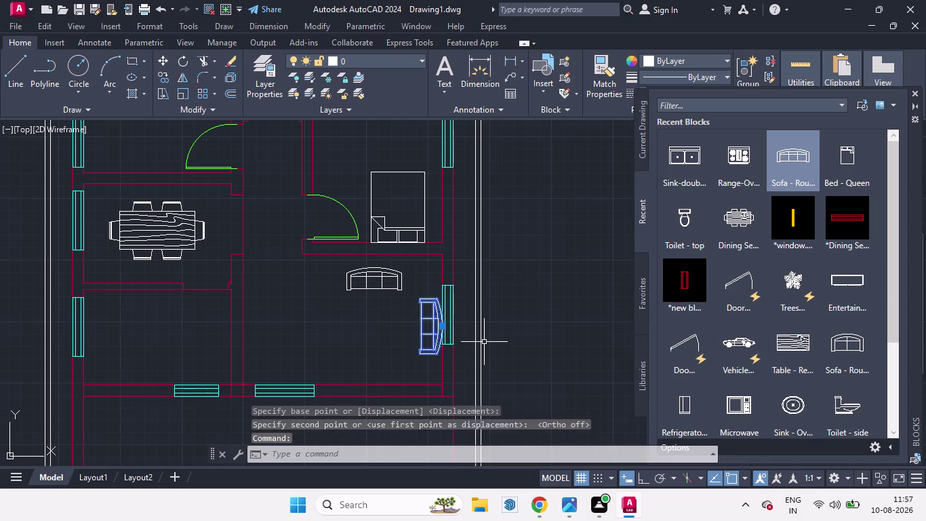
key(m)
key(Return)
scroll(up, 3)
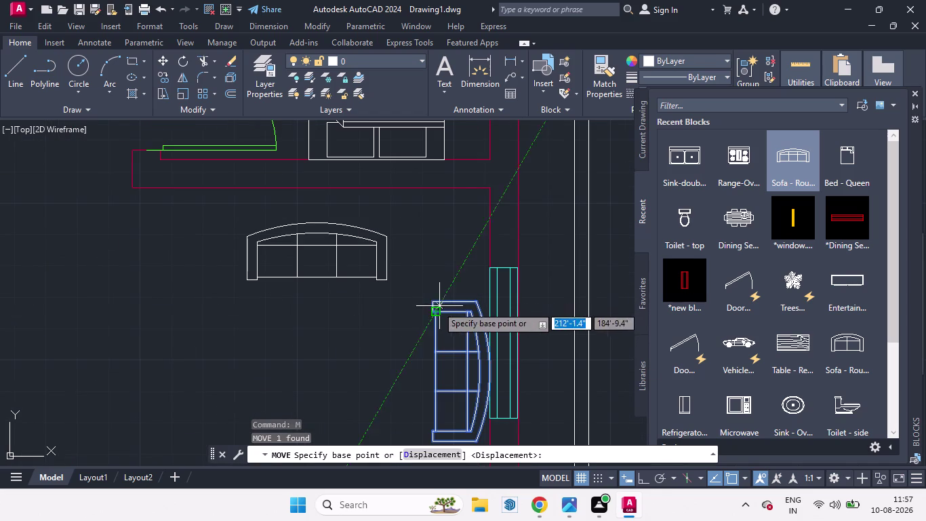
click(432, 304)
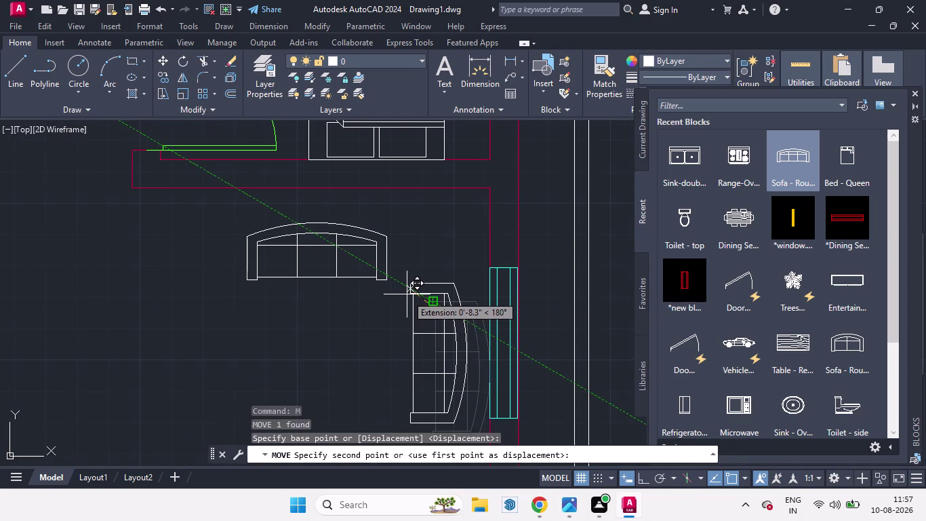
click(406, 292)
scroll(down, 3)
scroll(down, 3)
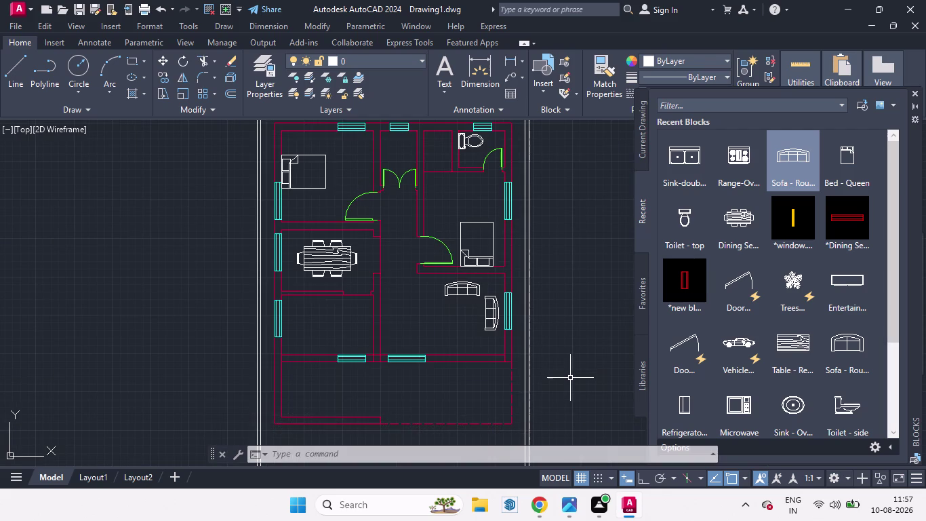
Undo the accidental move of the bottom wall line and clear the stray selection.
scroll(down, 3)
scroll(down, 3)
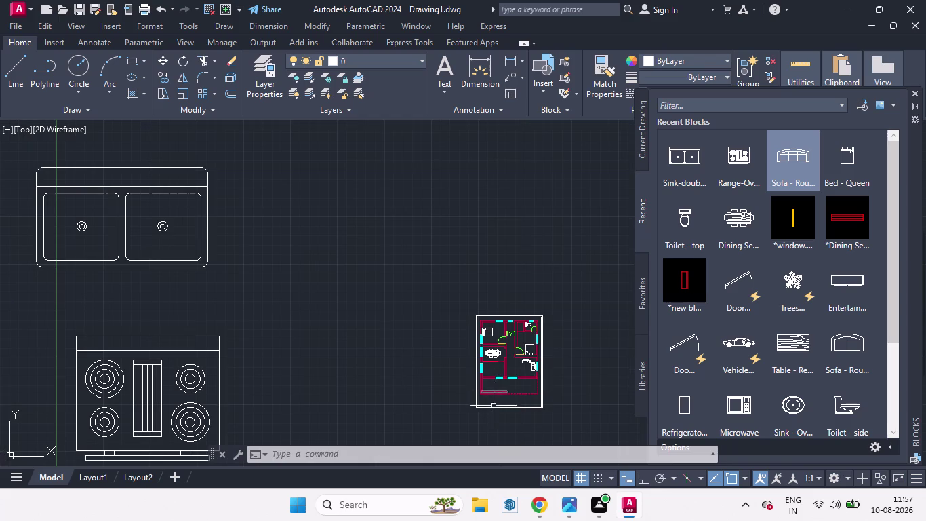
scroll(up, 3)
scroll(down, 3)
scroll(up, 3)
scroll(up, 3)
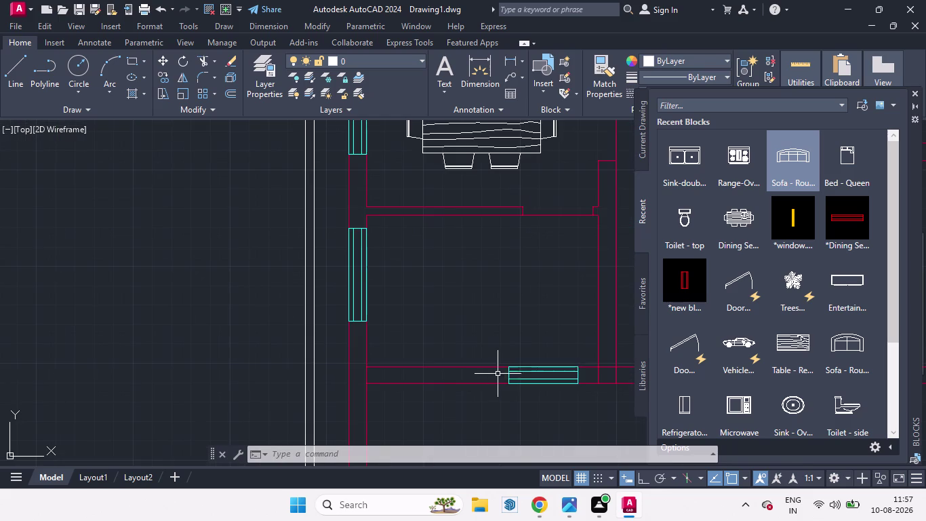
click(440, 368)
scroll(down, 3)
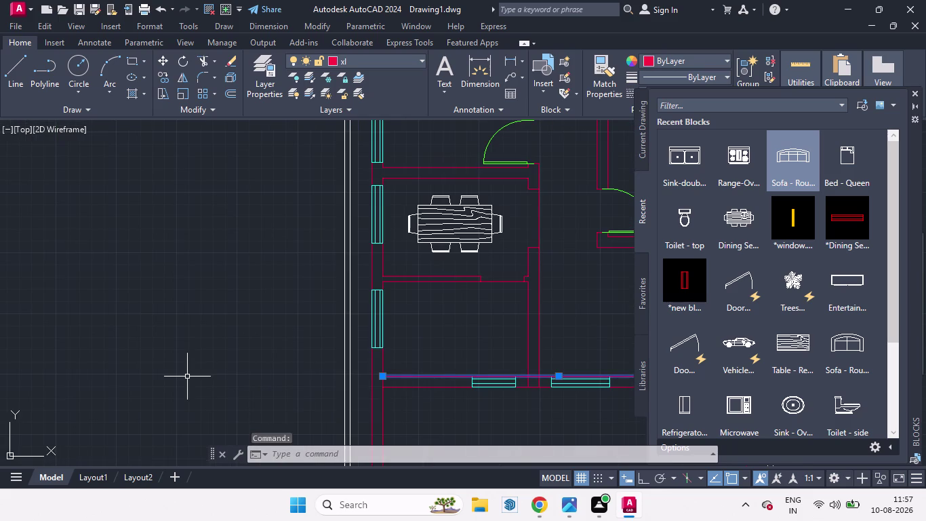
key(space)
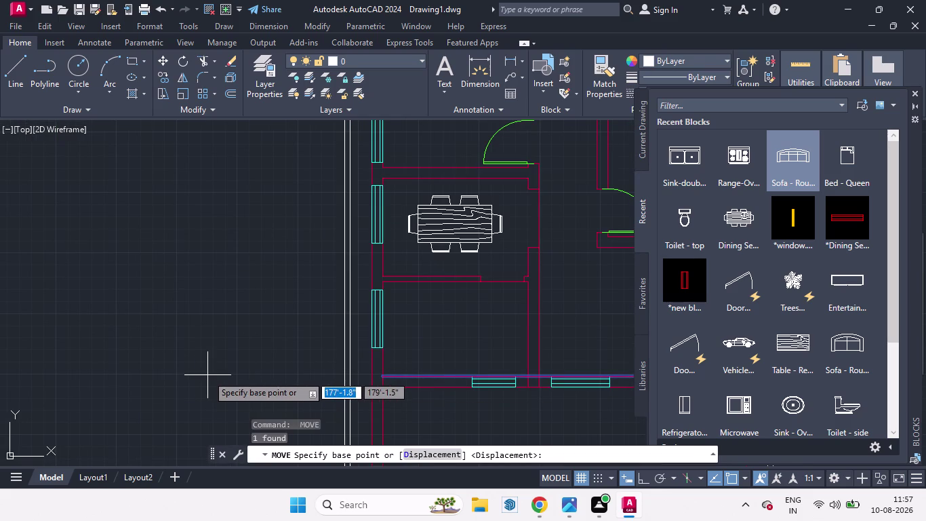
key(space)
key(space)
key(ctrl+z)
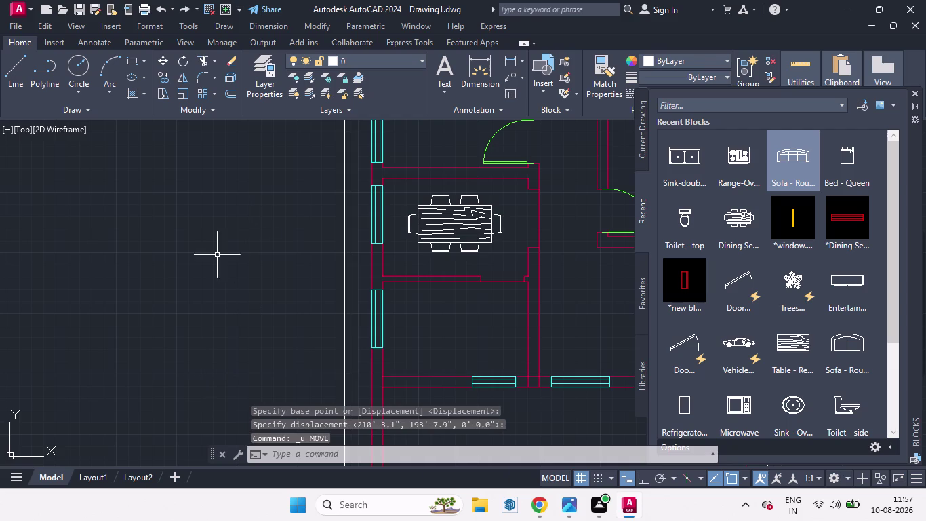
click(434, 374)
key(space)
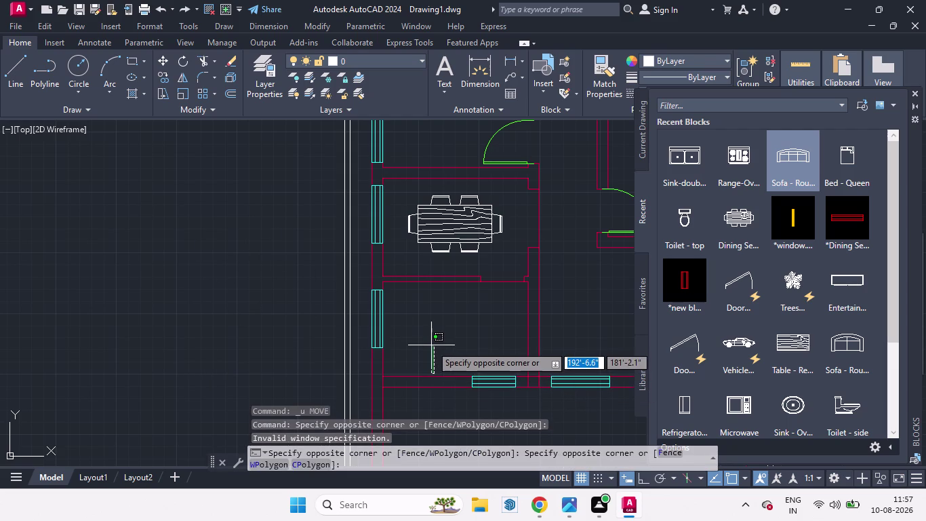
key(space)
key(Escape)
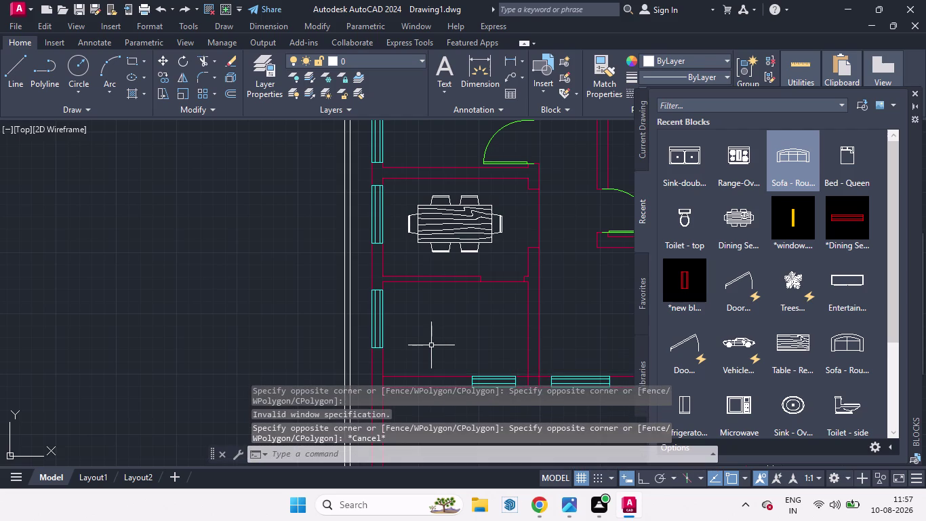
Start OFFSET and enter a 1'6" offset distance.
key(o)
key(Return)
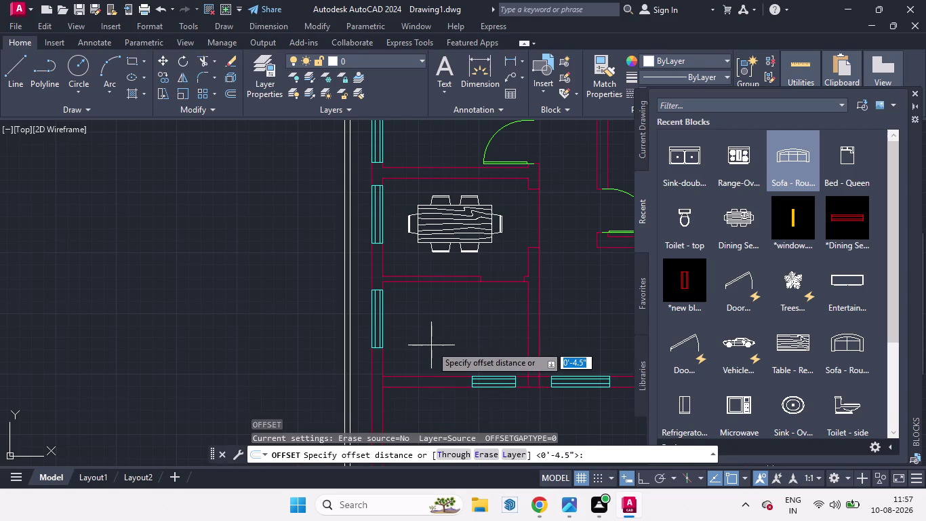
key(9)
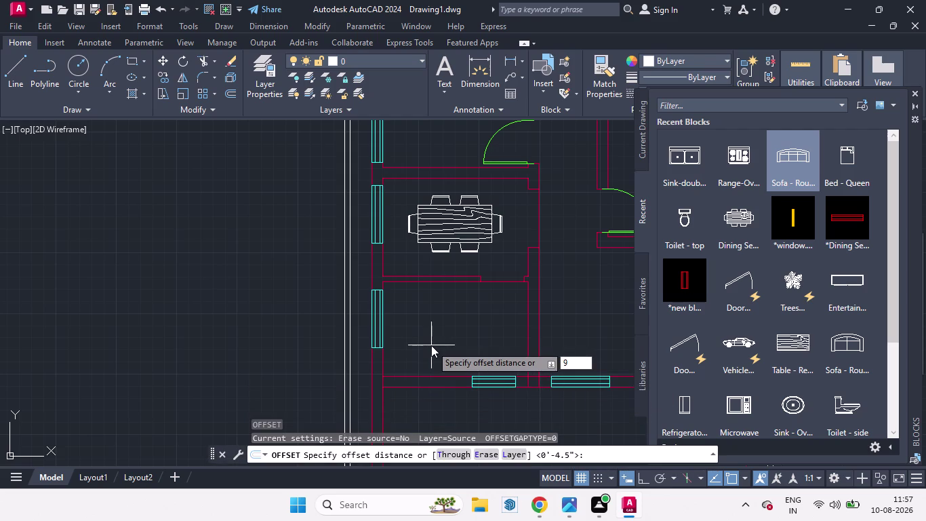
key(BackSpace)
key(1)
key(semicolon)
key(BackSpace)
key(apostrophe)
key(6)
key(Return)
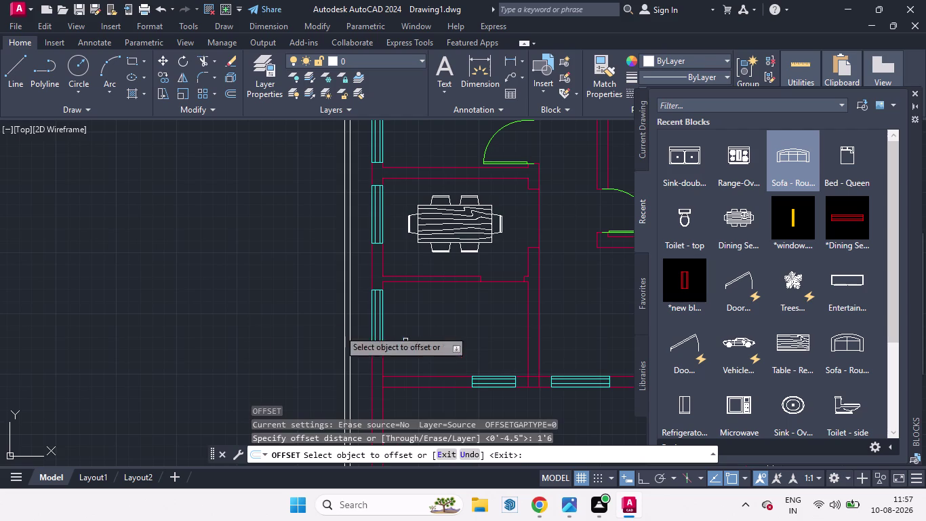
Offset the lower wall line 1'6" to the chosen side and finish the command.
drag(414, 376, 414, 365)
click(413, 365)
scroll(down, 3)
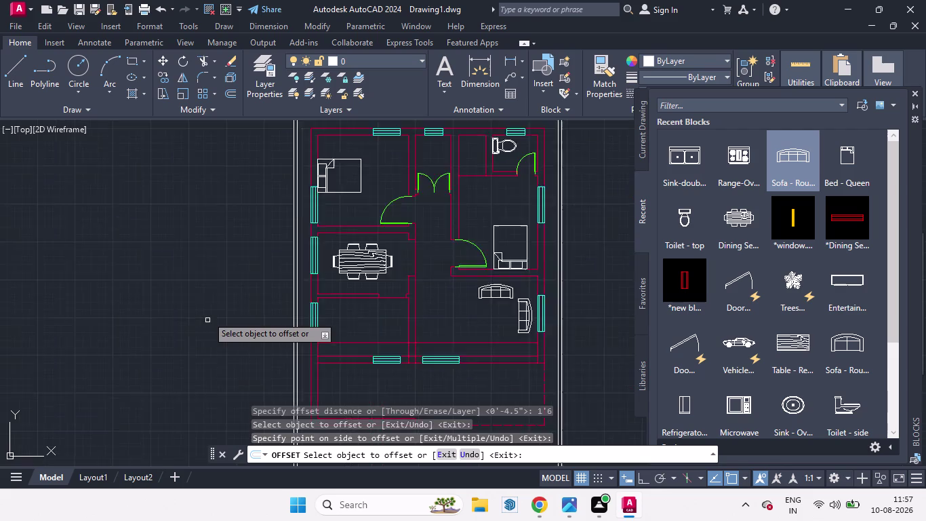
scroll(down, 3)
scroll(up, 3)
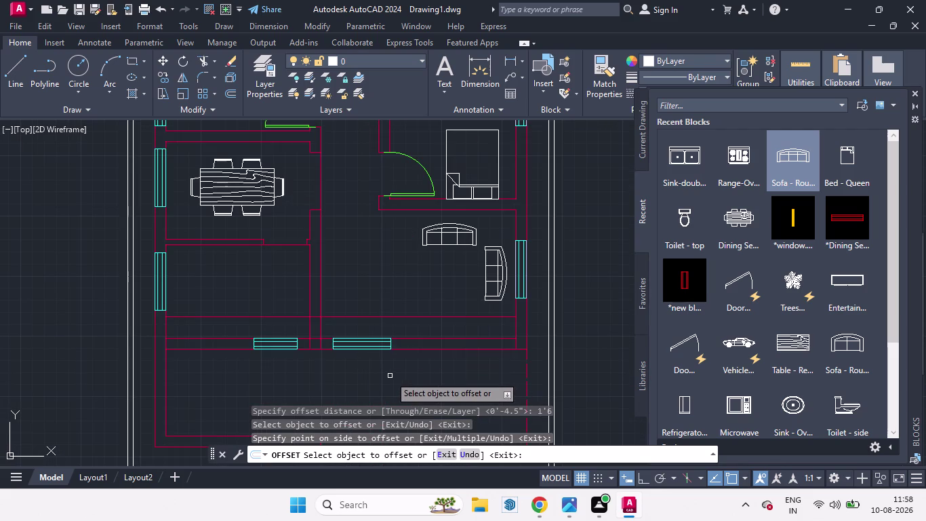
key(space)
key(t)
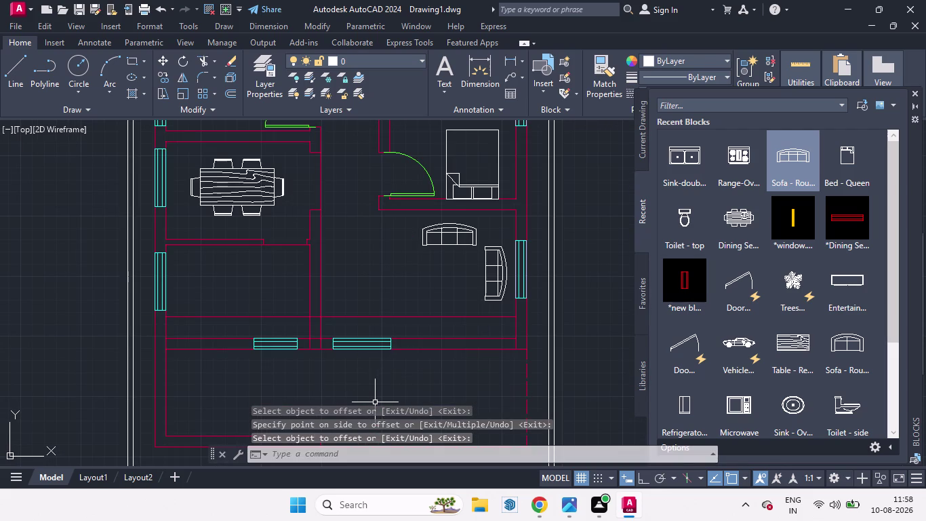
key(r)
key(Return)
key(Return)
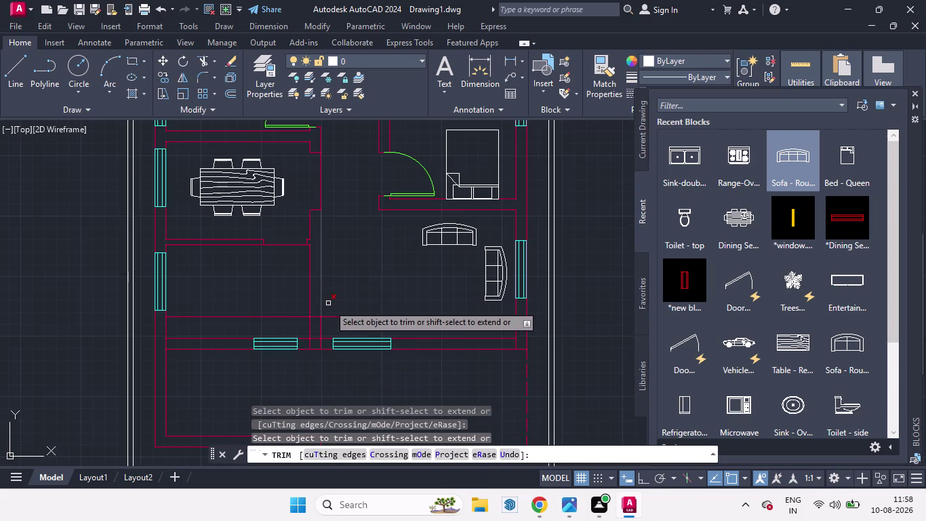
Trim seven overhanging line pieces where the new wall crosses the lower walls.
click(348, 317)
click(316, 318)
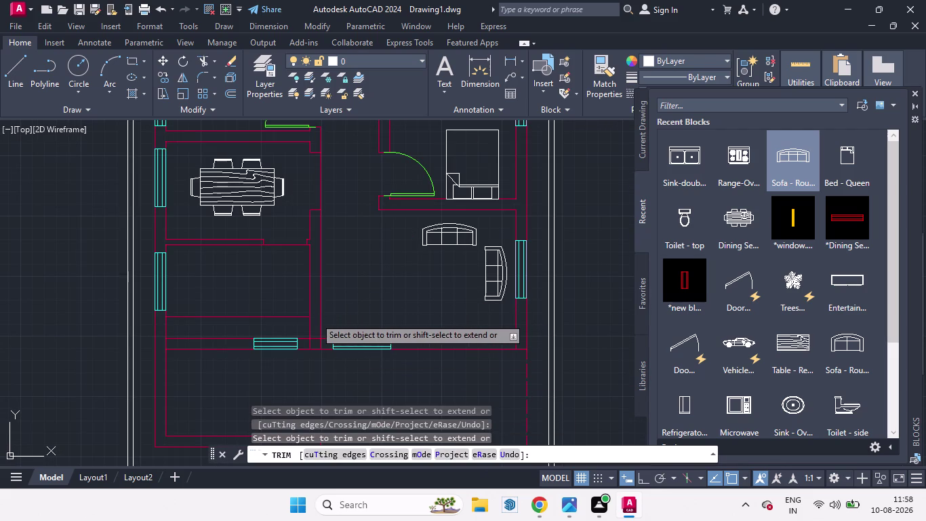
click(314, 338)
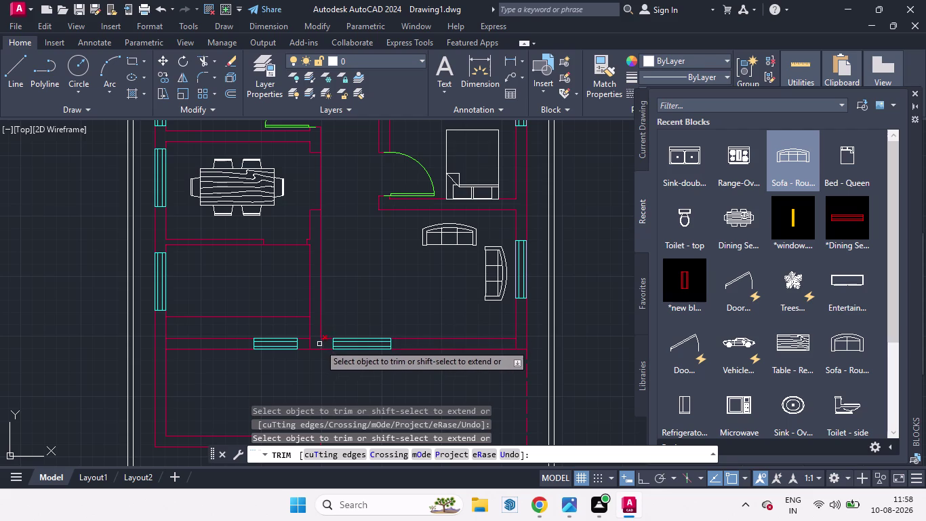
click(320, 344)
click(311, 344)
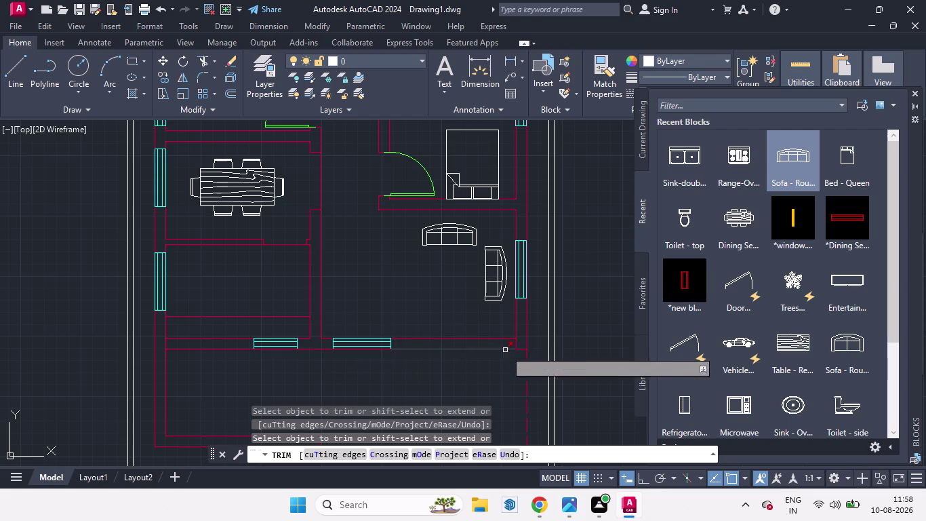
click(514, 341)
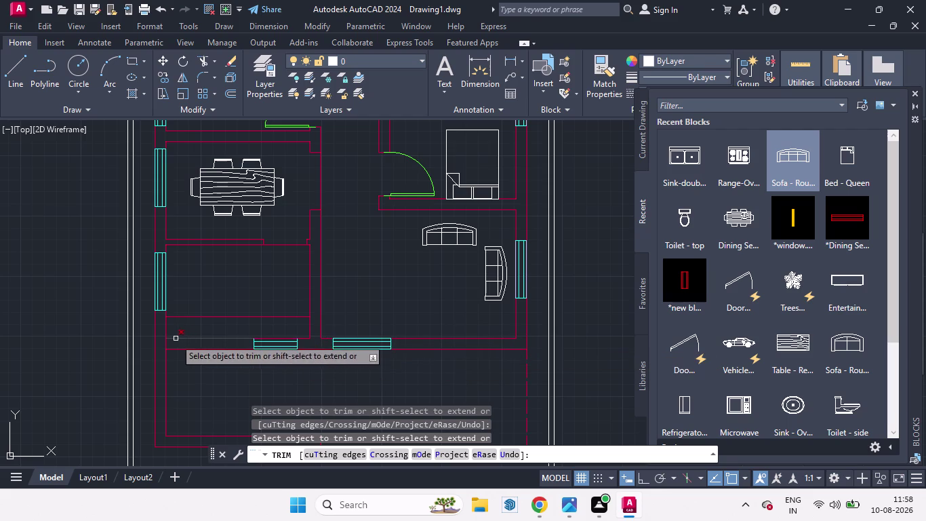
click(164, 345)
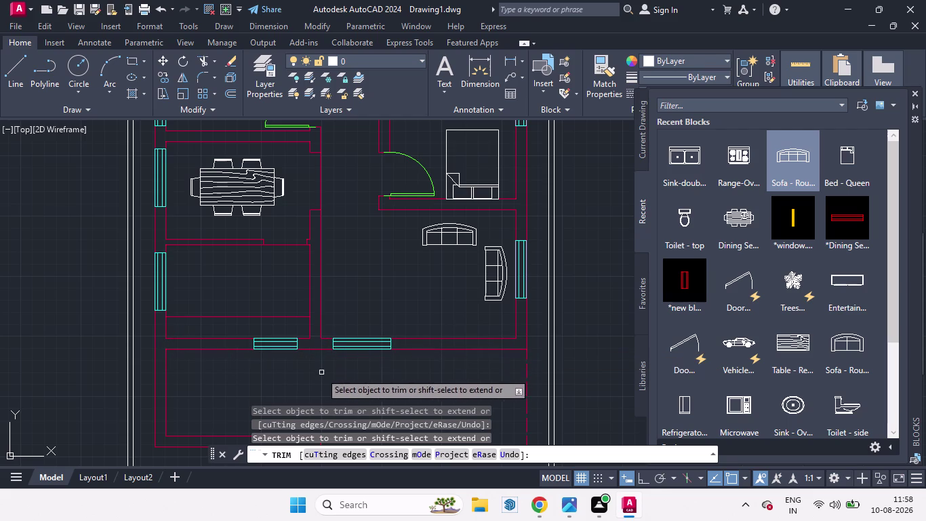
key(space)
scroll(down, 3)
scroll(down, 3)
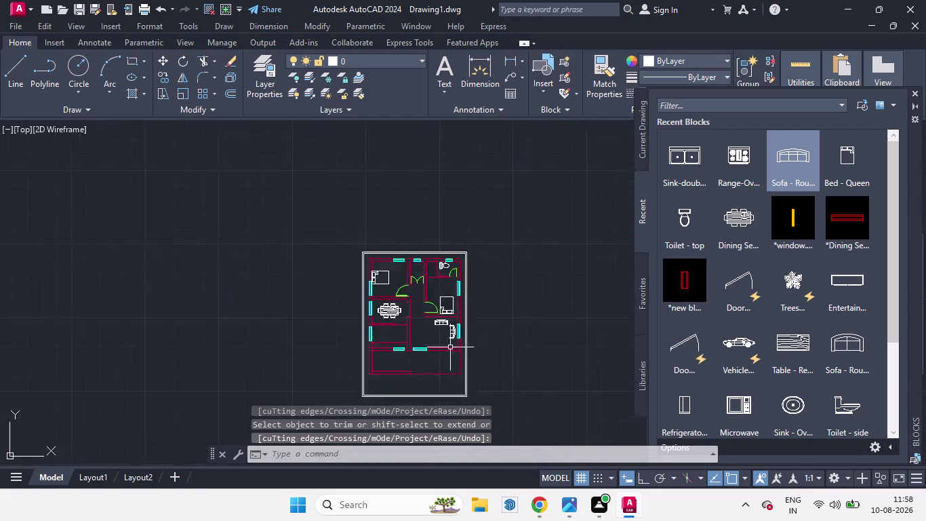
scroll(down, 3)
Scale down the kitchen range block with SC.
click(262, 359)
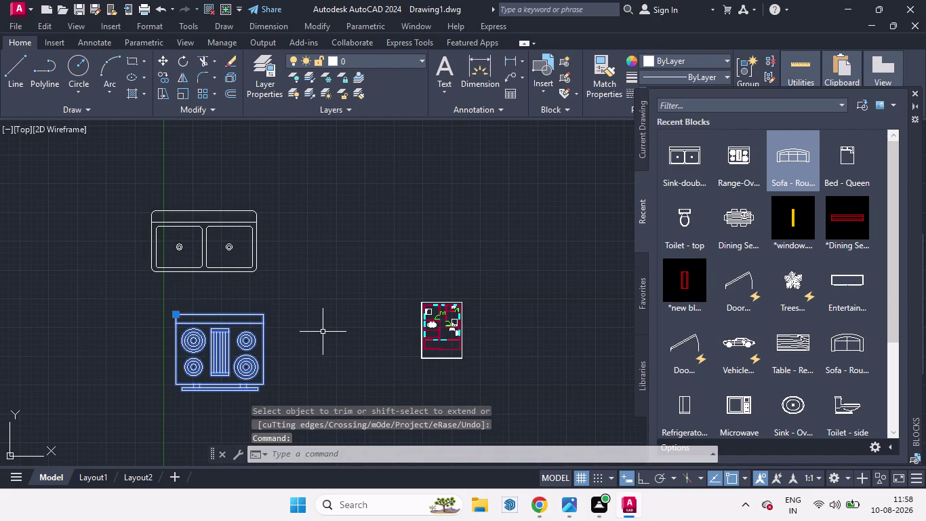
text(sc)
key(Return)
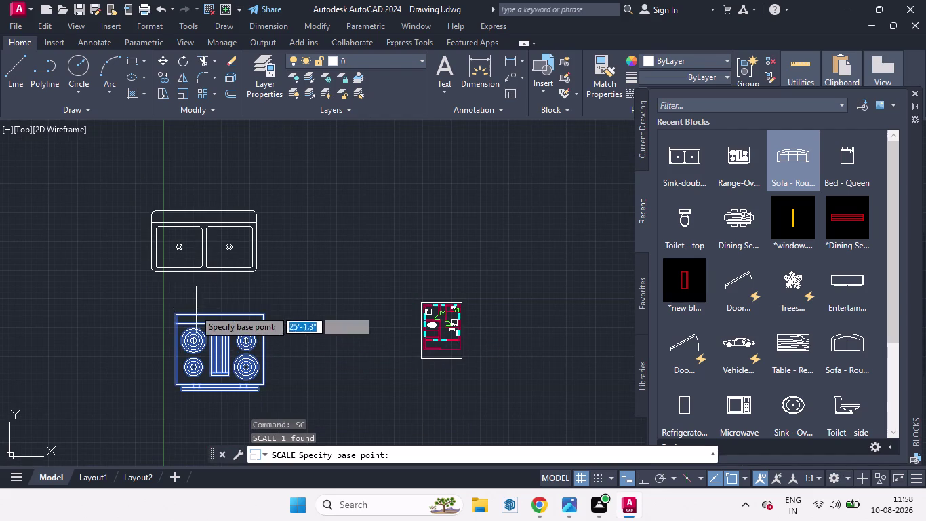
click(176, 312)
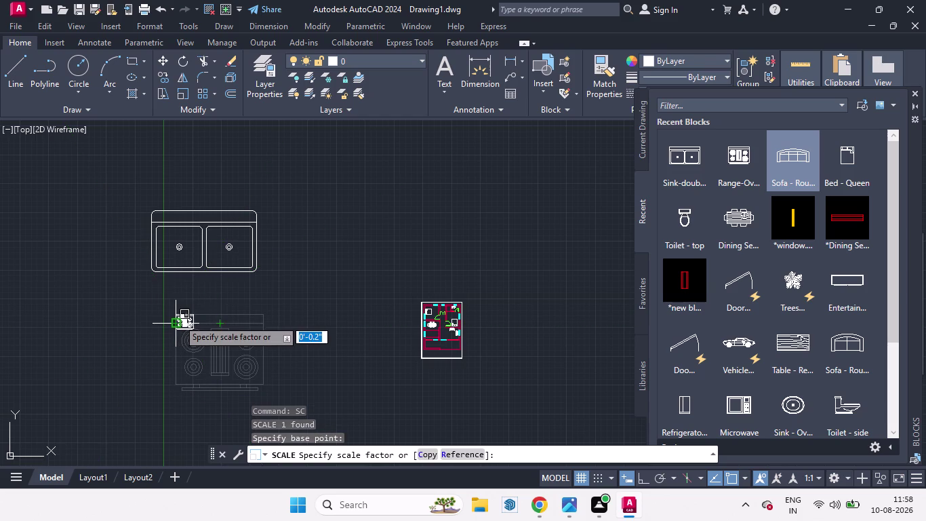
click(178, 319)
scroll(up, 3)
scroll(down, 3)
scroll(up, 3)
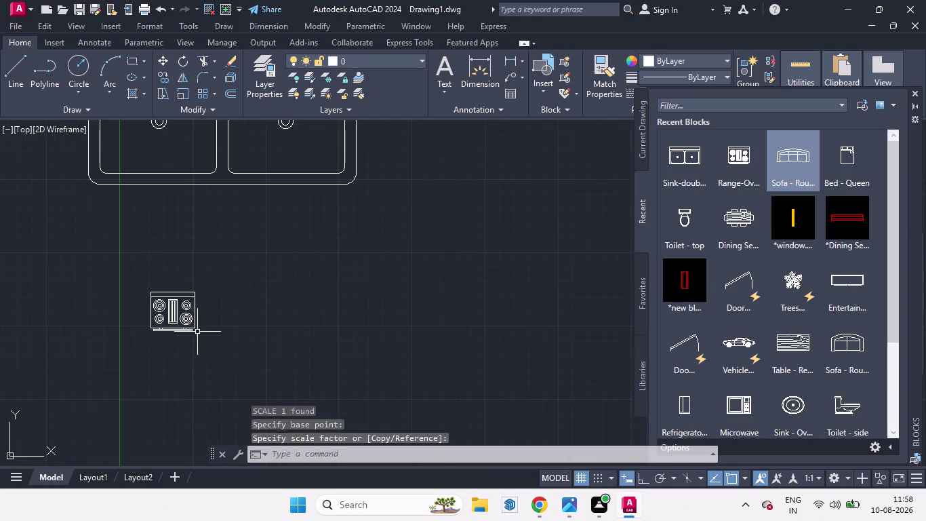
scroll(up, 3)
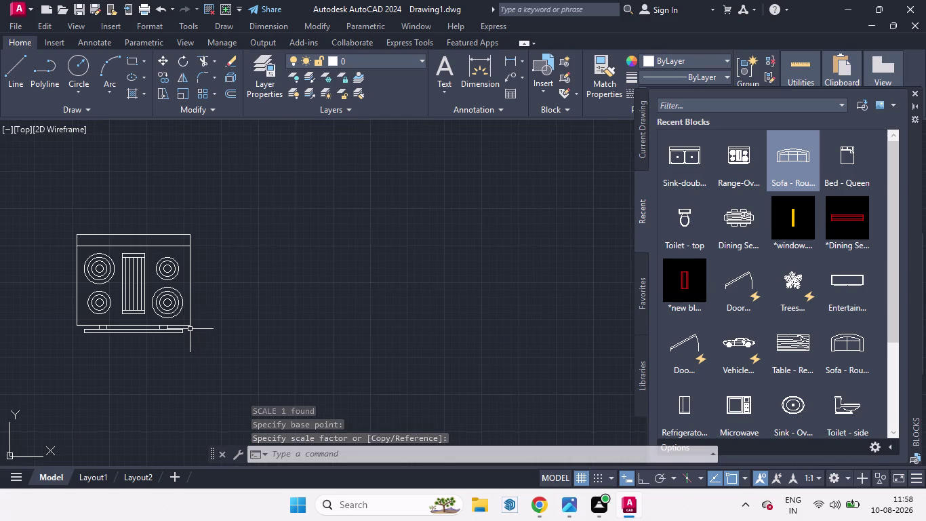
Move the shrunken range block to a new position.
click(189, 324)
key(m)
key(Return)
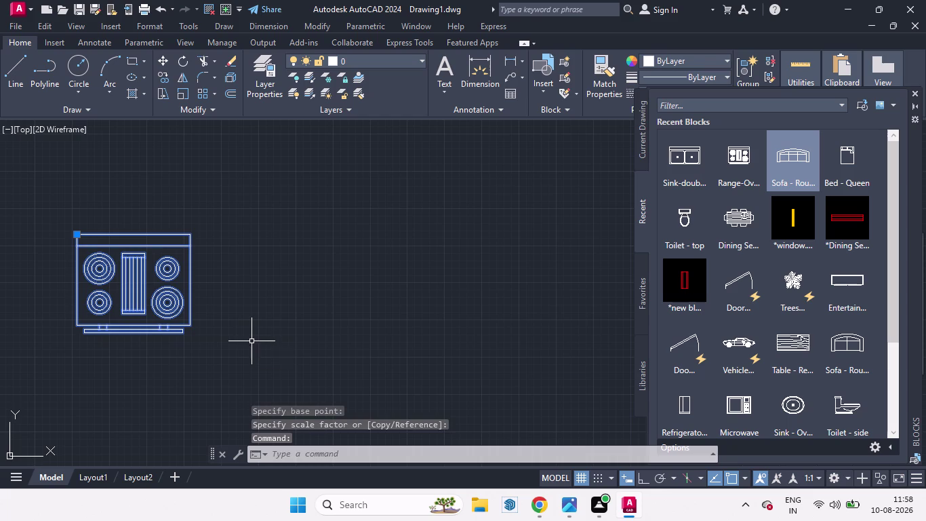
click(185, 326)
scroll(down, 3)
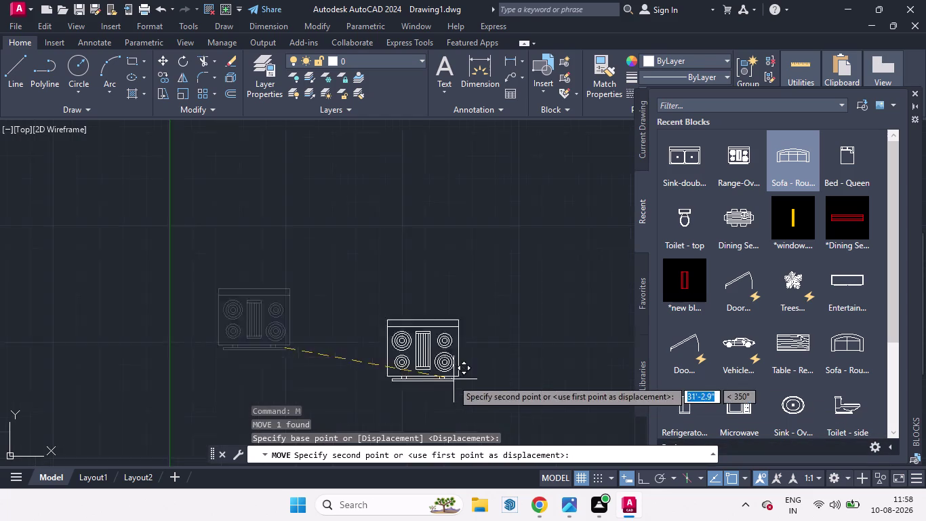
scroll(down, 3)
scroll(up, 3)
scroll(up, 3)
scroll(down, 3)
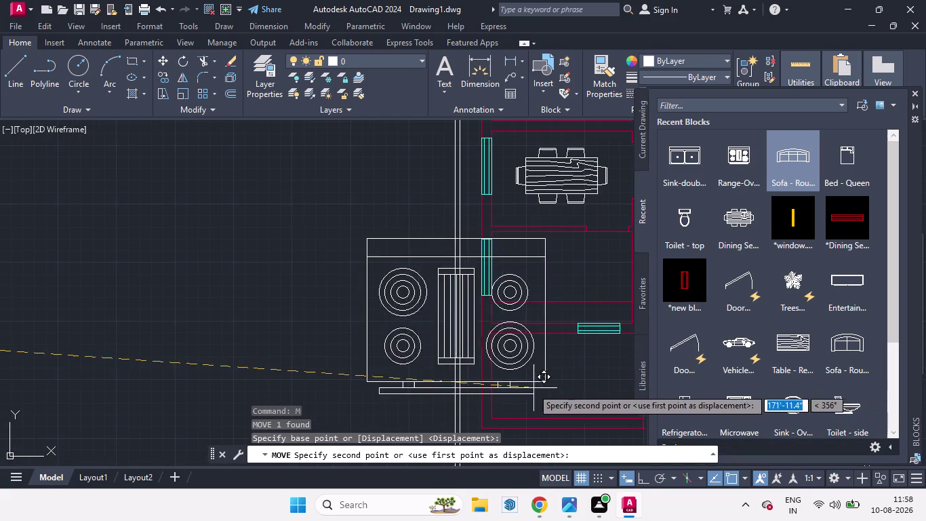
click(404, 375)
Scale the range block down again to fixture size.
click(415, 347)
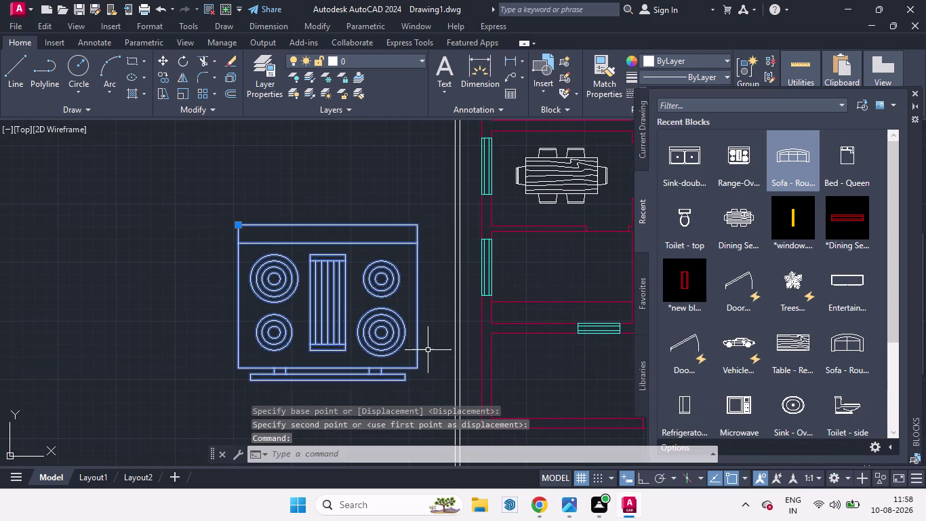
text(sc)
key(Return)
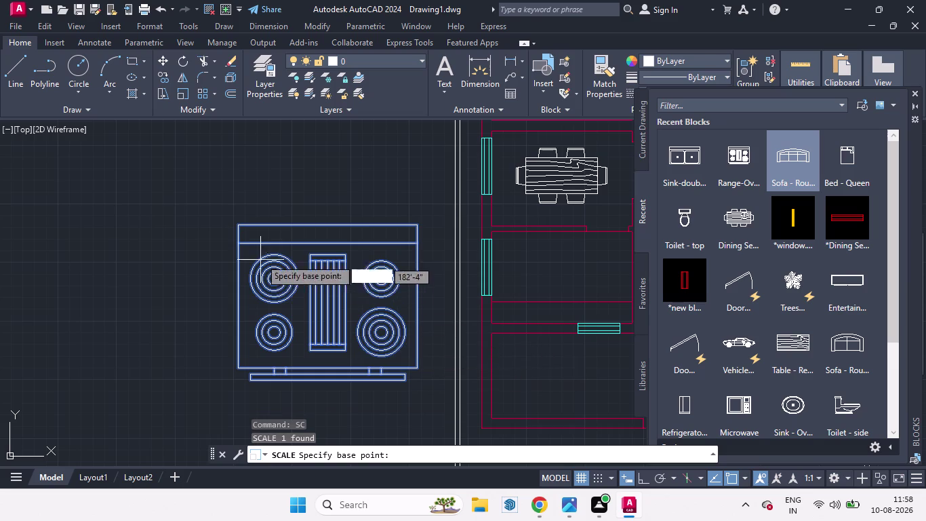
click(237, 226)
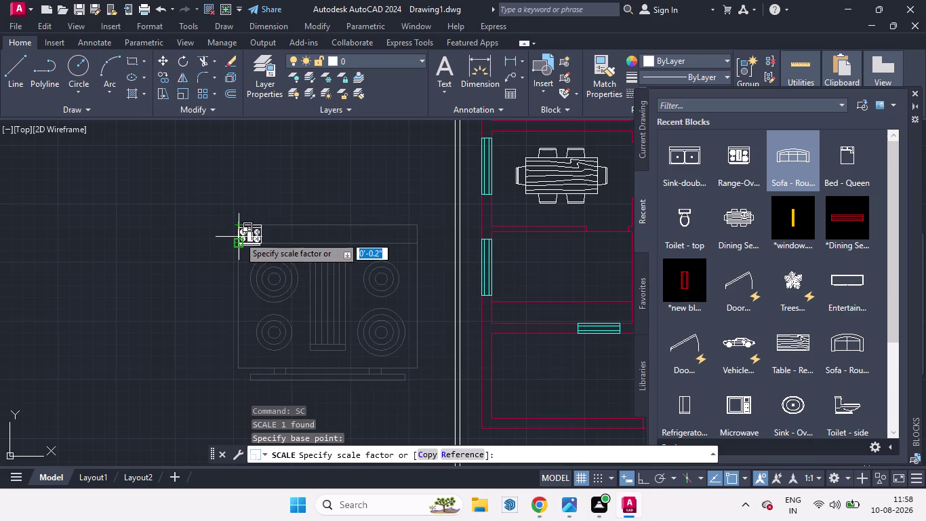
click(237, 234)
Move the range into the lower-left room of the floor plan.
click(256, 241)
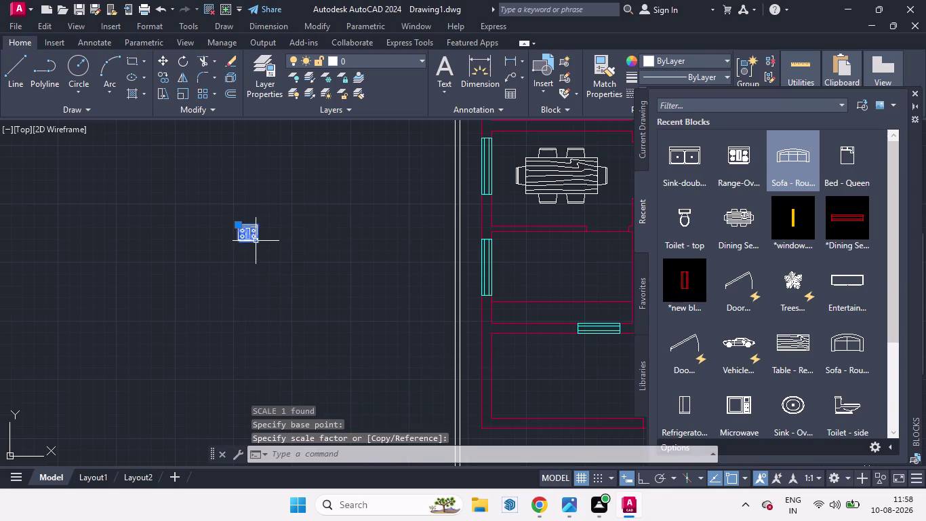
key(m)
key(Return)
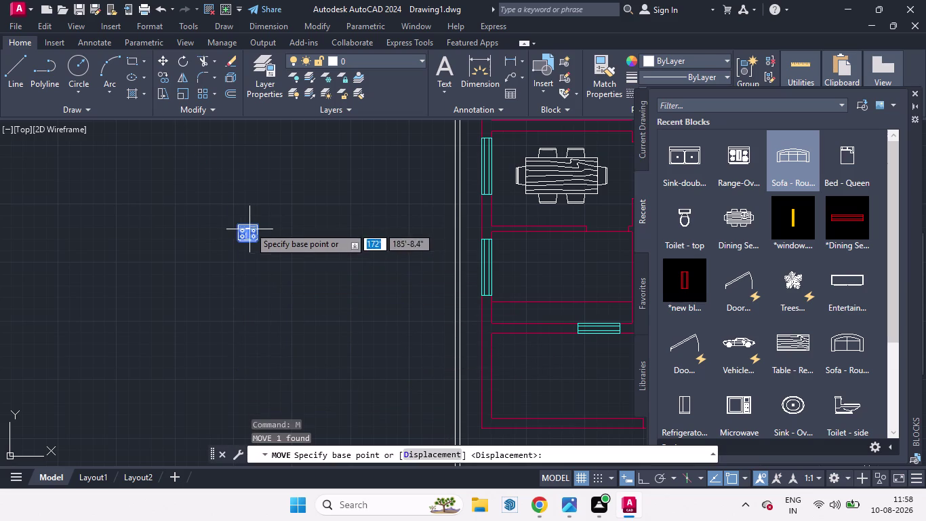
click(260, 224)
scroll(up, 3)
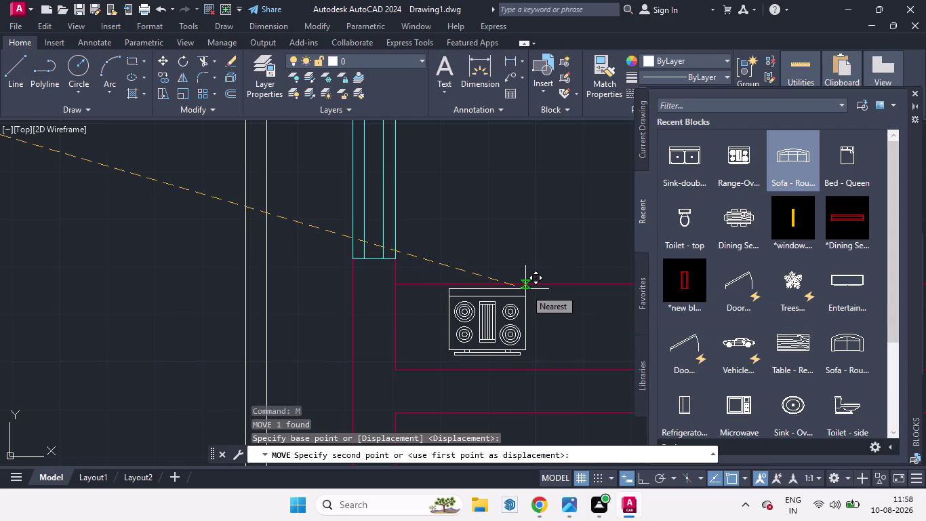
click(526, 289)
scroll(down, 3)
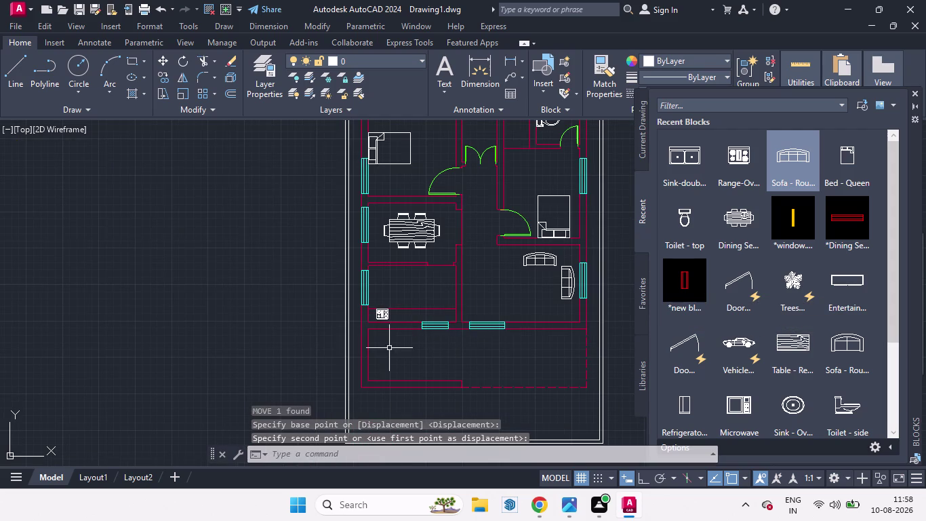
scroll(down, 3)
scroll(down, 3)
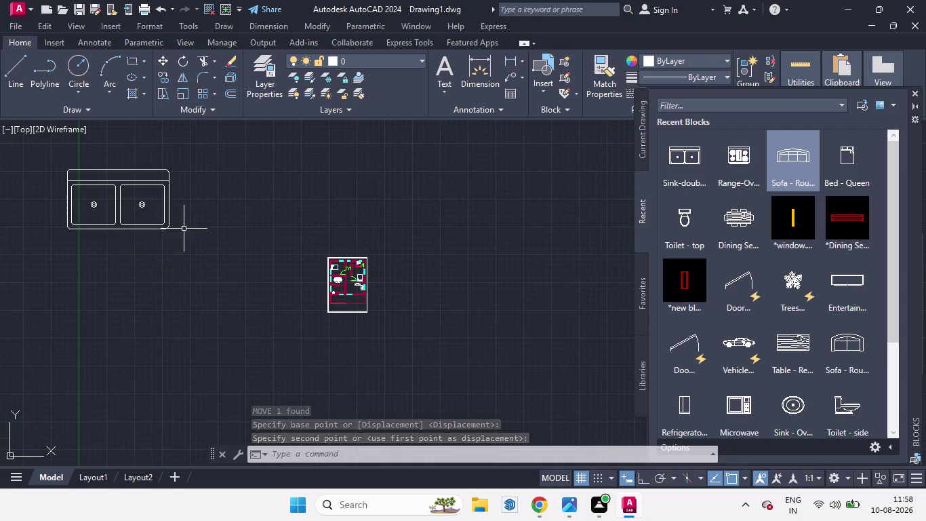
Scale down the double sink block with SC.
click(165, 223)
text(sc)
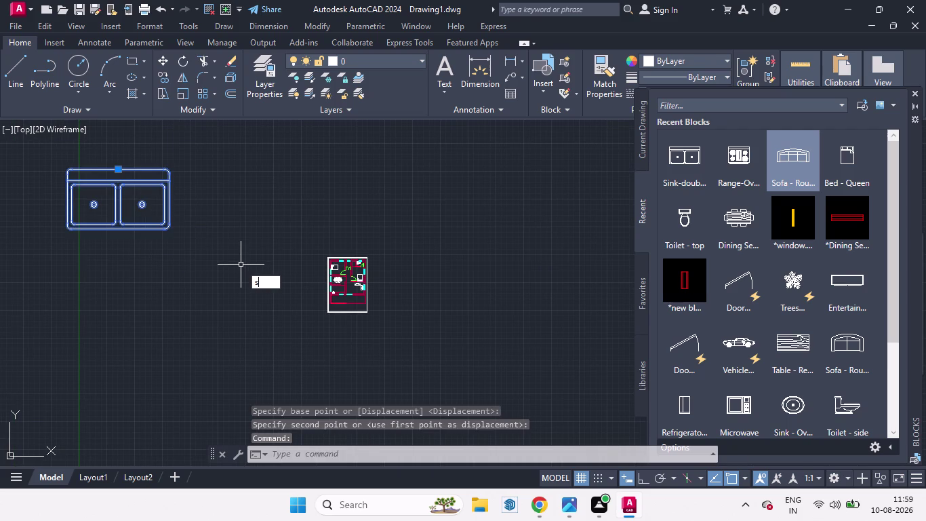
key(Return)
click(71, 174)
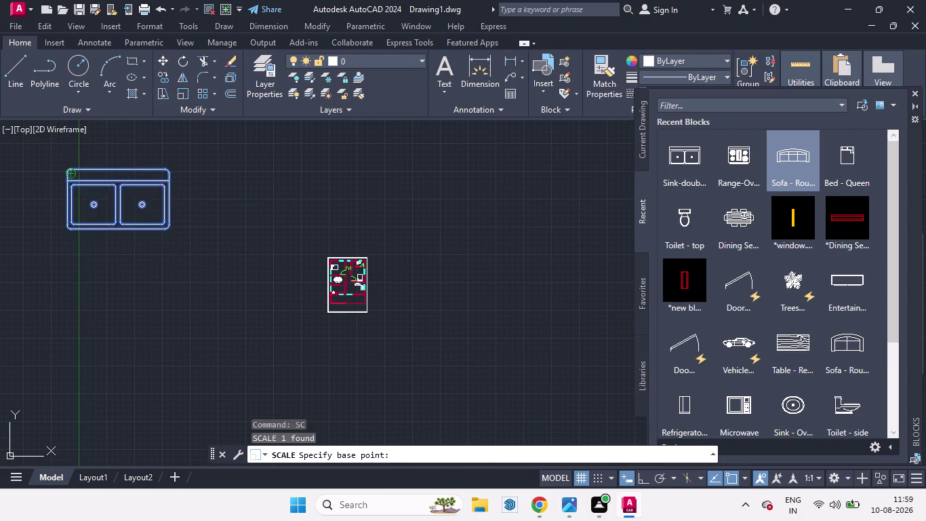
click(85, 186)
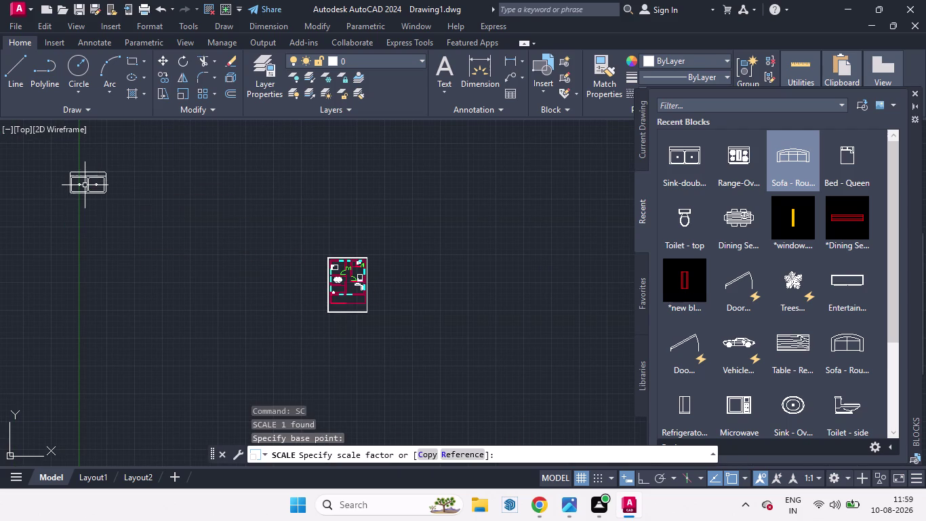
Move the shrunken sink to a spot beside the floor plan.
click(101, 191)
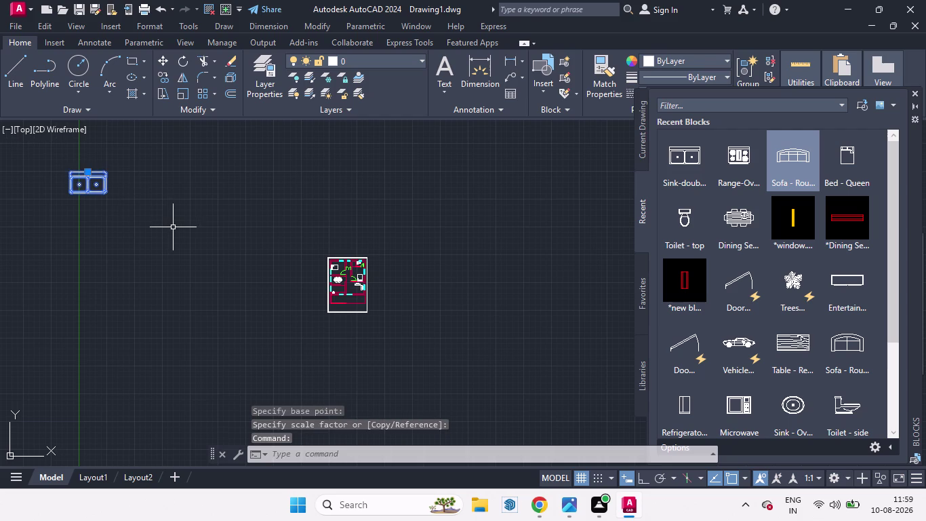
key(m)
key(Return)
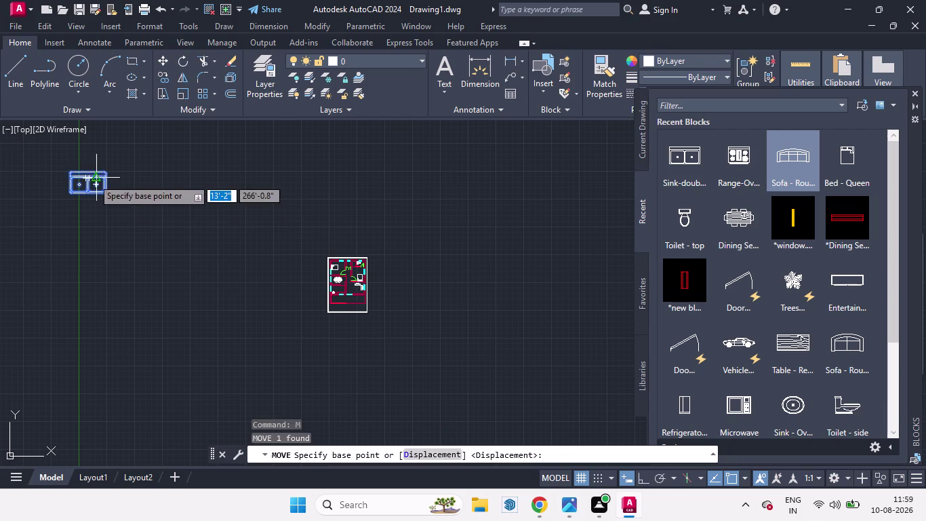
click(92, 179)
scroll(up, 3)
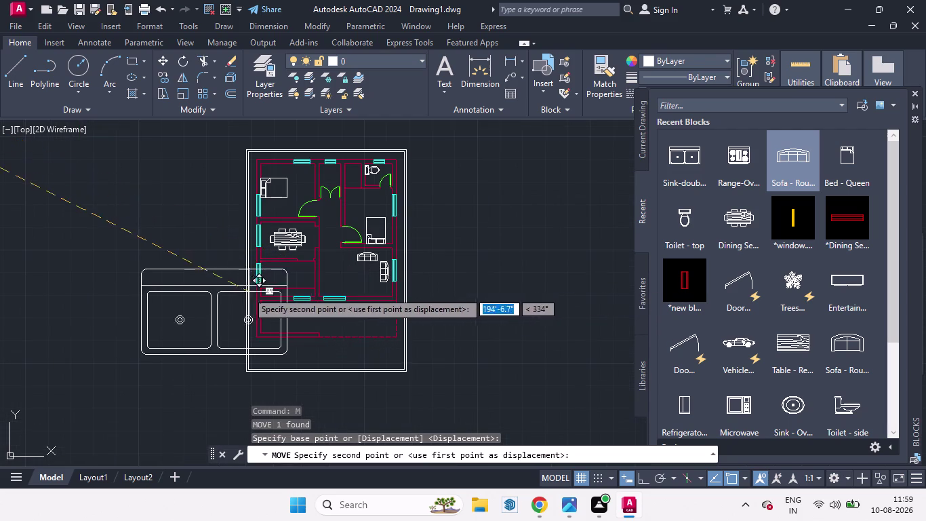
click(195, 284)
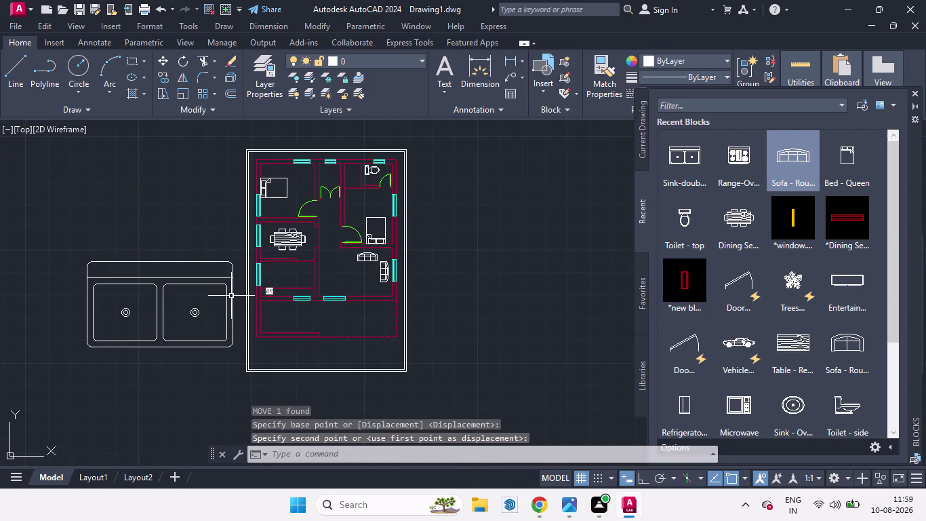
Rotate the sink block with Ortho turned on.
click(232, 296)
text(ro)
key(Return)
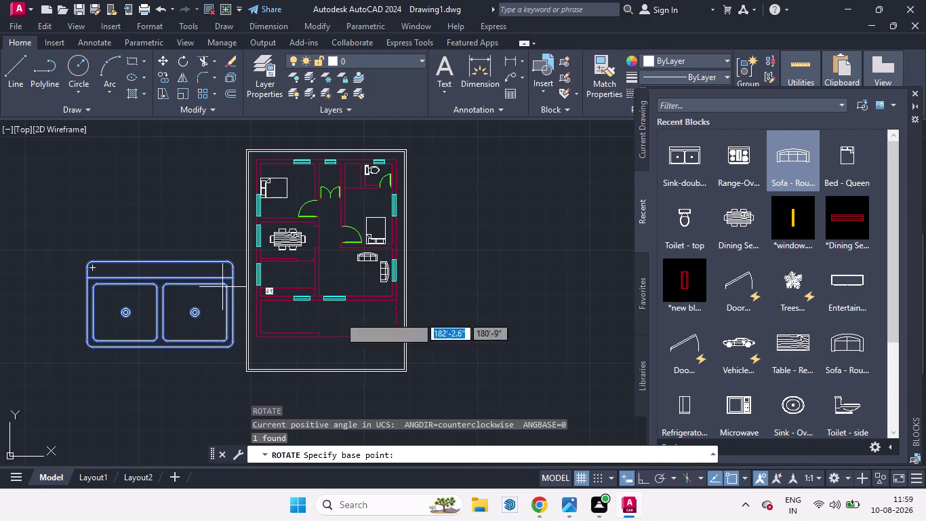
click(646, 482)
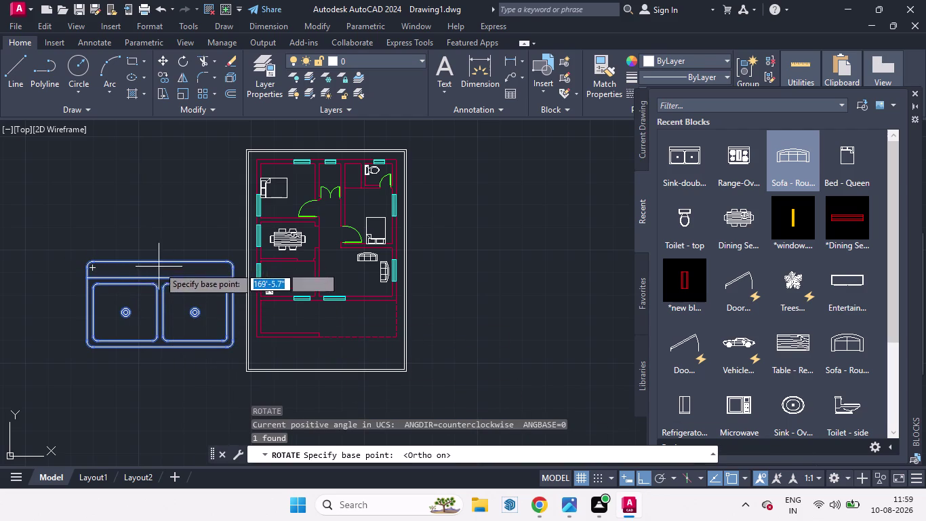
click(93, 266)
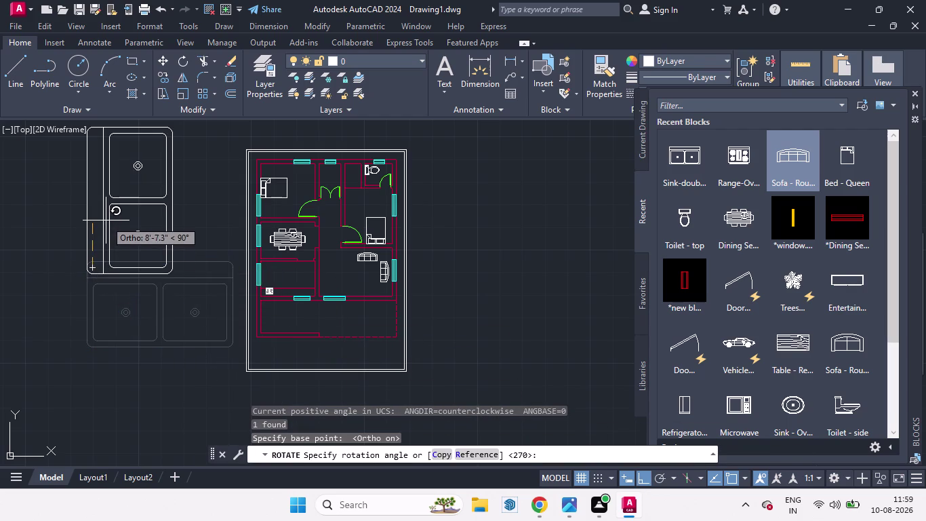
click(35, 266)
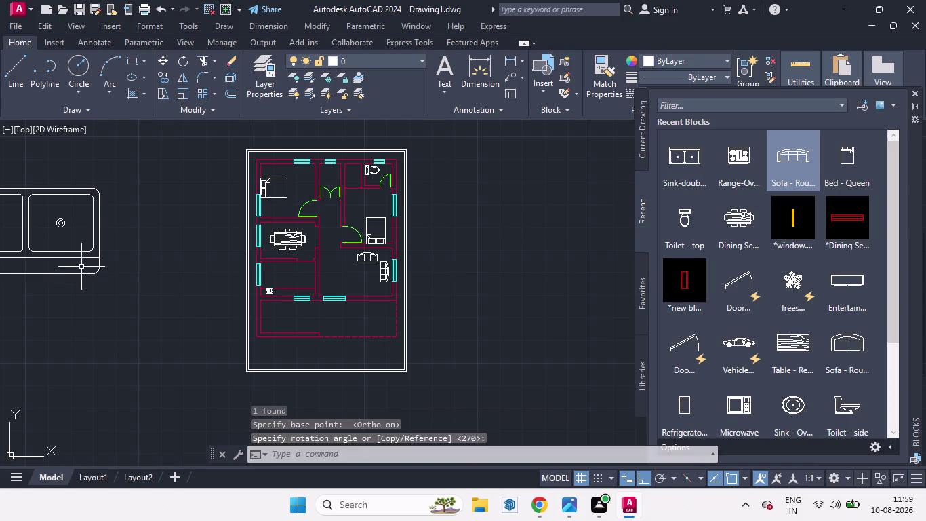
Scale the sink down again to a small fixture size.
click(98, 254)
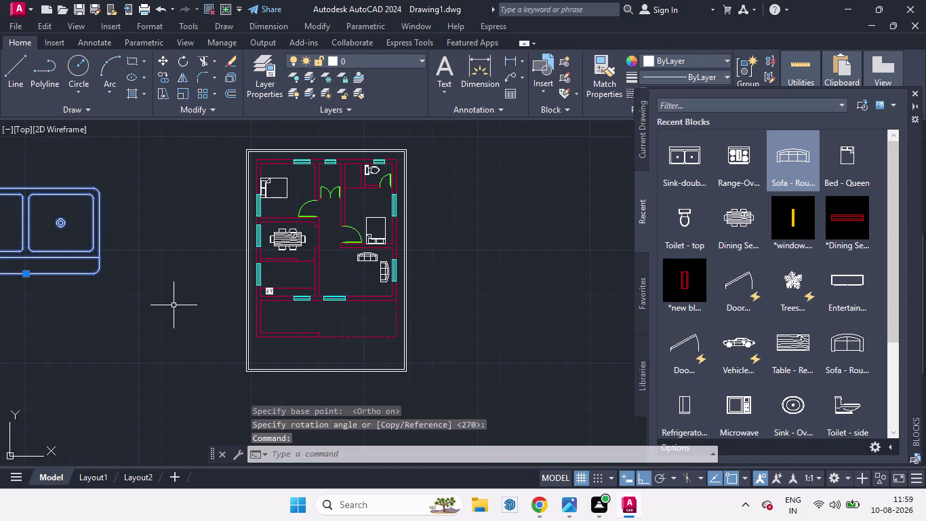
text(sc)
key(Return)
scroll(down, 3)
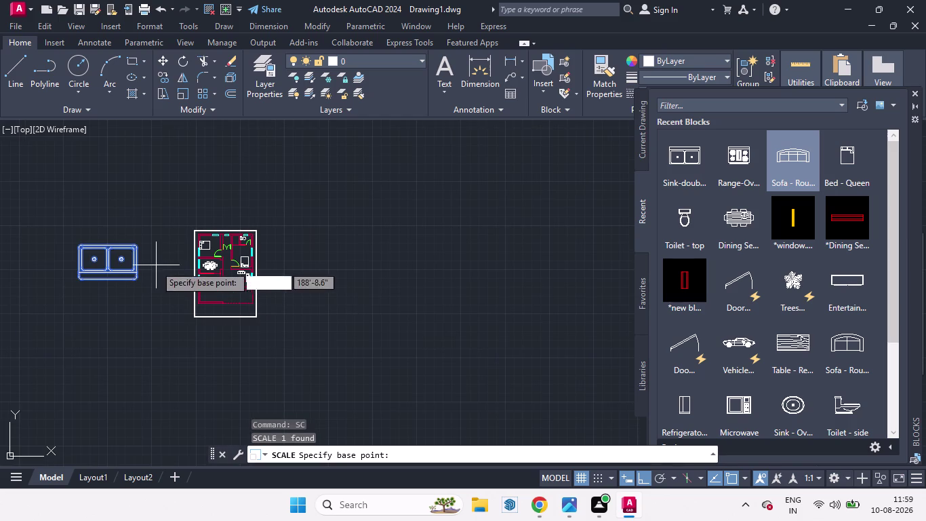
click(137, 276)
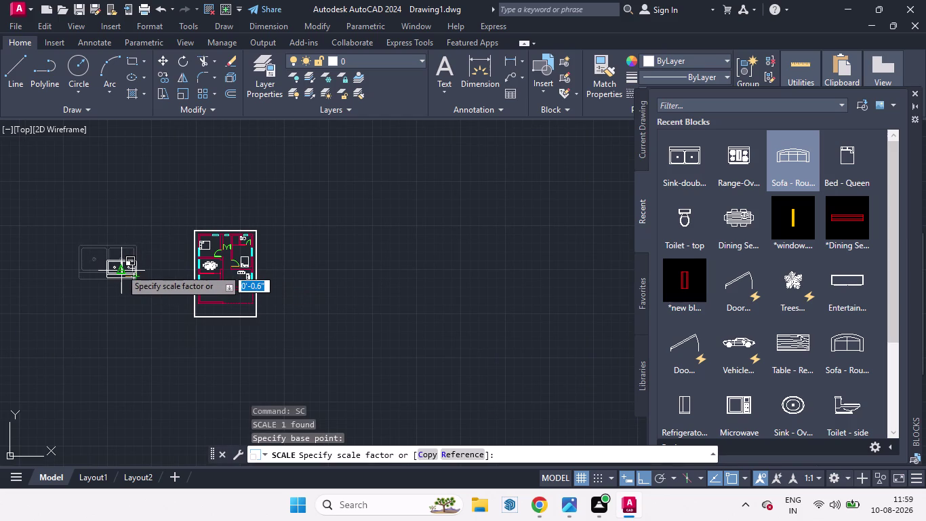
click(125, 270)
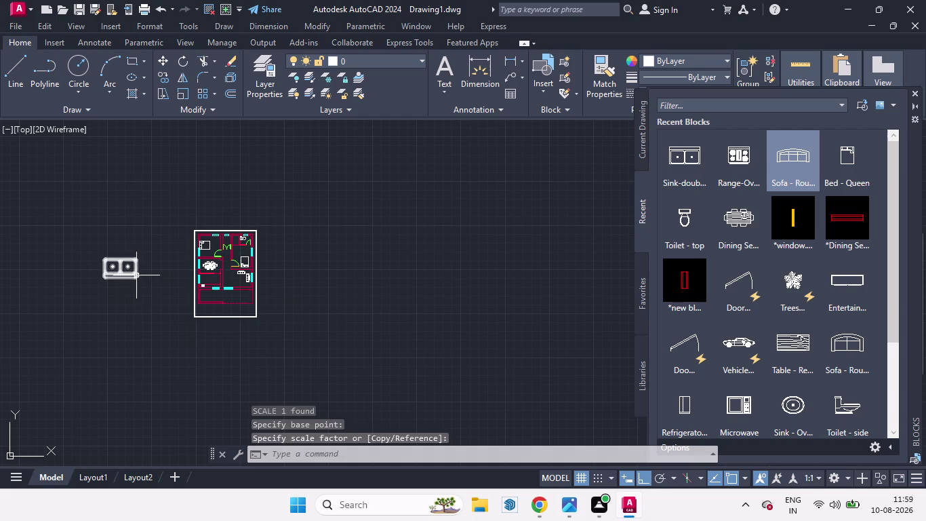